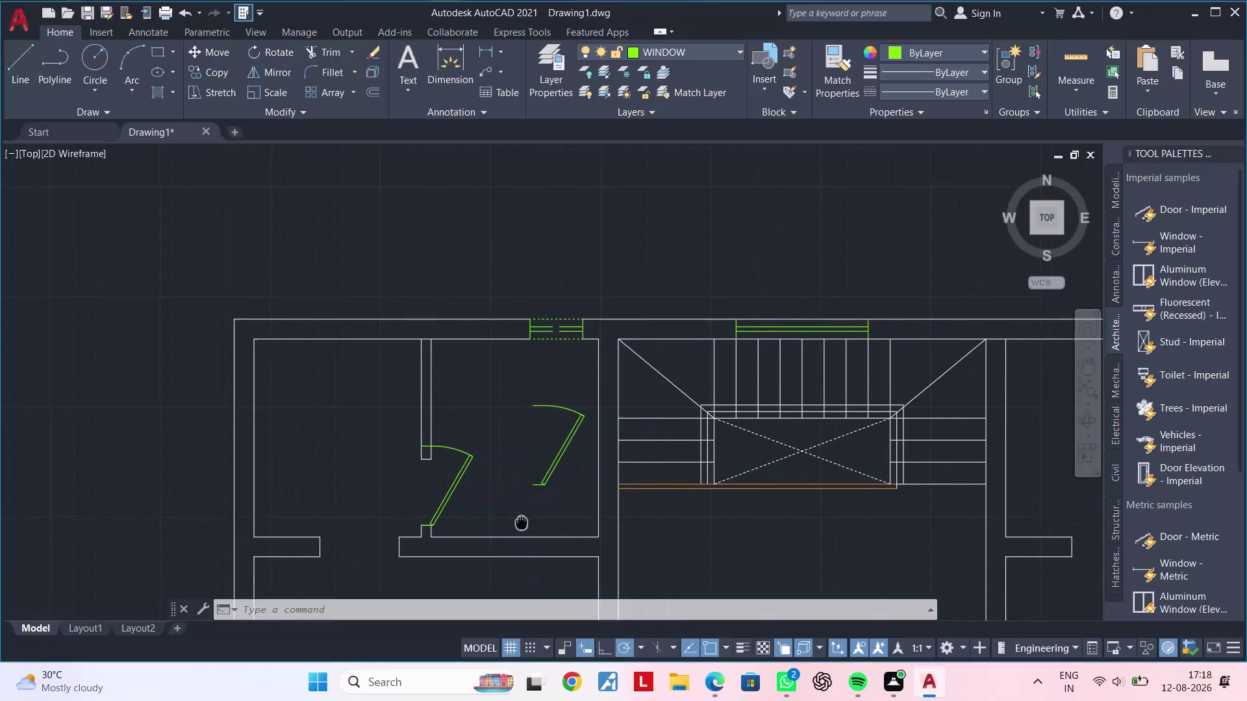
Try stretching the inner door swing beside the staircase from its hinge, then cancel.
middle_drag(522, 496, 571, 482)
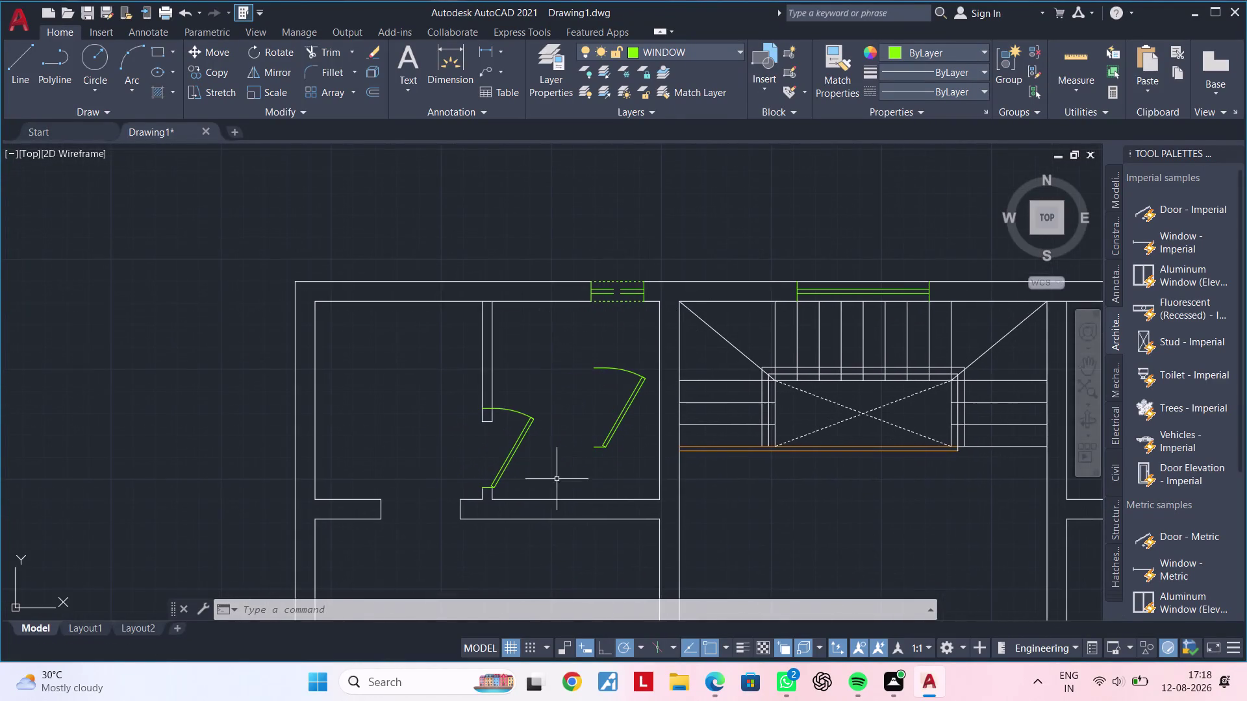
middle_drag(546, 477, 579, 460)
middle_drag(567, 460, 575, 455)
scroll(up, 3)
middle_drag(554, 451, 576, 447)
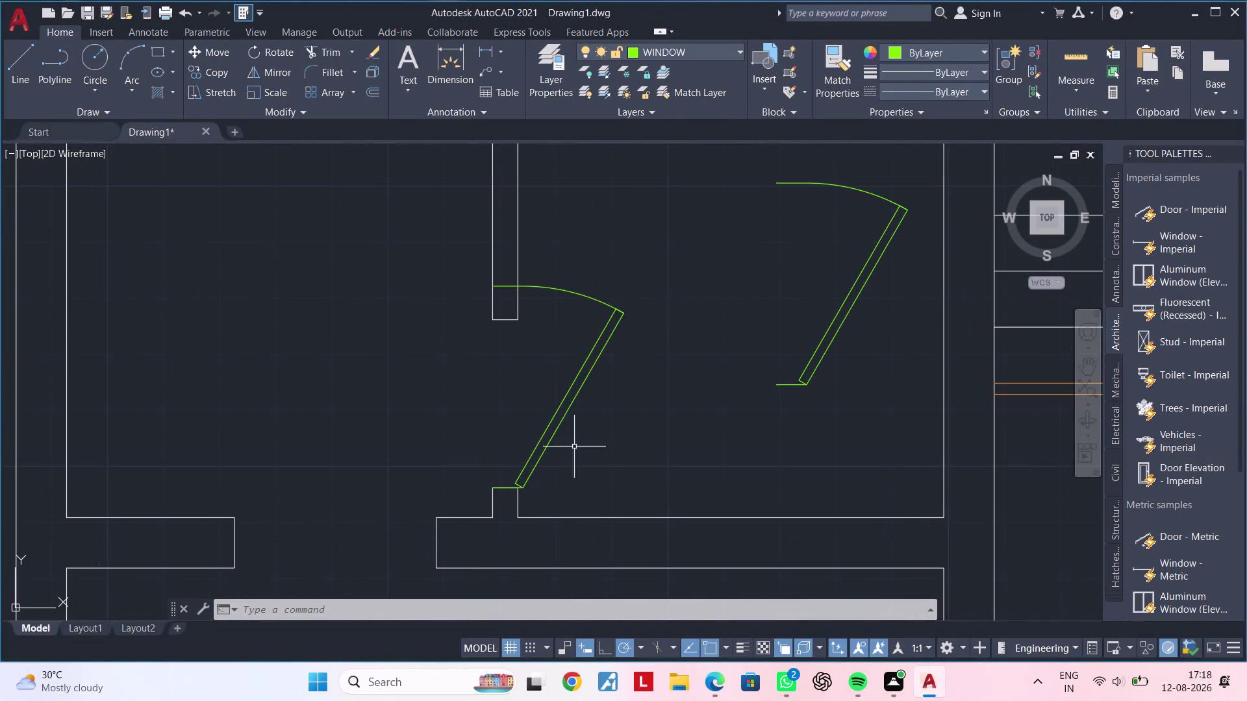
click(557, 426)
key(s)
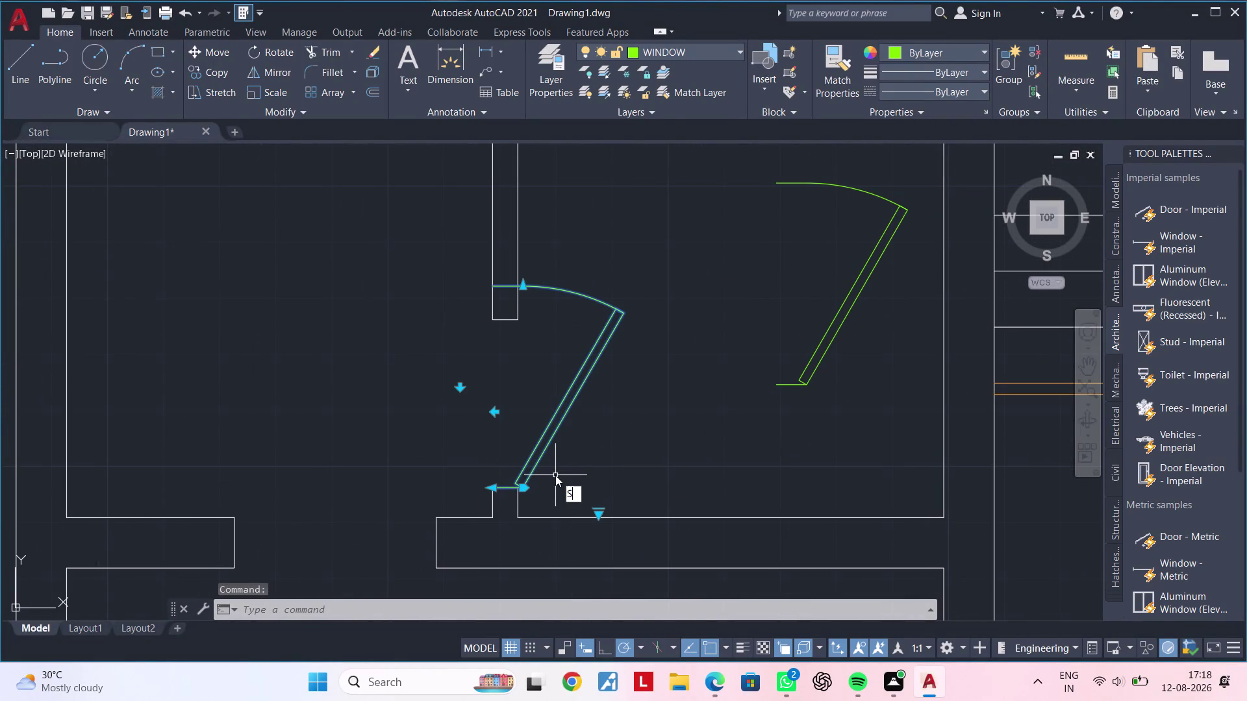
key(space)
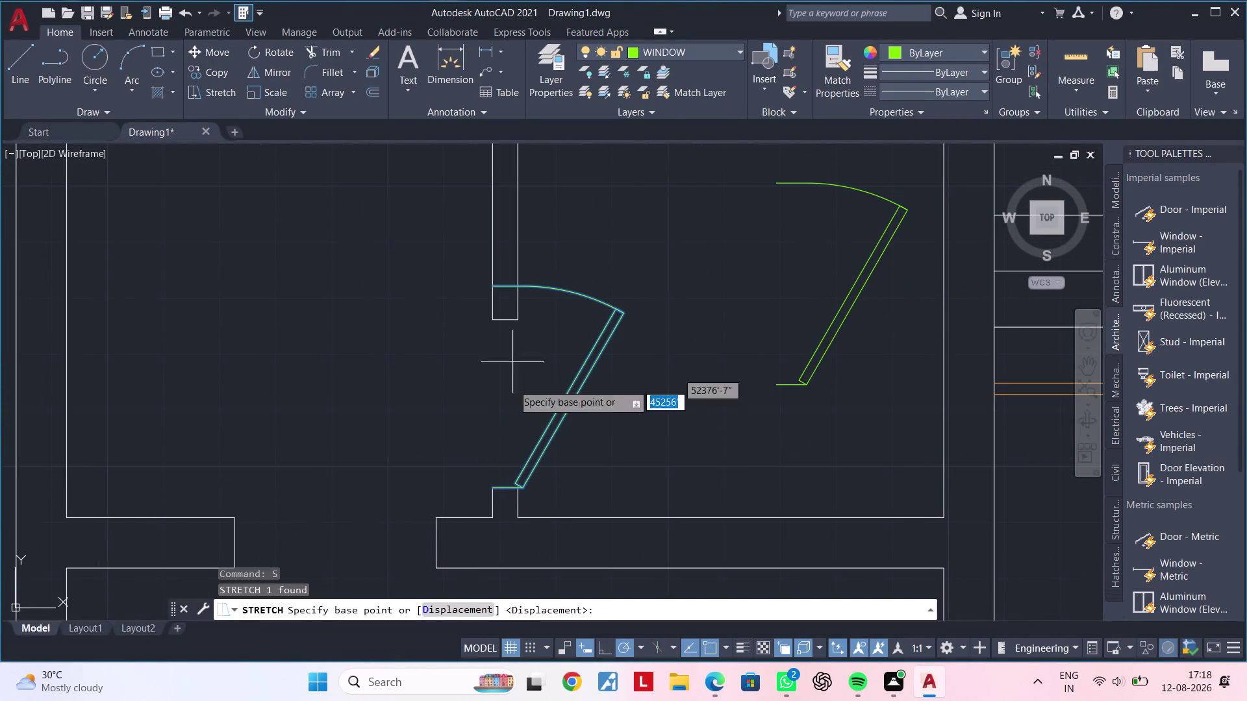
scroll(up, 3)
click(489, 495)
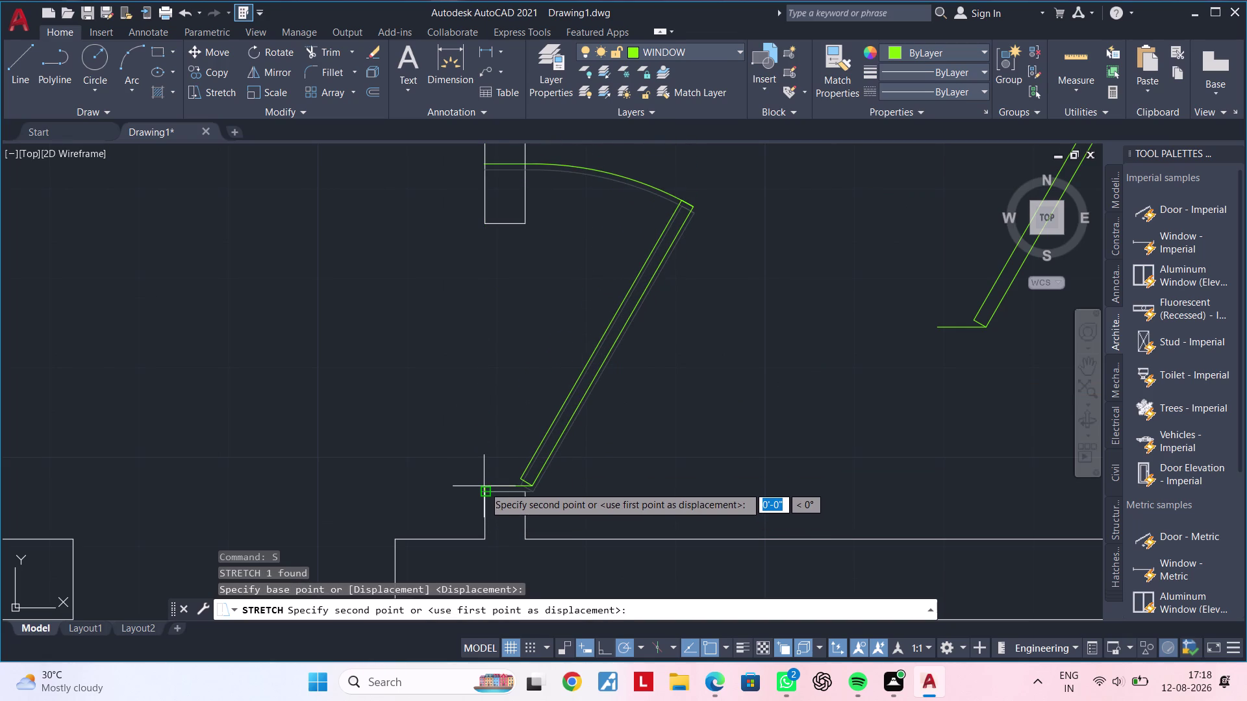
text(R)
key(space)
key(Return)
key(grave)
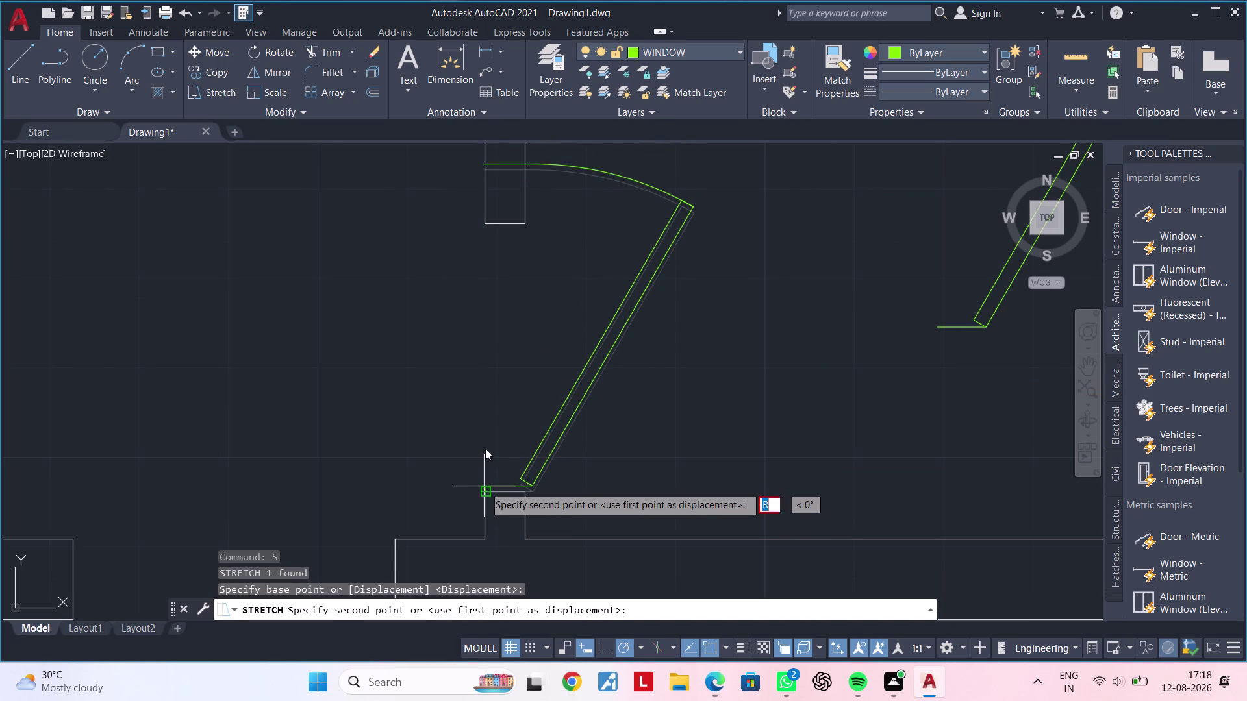
key(Escape)
key(Escape)
key(Escape)
key(Escape)
key(Escape)
Scale the door swing from its hinge by reference so it reaches the opening end.
click(536, 459)
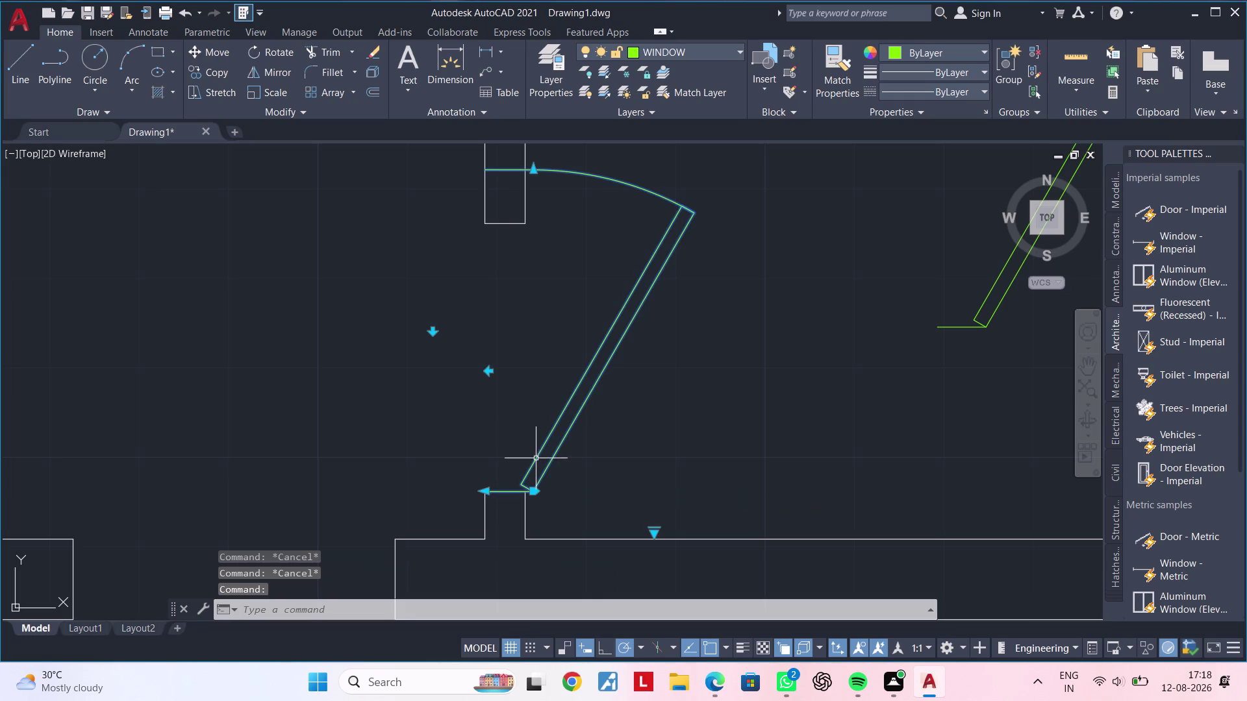
text(SC)
key(space)
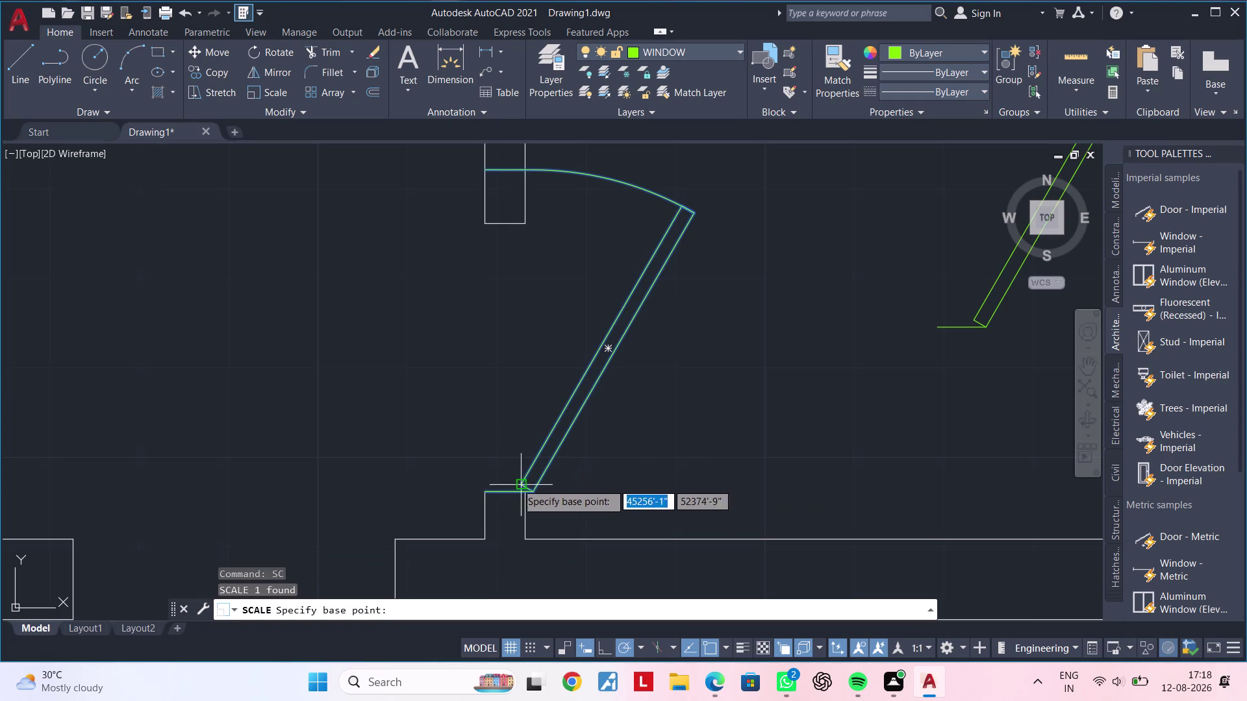
click(489, 490)
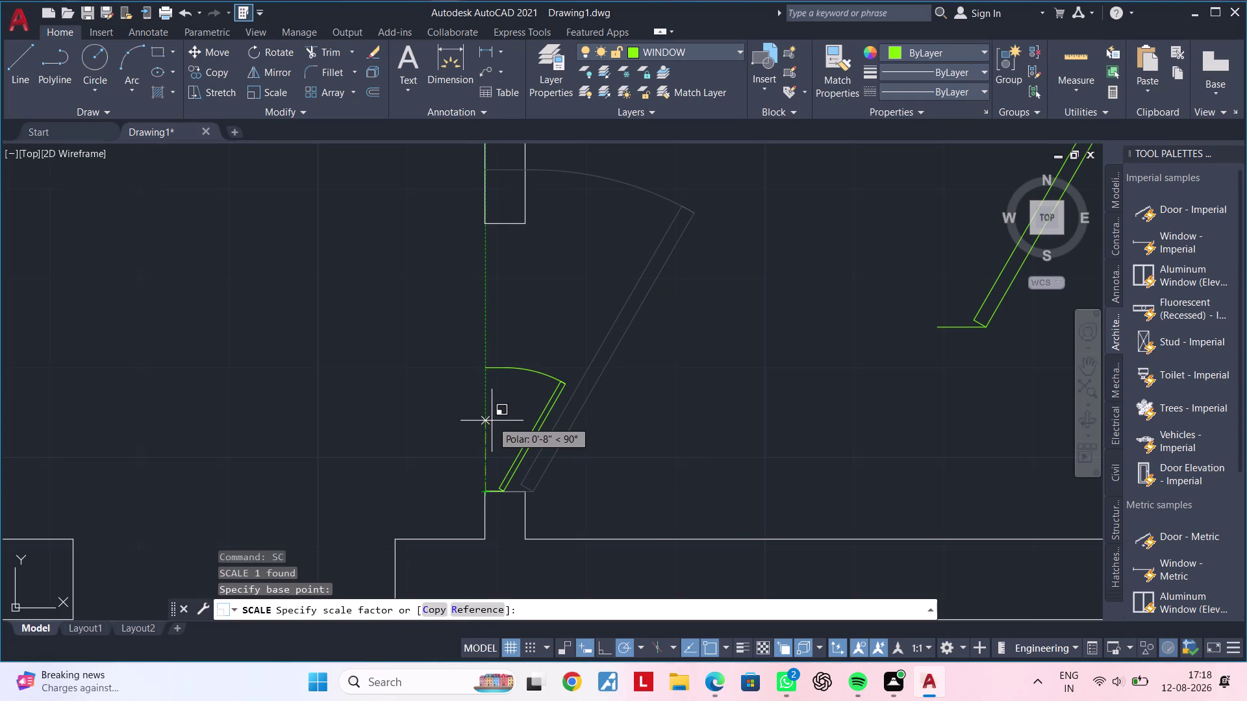
text(R)
key(space)
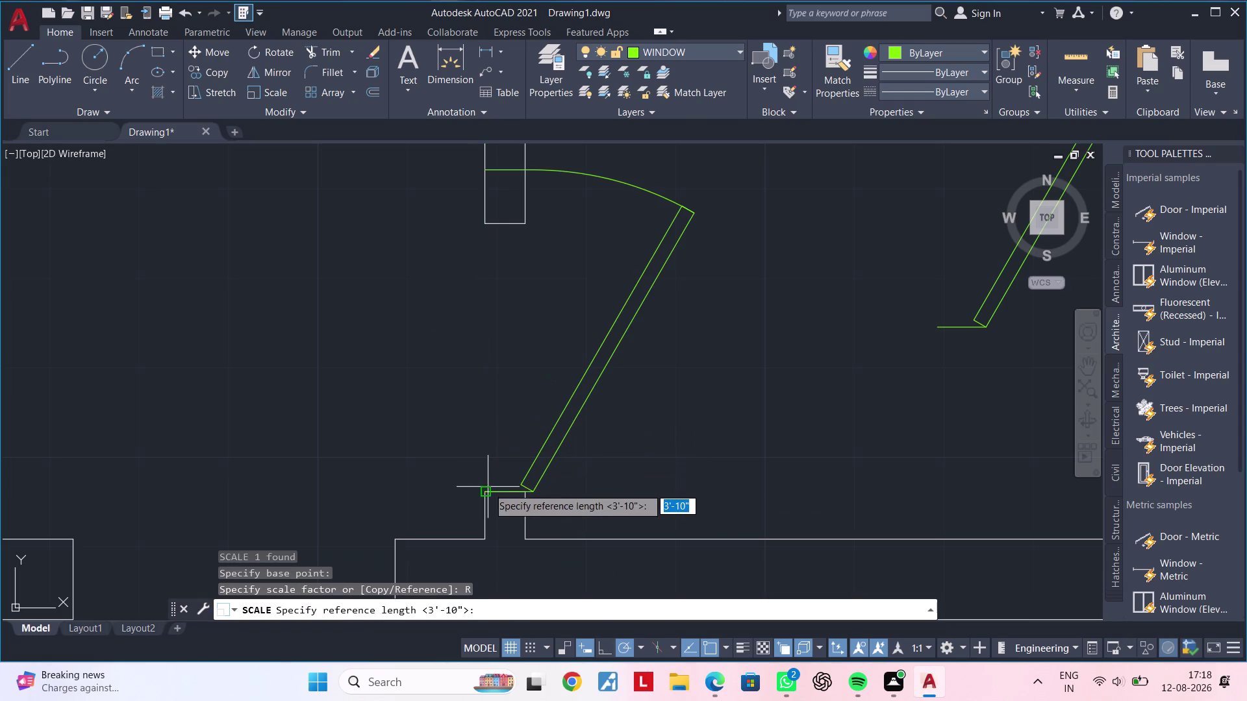
click(488, 491)
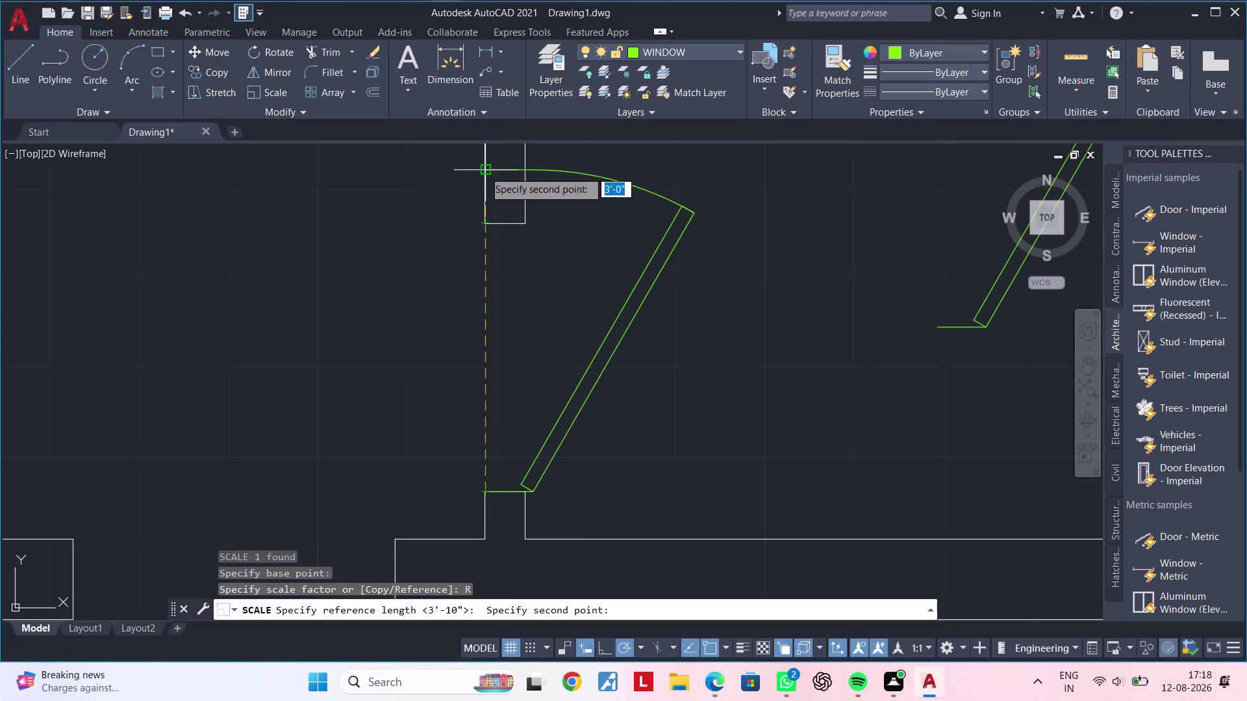
click(484, 171)
click(486, 227)
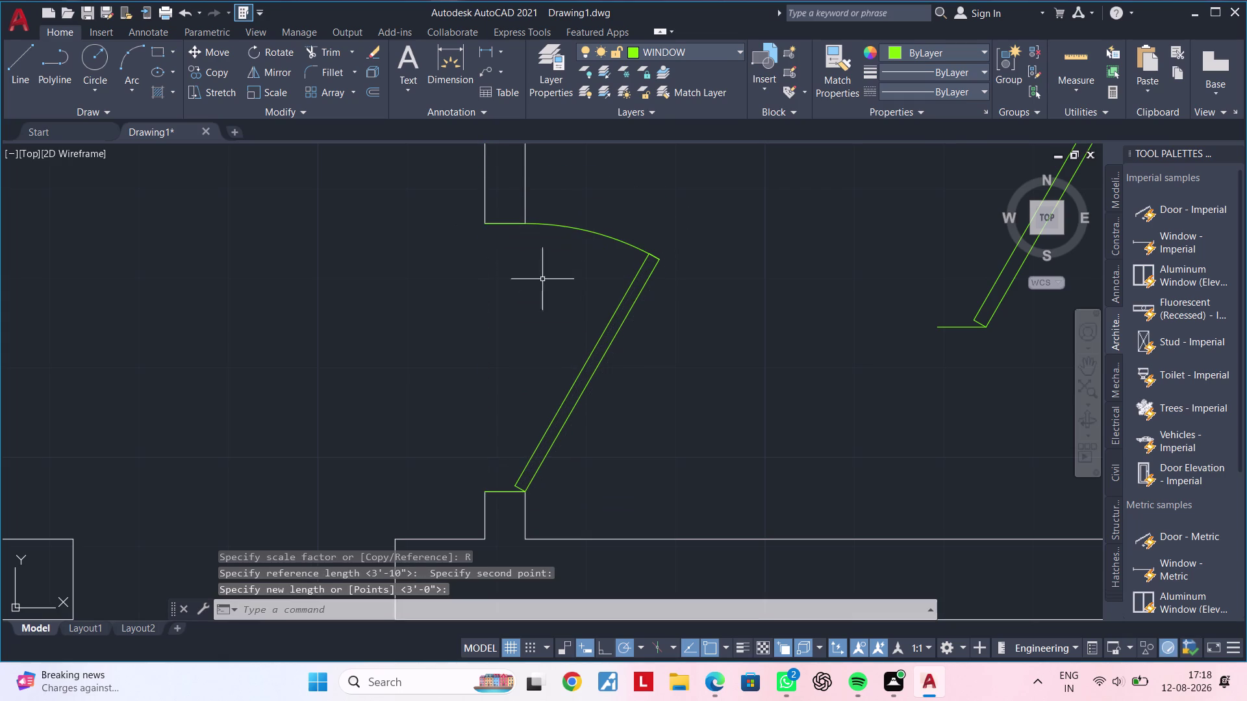
key(Escape)
key(Escape)
Zoom out to show the room and staircase, and select the other door swing.
scroll(down, 3)
middle_drag(659, 352, 393, 422)
key(Escape)
key(Escape)
scroll(down, 3)
middle_drag(448, 402, 456, 377)
key(Escape)
scroll(up, 3)
key(Escape)
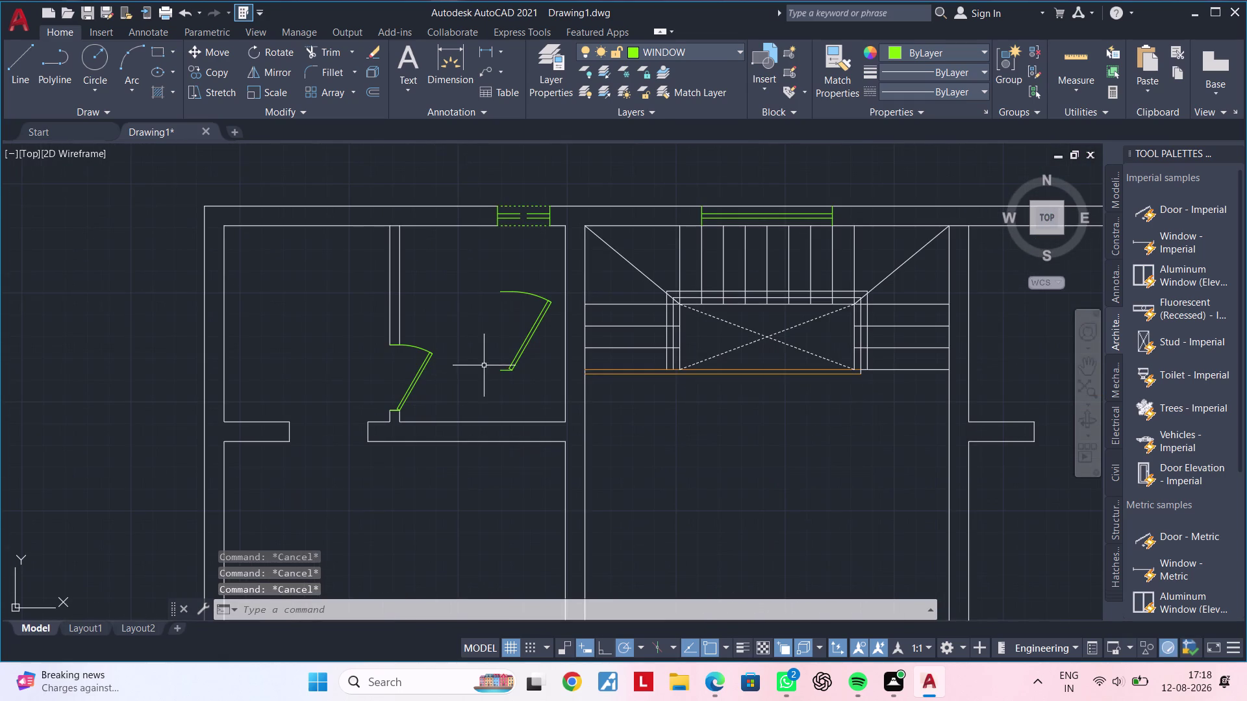
click(516, 355)
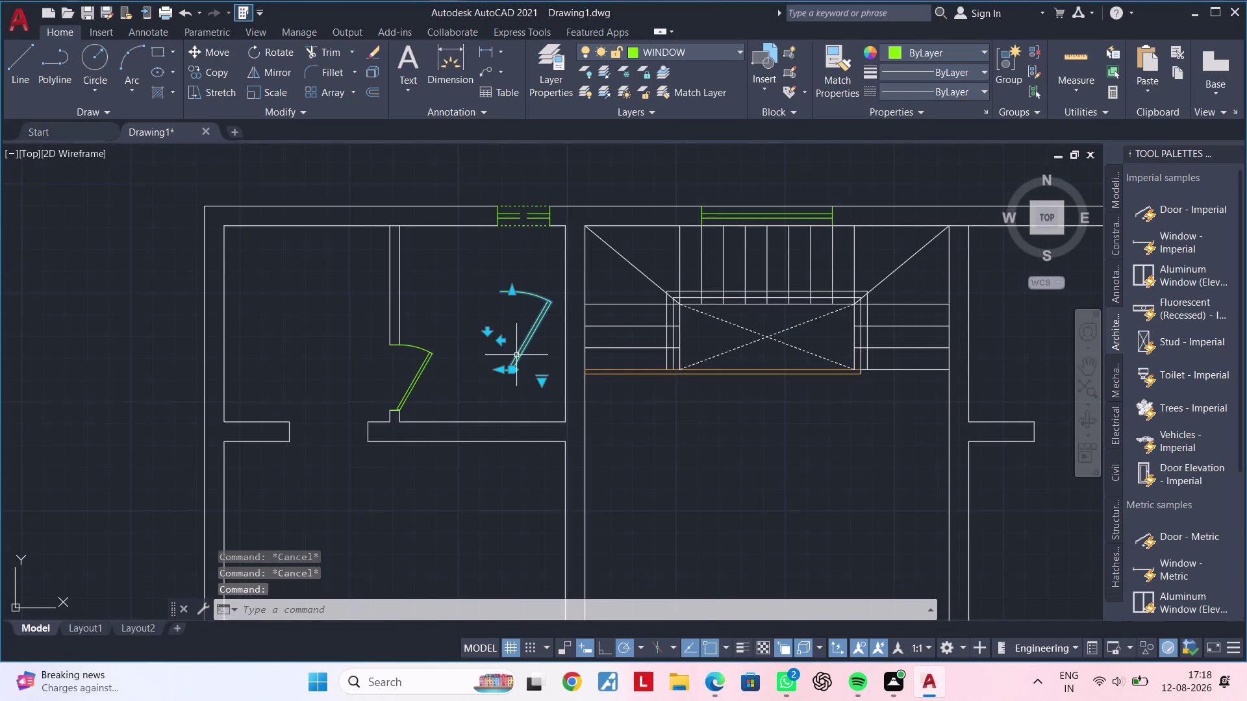
Delete the selected door swing and move the view to the plan's bottom wall.
key(Delete)
scroll(down, 3)
middle_drag(497, 371, 485, 328)
scroll(down, 3)
middle_drag(502, 360, 406, 371)
key(Escape)
key(Escape)
middle_drag(430, 481, 561, 374)
key(Escape)
key(Escape)
scroll(up, 3)
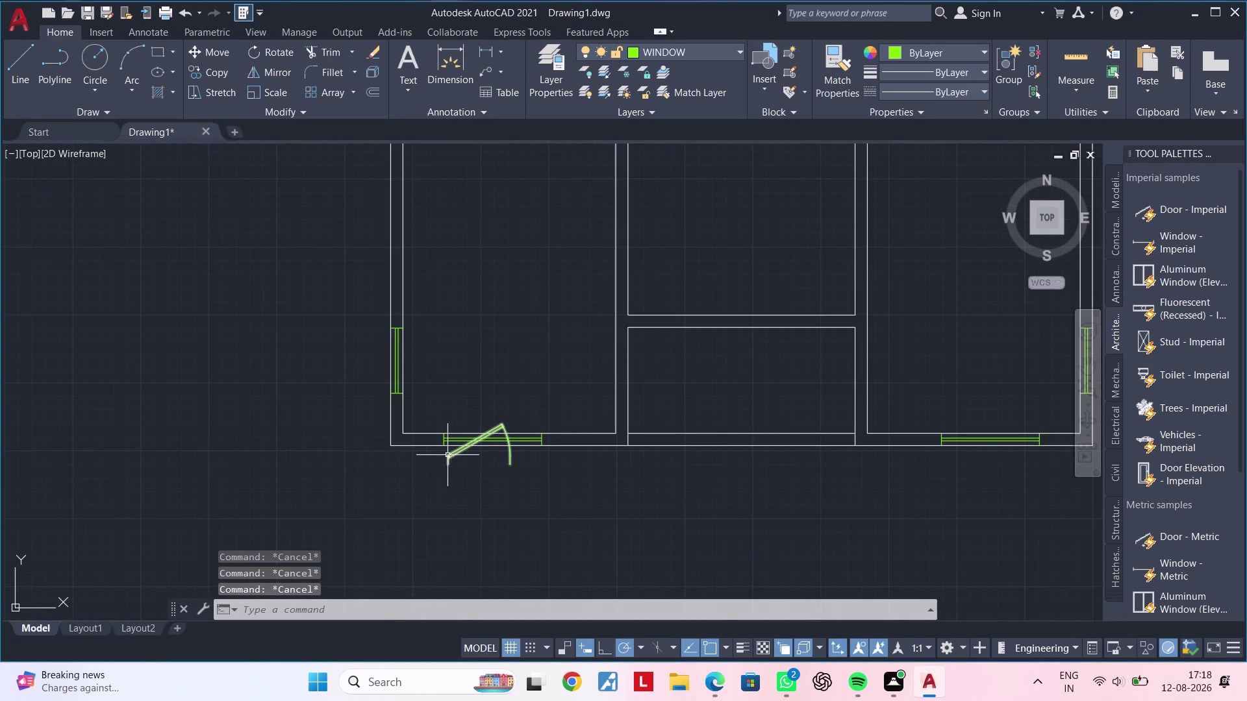
Select the door swing on the bottom wall and flip its direction with its grip.
click(447, 460)
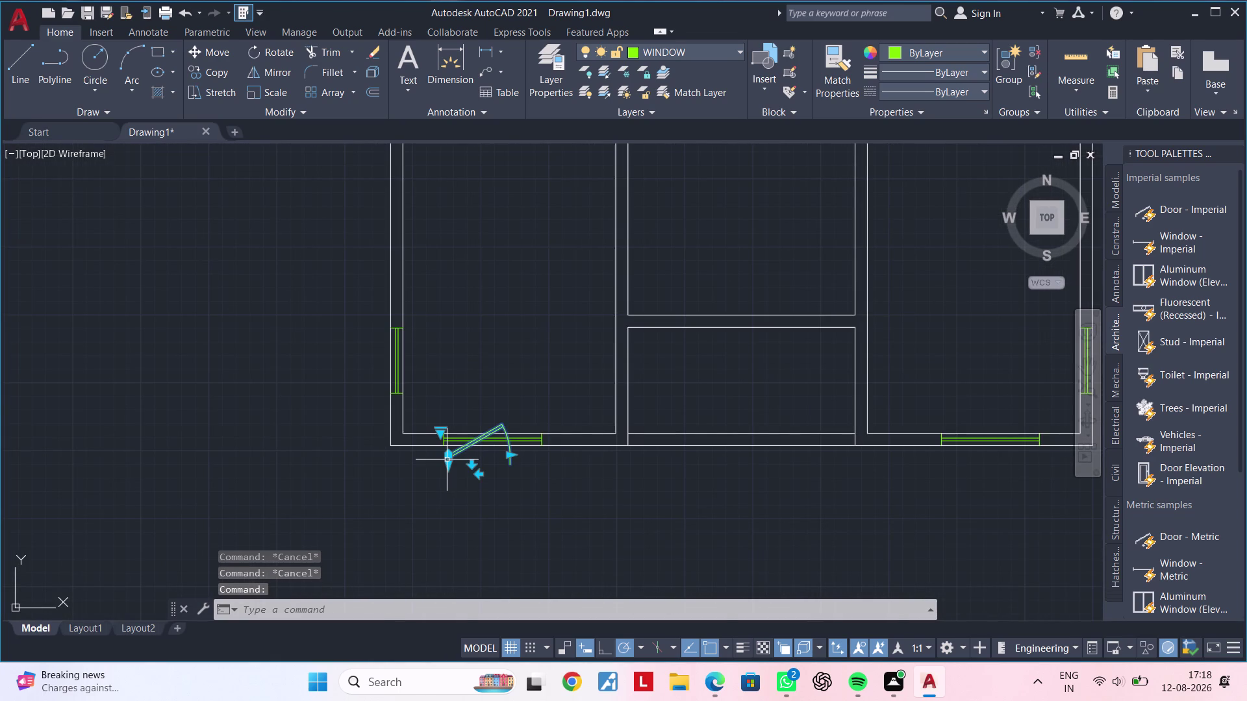
scroll(down, 3)
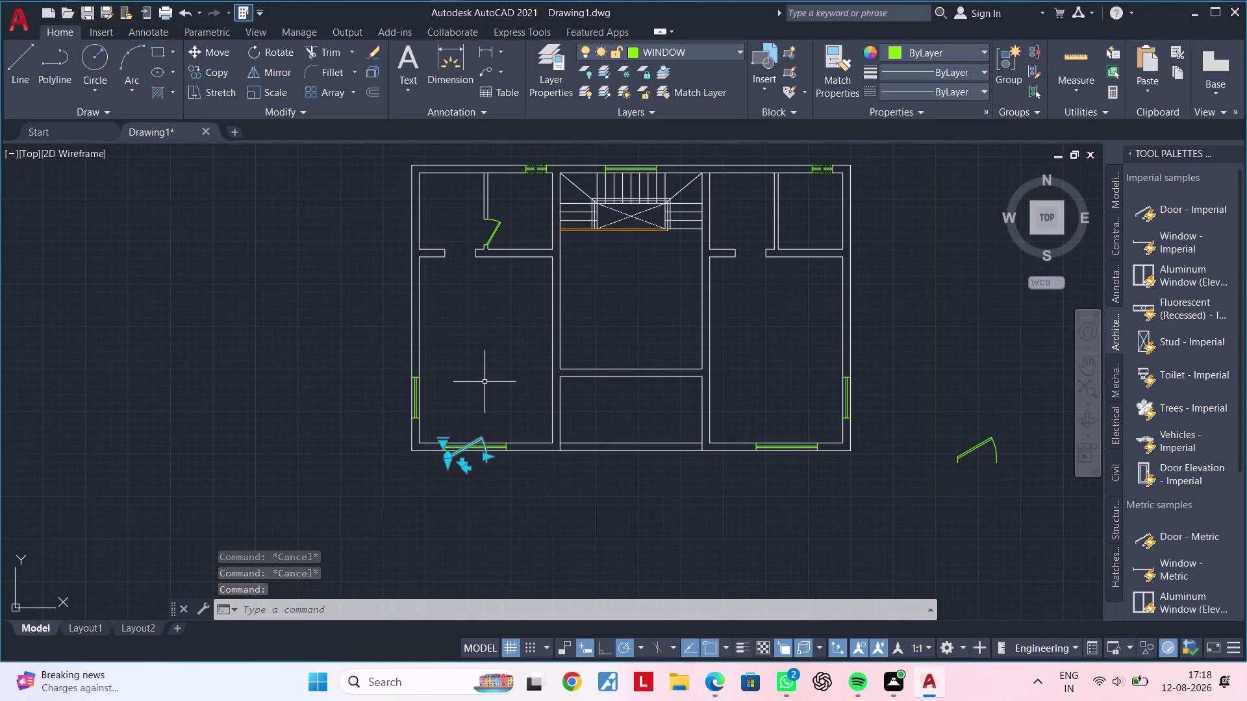
scroll(up, 3)
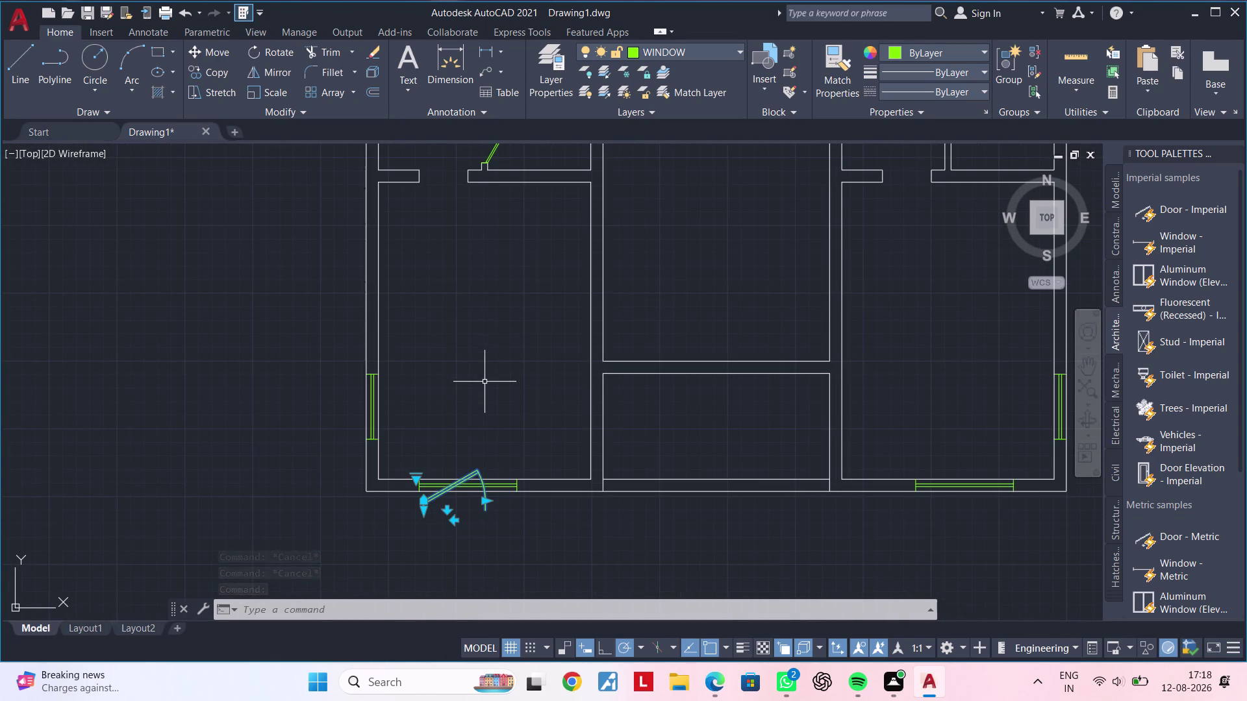
middle_drag(492, 441, 495, 403)
middle_drag(480, 495, 430, 517)
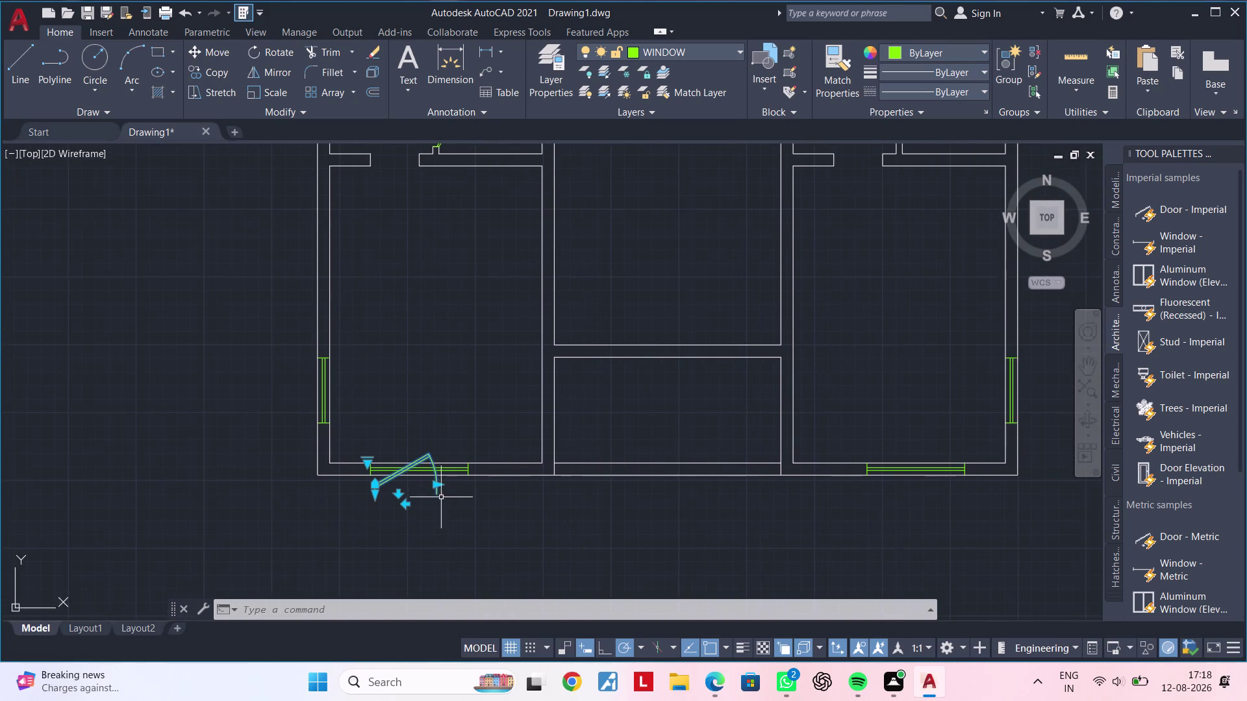
scroll(down, 3)
scroll(up, 3)
middle_drag(445, 498, 485, 484)
scroll(up, 3)
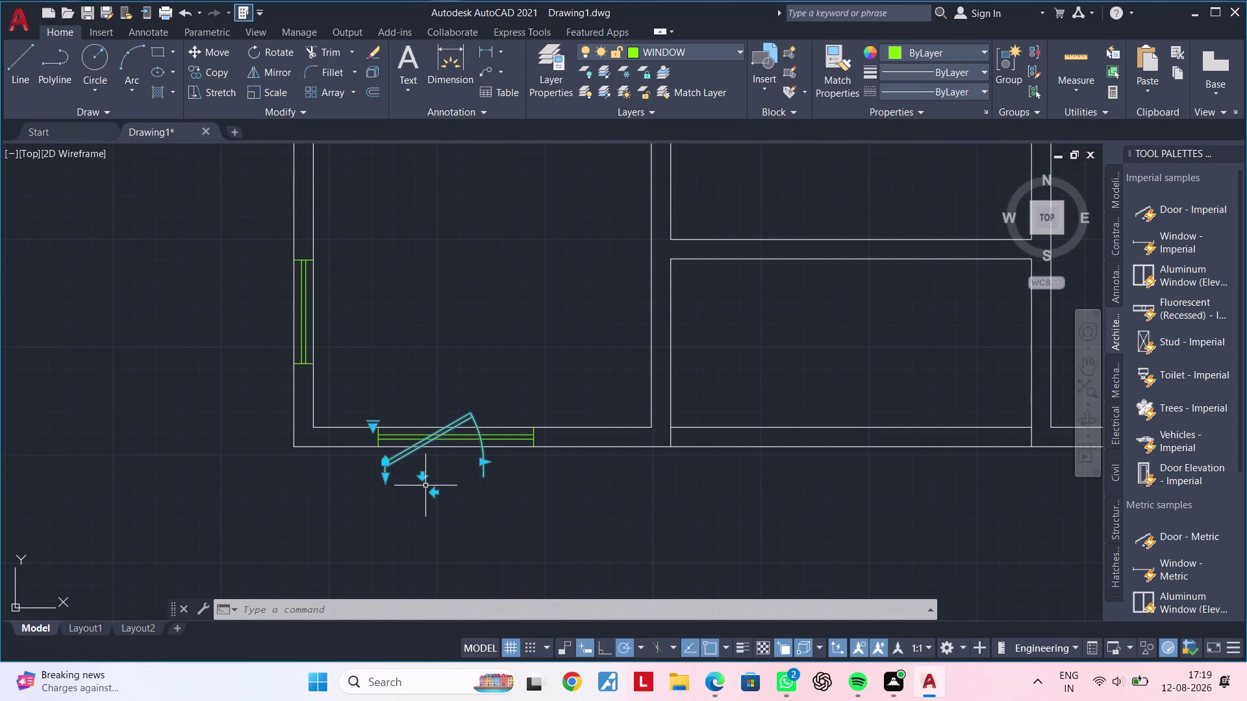
click(431, 493)
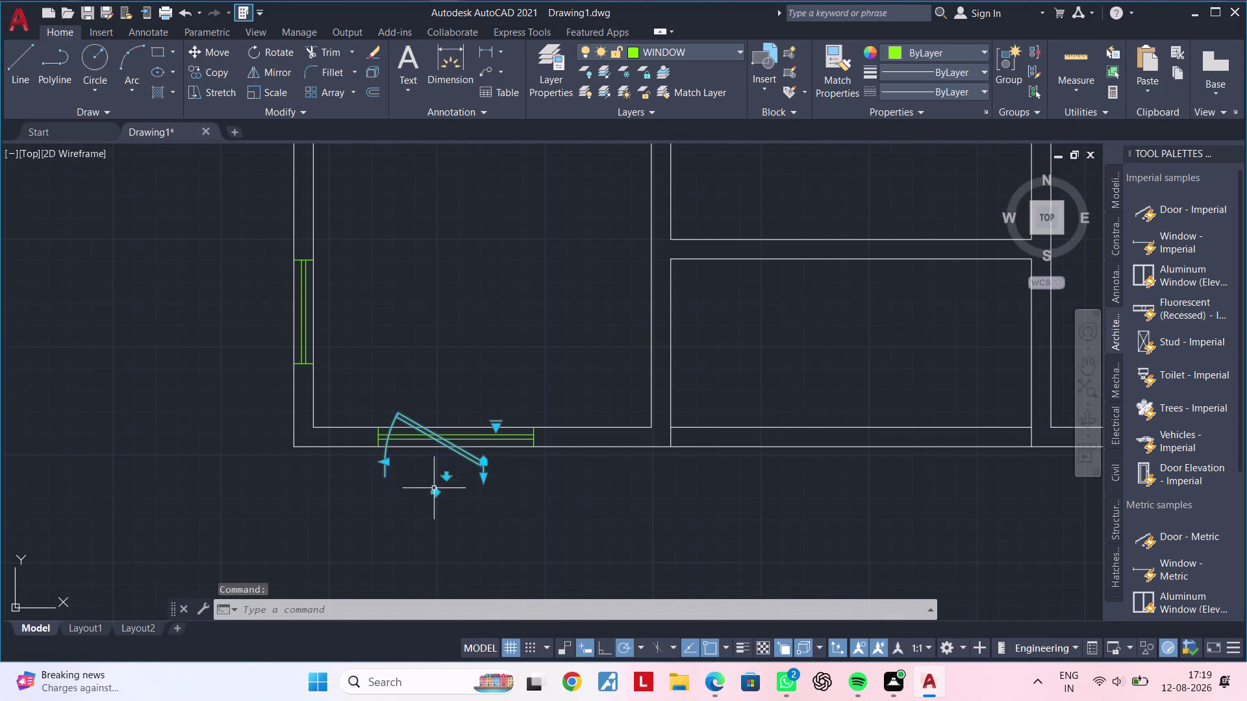
click(450, 477)
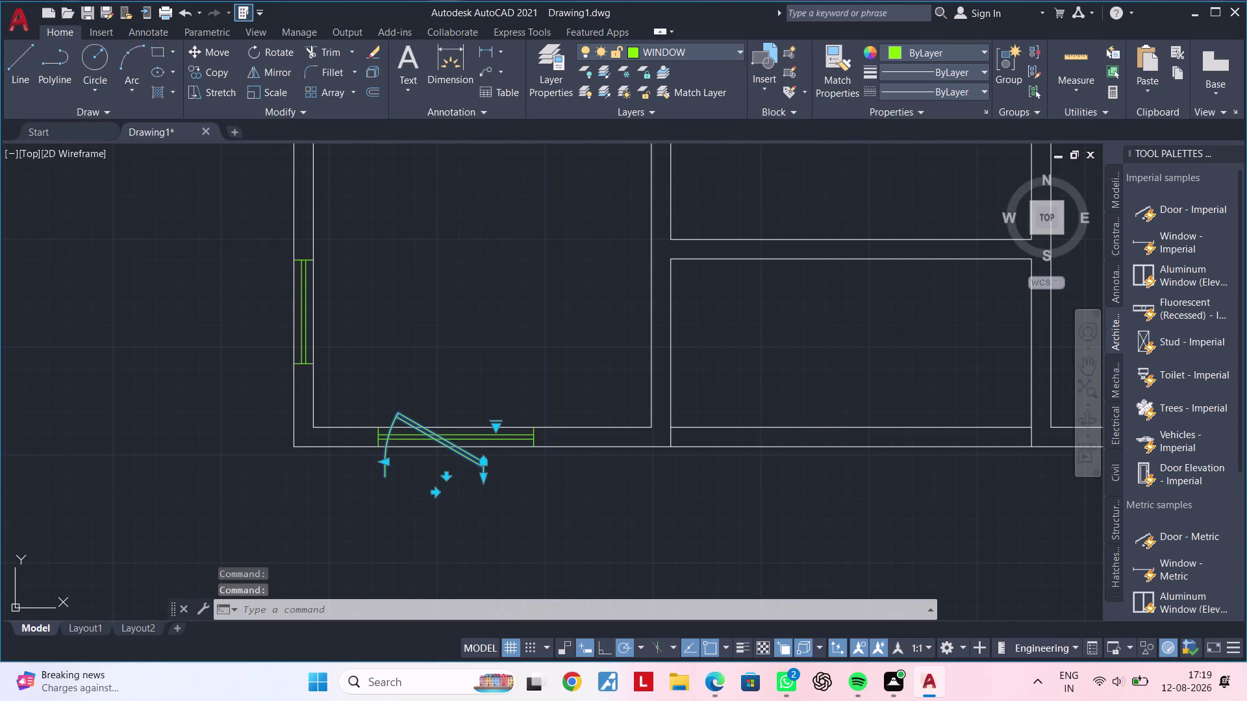
Revert the flip so the door keeps its original outward swing, then deselect it.
click(450, 467)
click(441, 491)
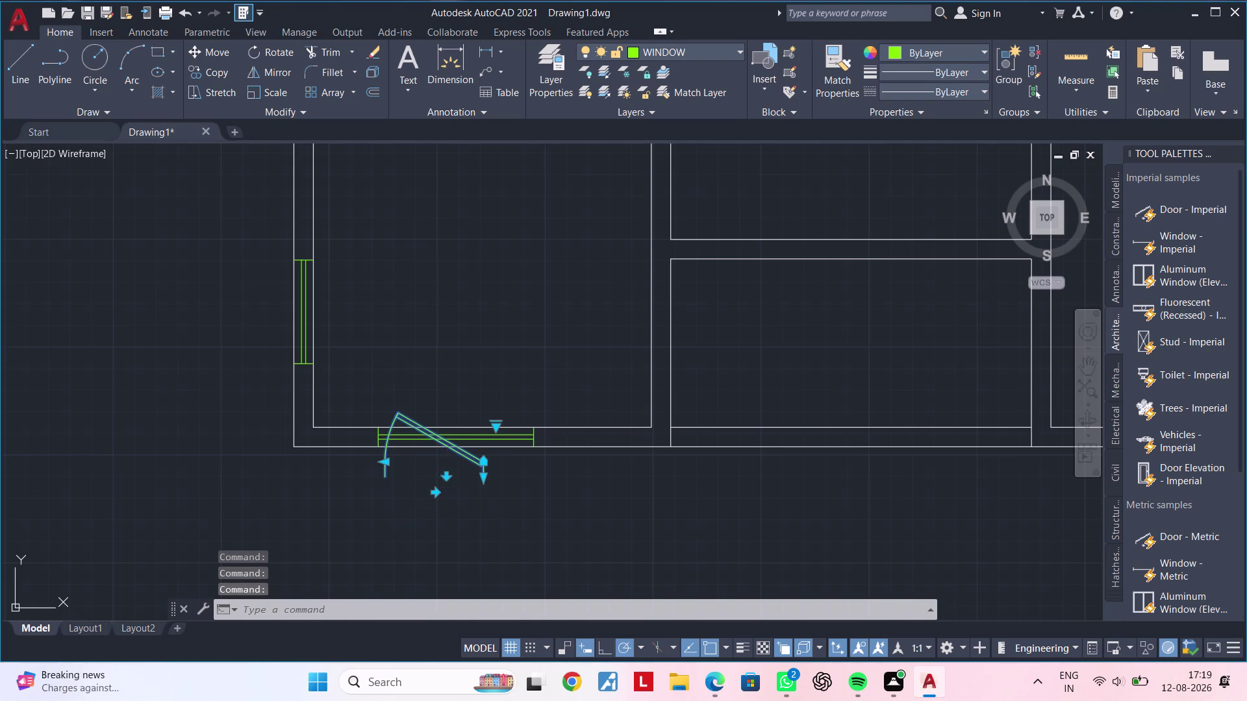
key(grave)
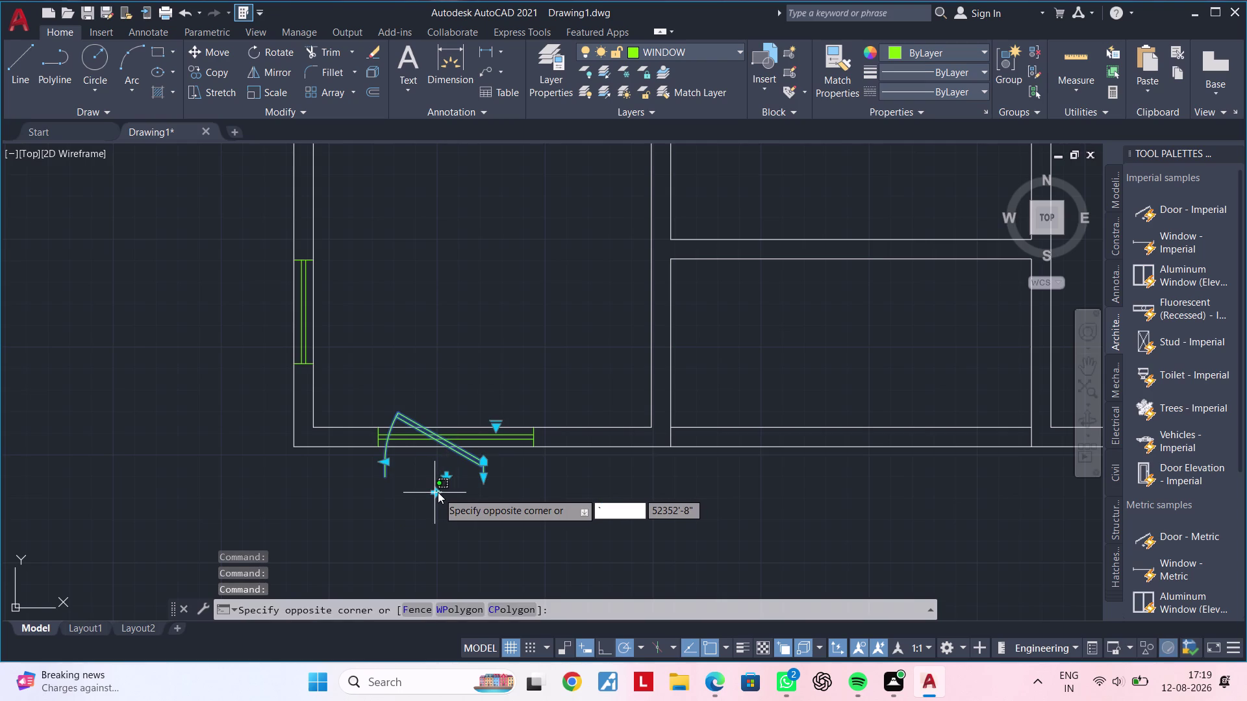
key(grave)
key(grave)
key(Escape)
key(Escape)
key(Escape)
click(465, 459)
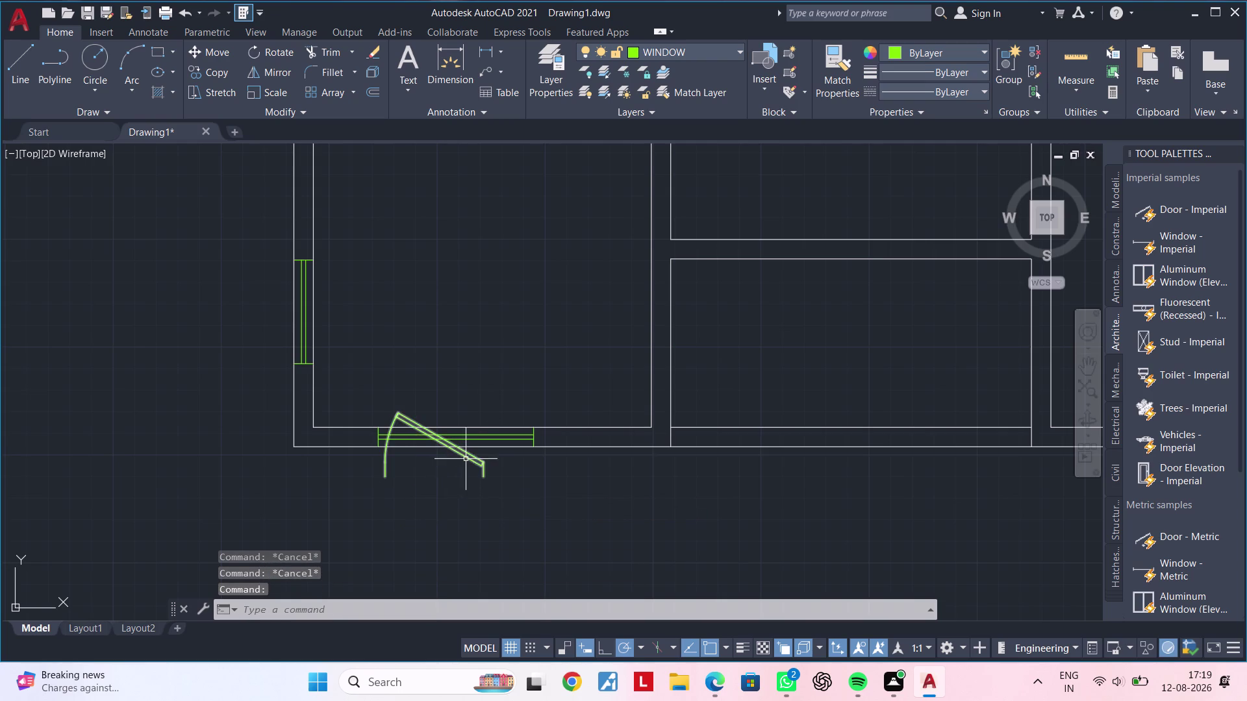
click(437, 493)
key(Escape)
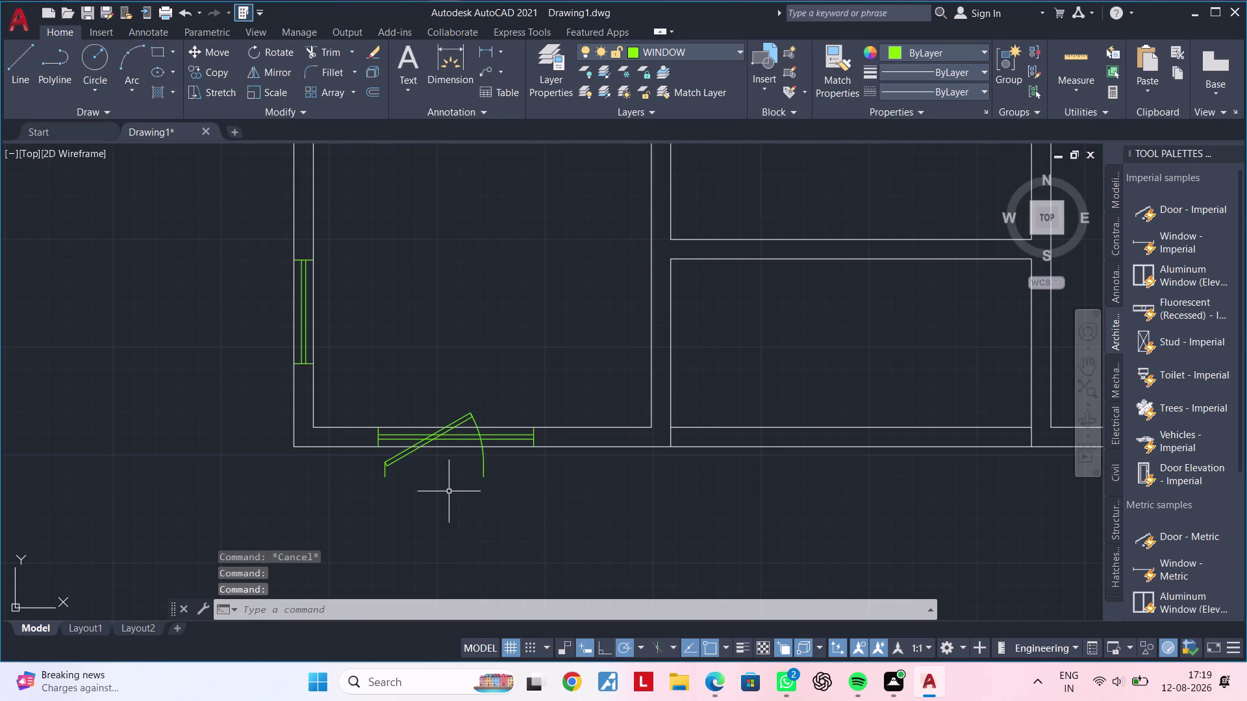
key(Escape)
key(Escape)
middle_drag(451, 510, 453, 520)
Move the bottom door swing out of its opening to below the wall.
key(Escape)
click(473, 427)
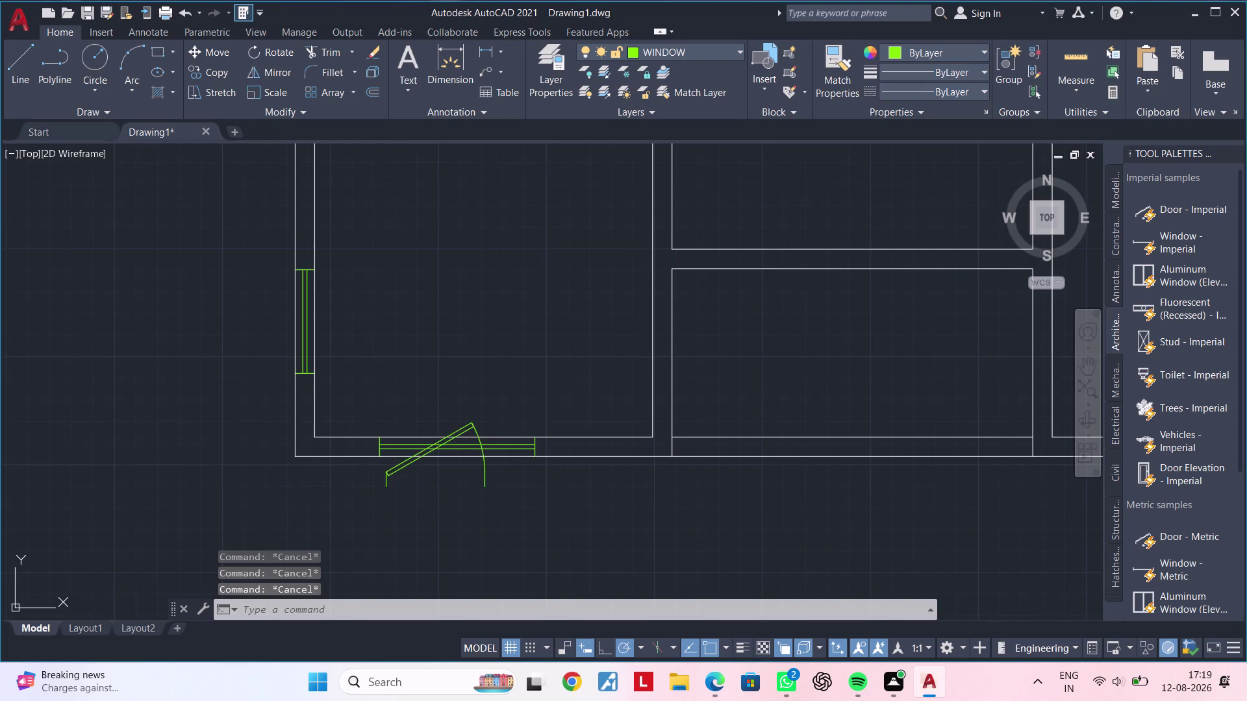
text(M)
key(space)
click(419, 489)
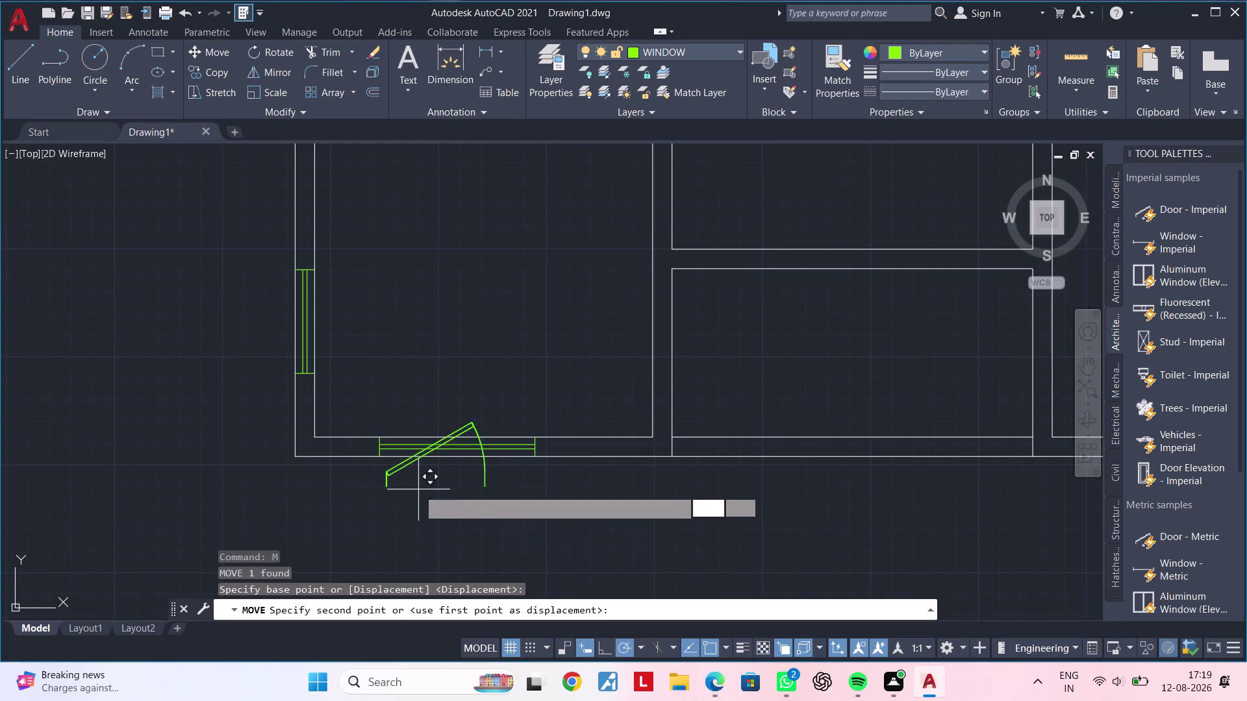
middle_drag(424, 534, 428, 415)
click(438, 465)
key(Escape)
key(Escape)
key(Escape)
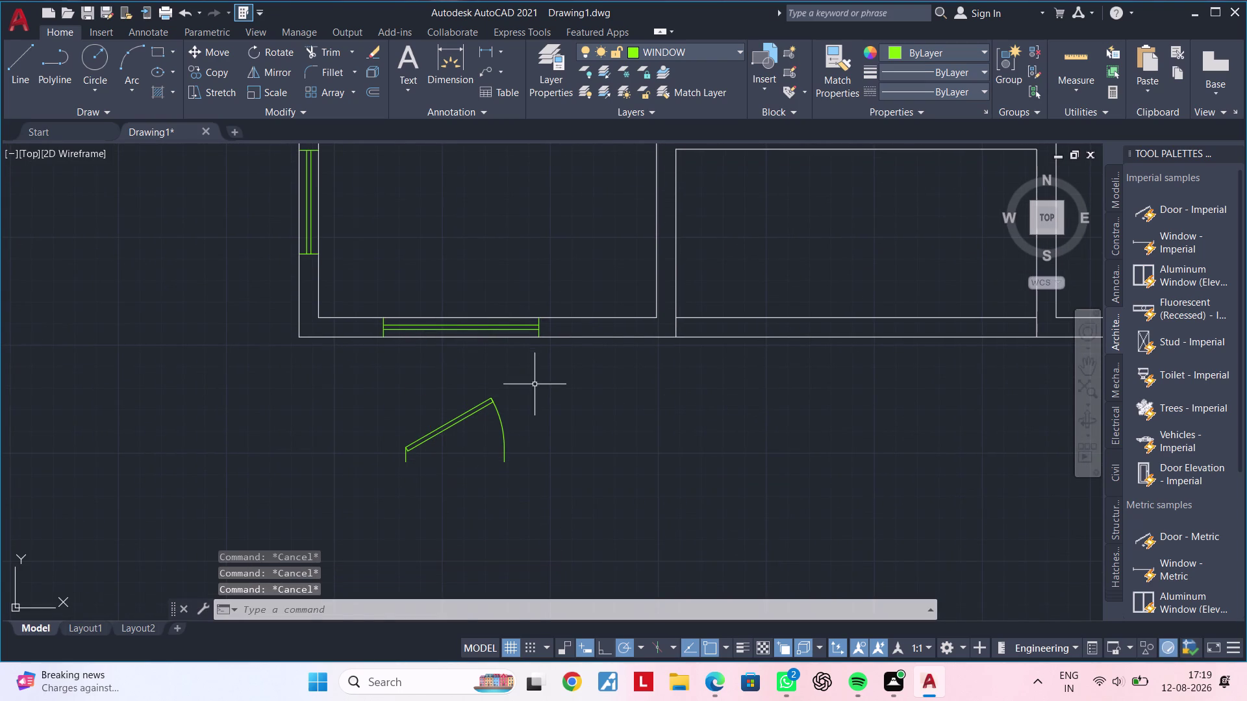
Rotate the loose door swing 90° about its hinge corner with Ortho on.
click(535, 379)
click(307, 506)
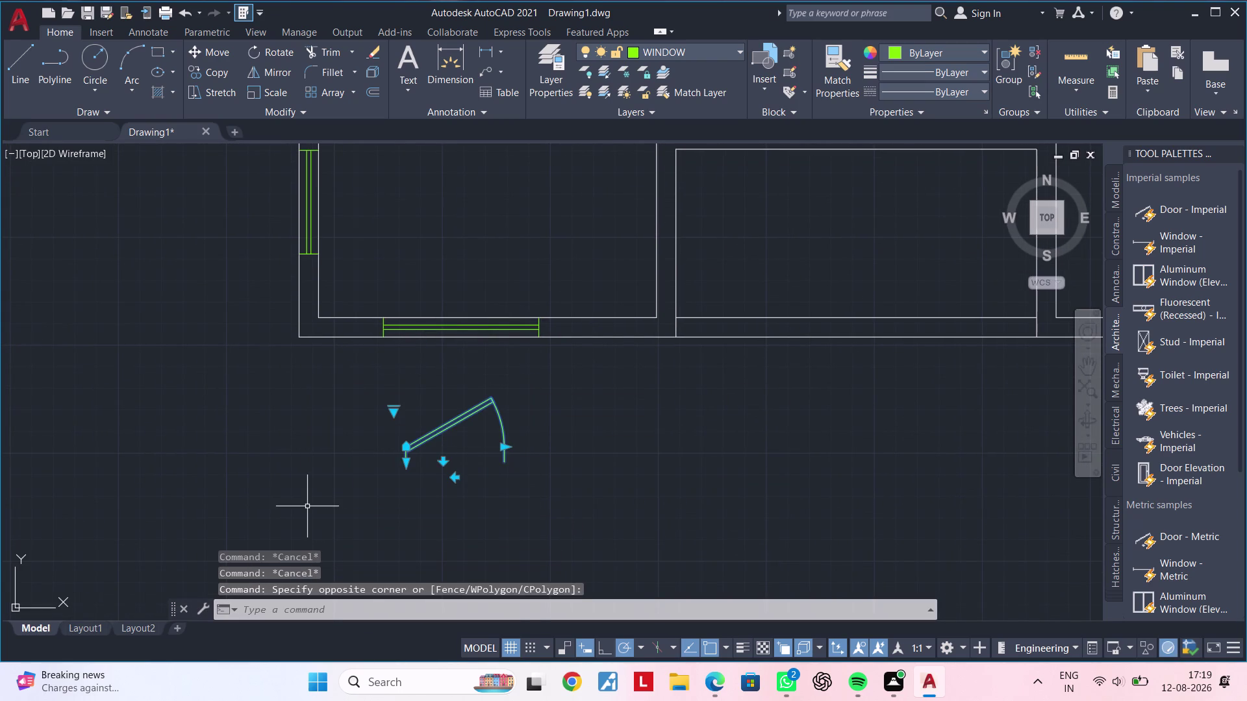
text(RO)
key(space)
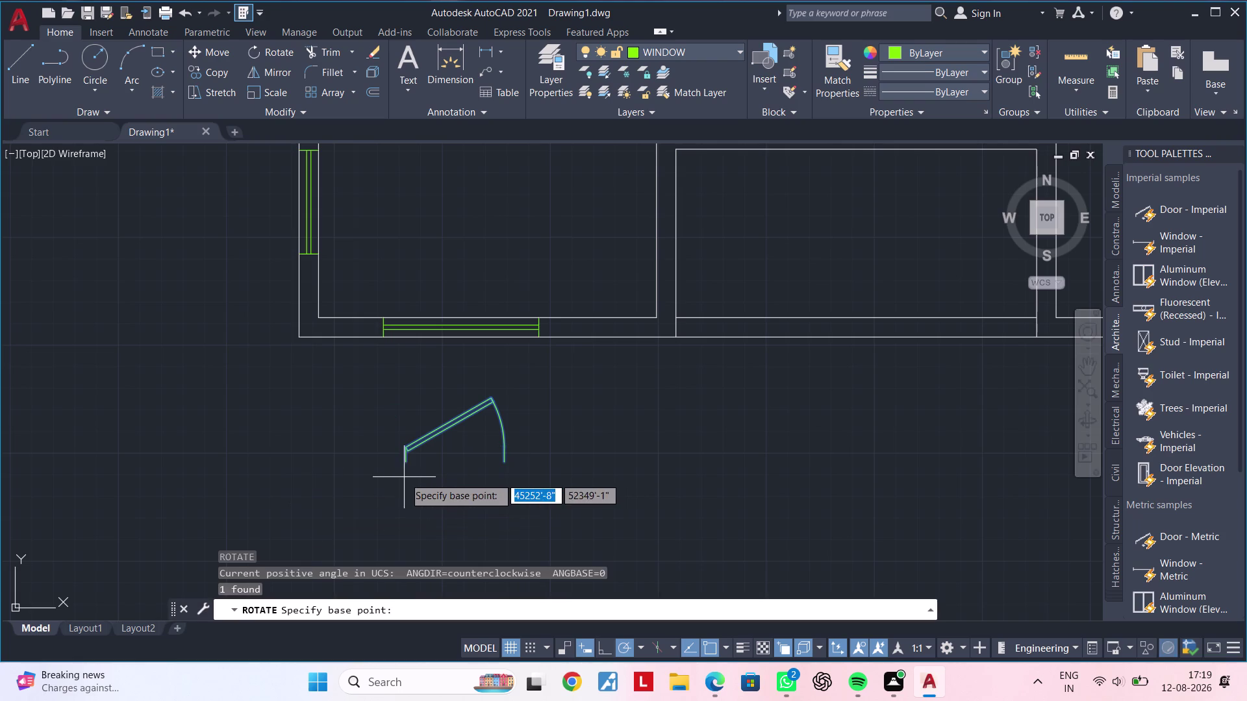
click(405, 466)
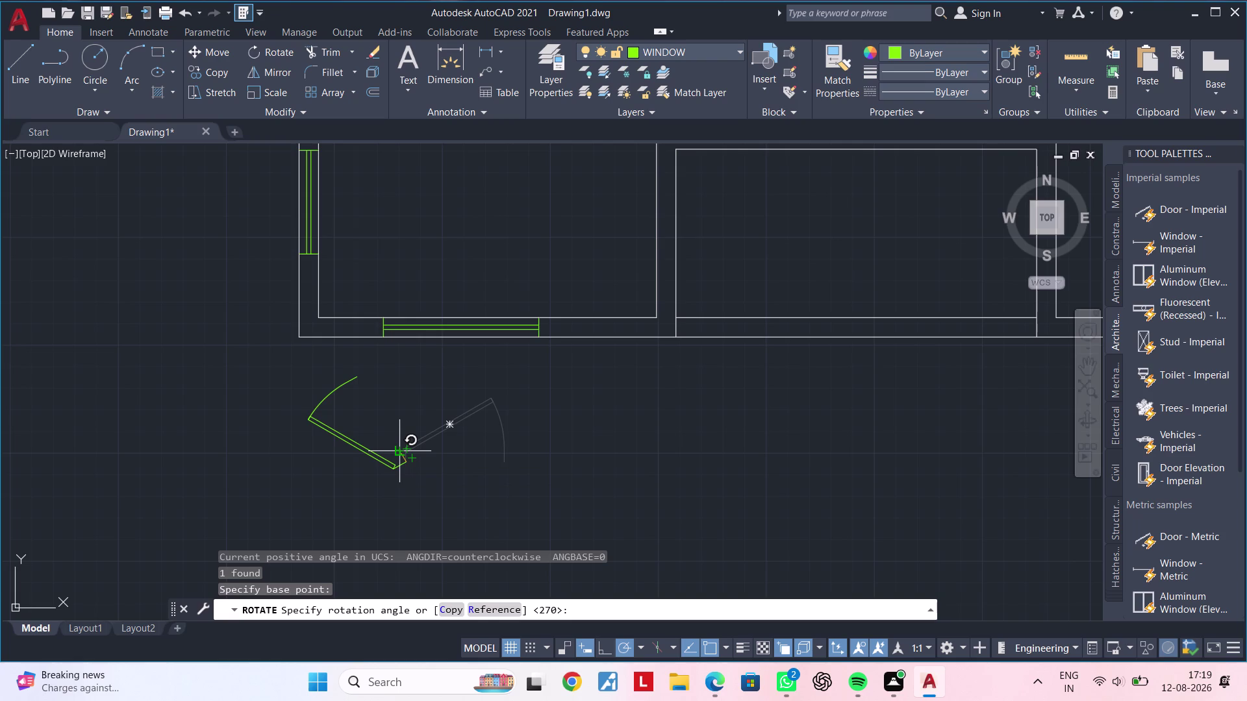
key(F8)
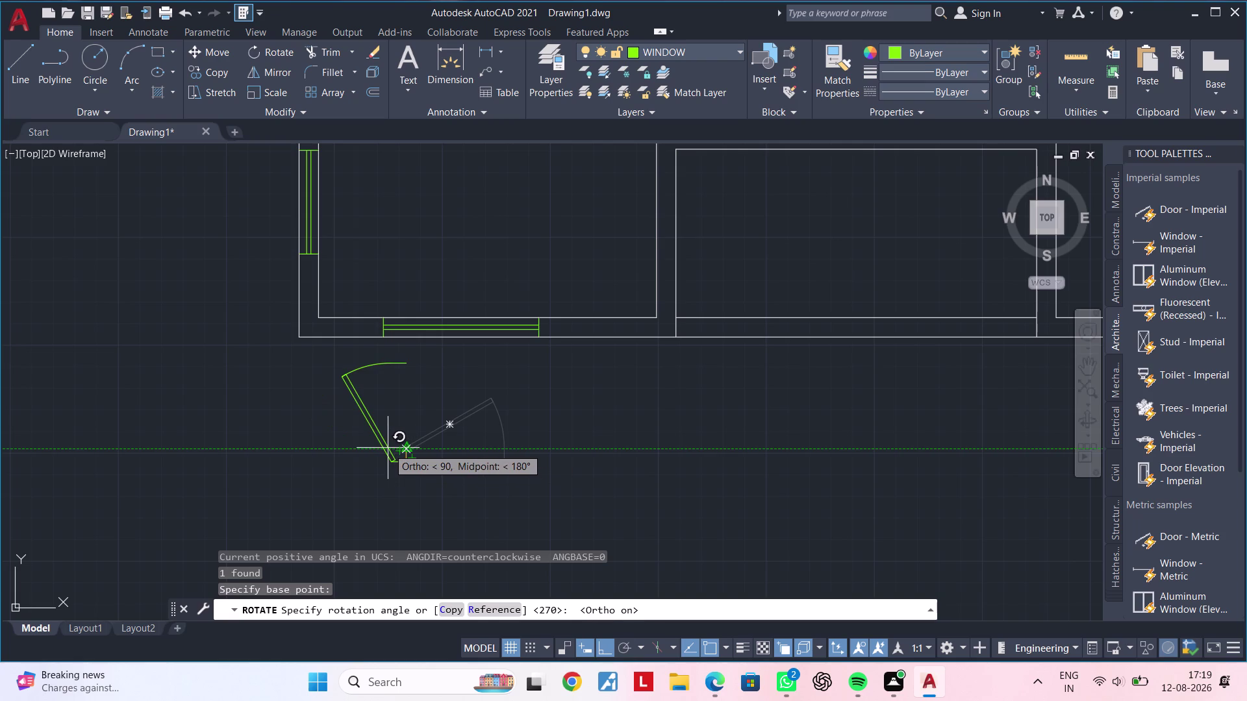
click(387, 448)
key(Escape)
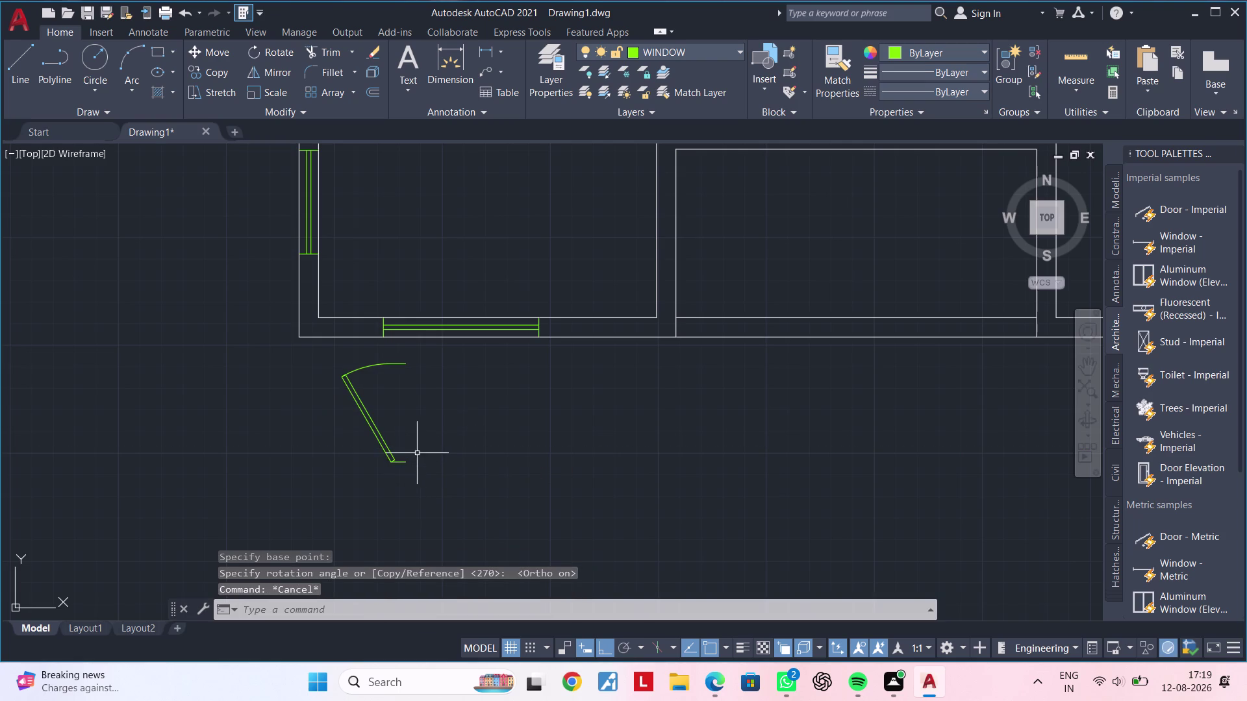
middle_drag(417, 453, 394, 526)
scroll(down, 3)
middle_drag(399, 490, 358, 502)
middle_drag(362, 491, 377, 481)
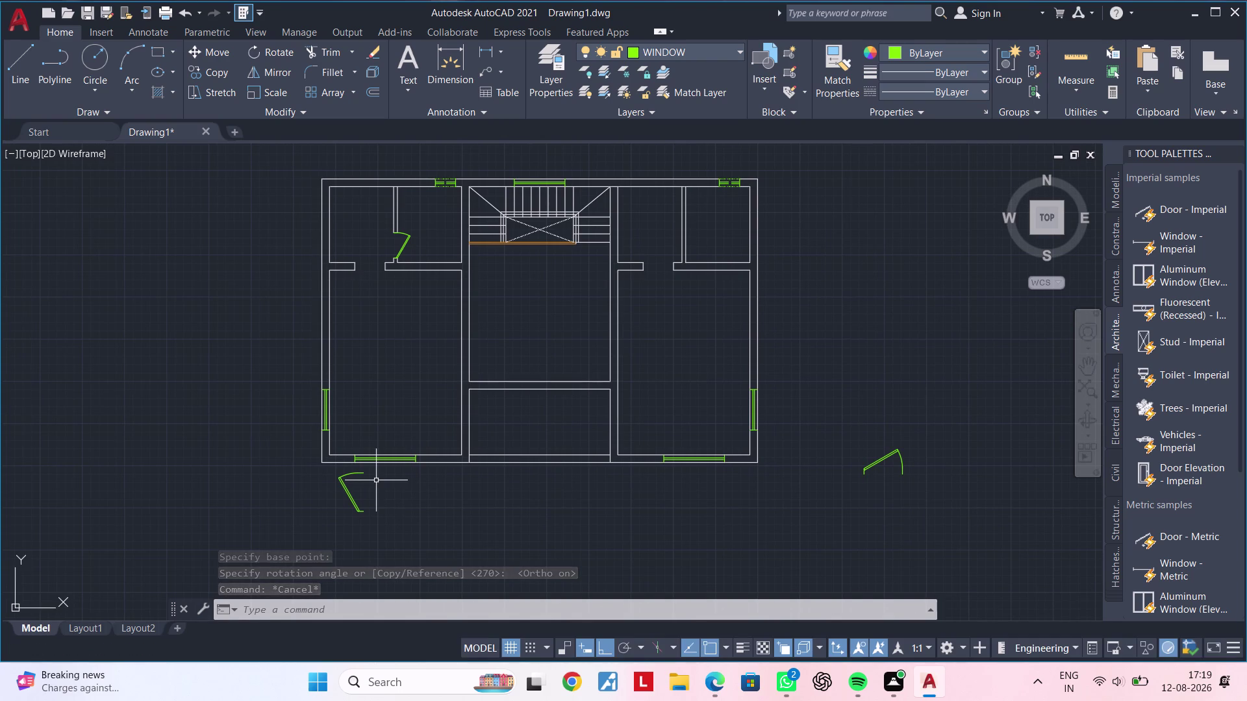
Draw a short line across the hall's right wall thickness.
middle_drag(594, 299, 502, 315)
scroll(up, 3)
middle_drag(504, 369, 496, 374)
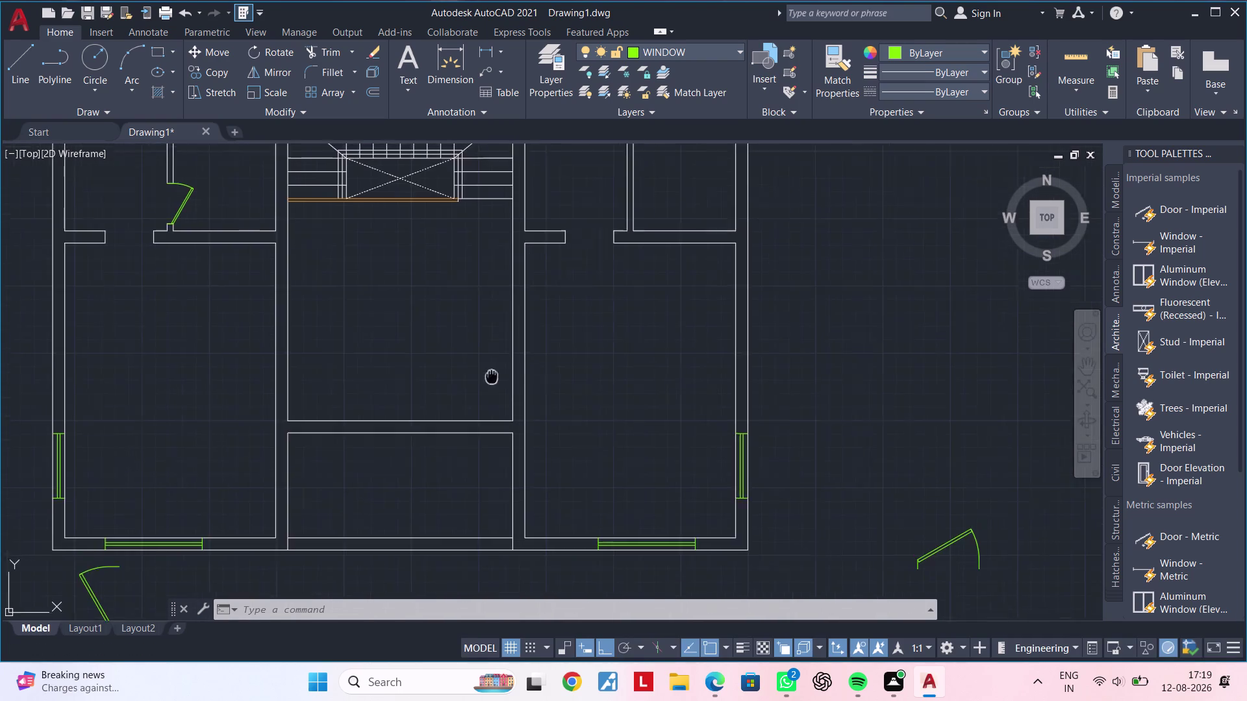
middle_drag(496, 374, 448, 407)
key(Escape)
key(Escape)
key(Escape)
key(Escape)
key(Escape)
key(o)
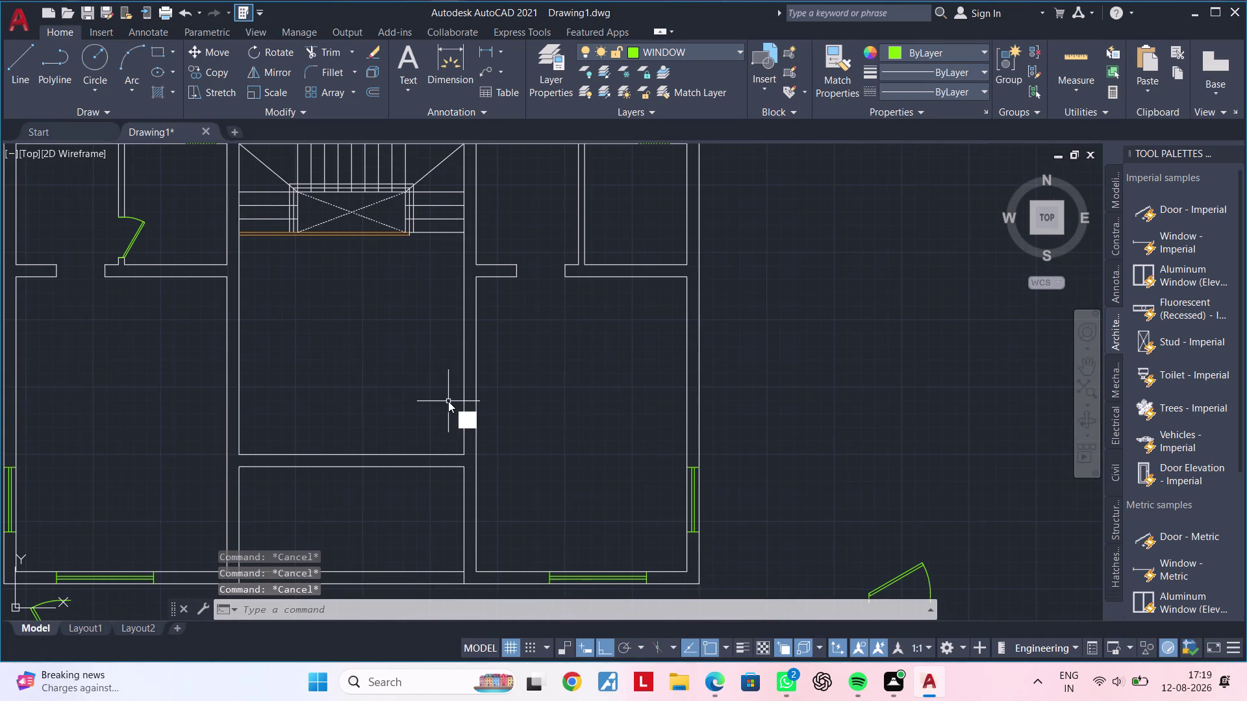
key(Escape)
key(Escape)
key(Escape)
text(L)
key(space)
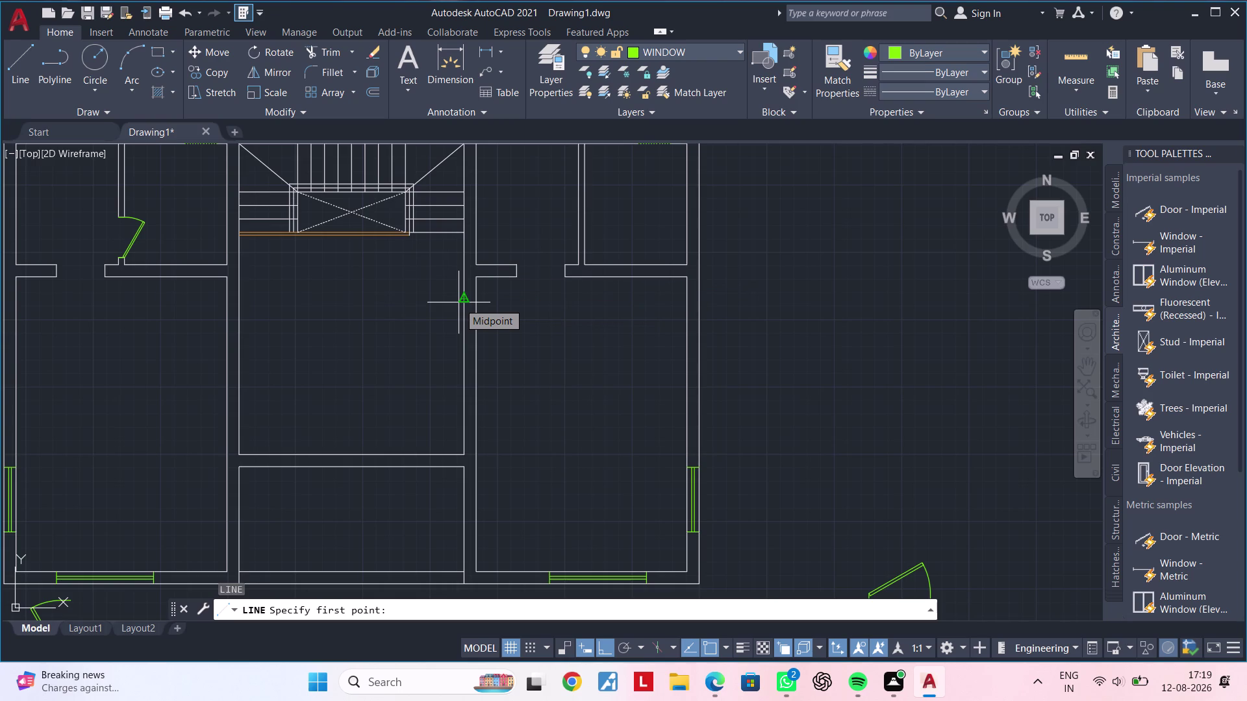
scroll(up, 3)
middle_drag(481, 412, 487, 399)
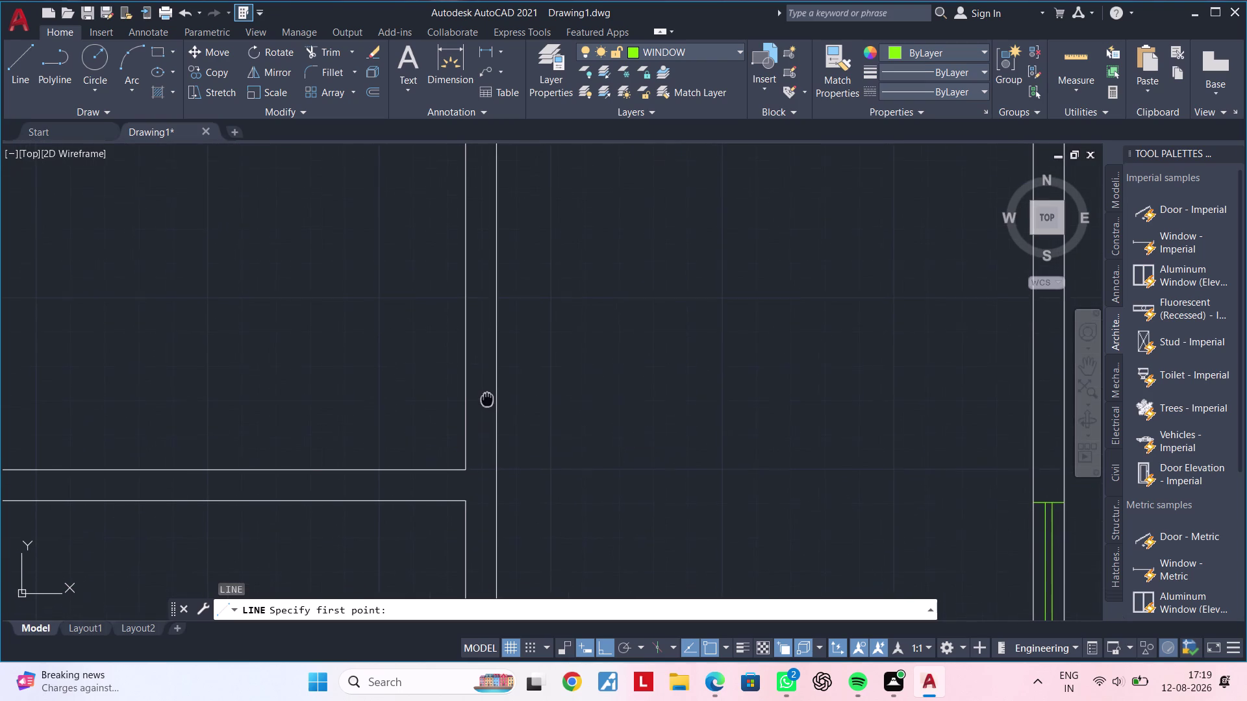
middle_drag(487, 399, 487, 395)
click(466, 431)
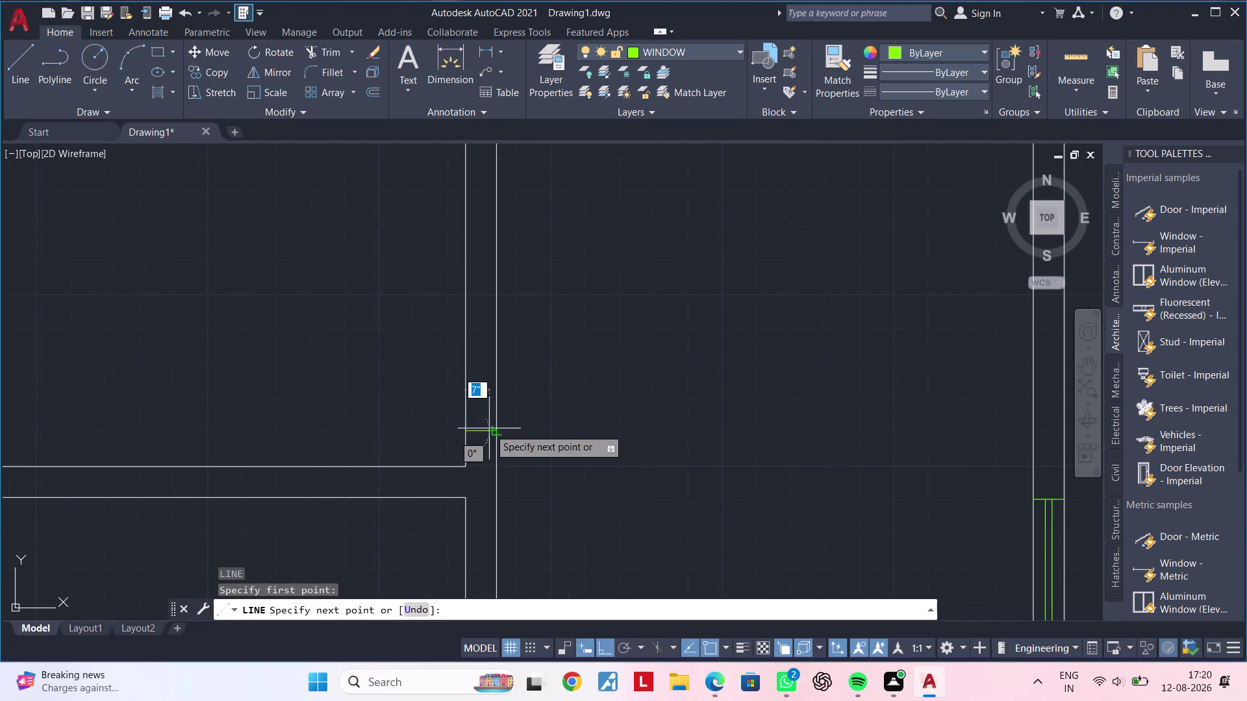
click(500, 429)
key(Escape)
key(Escape)
key(Escape)
key(Escape)
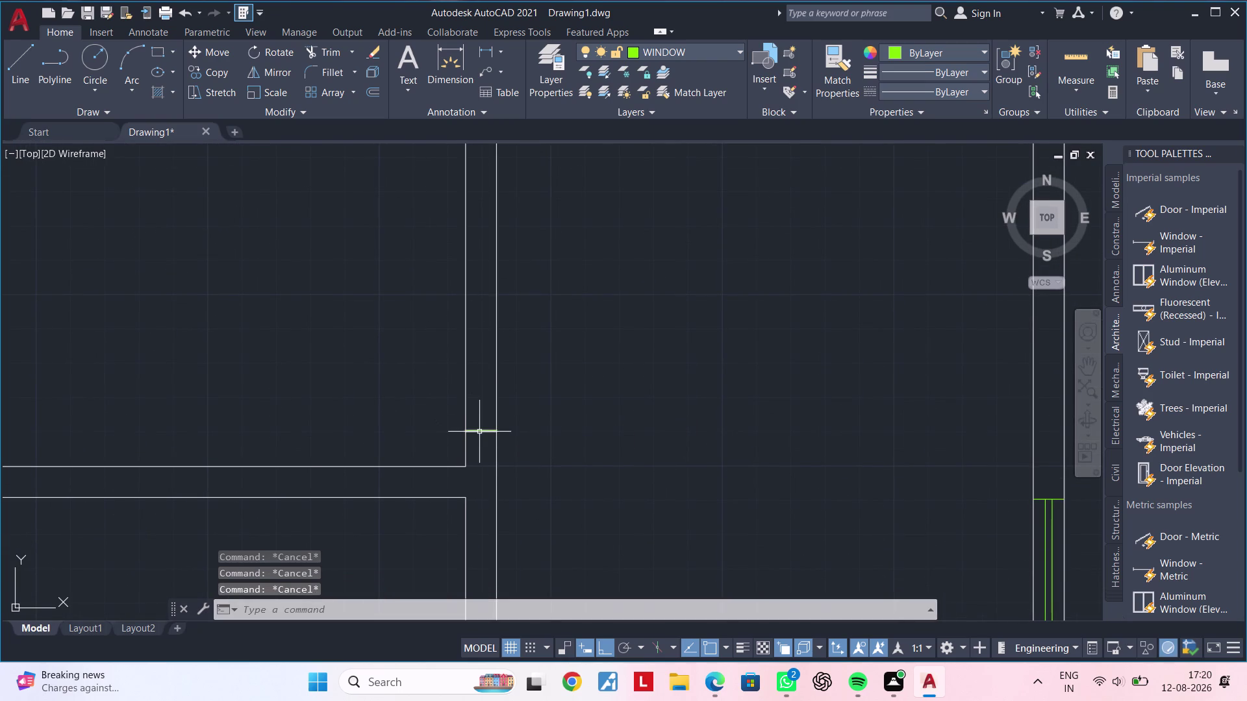
Make layer 0 the current layer.
click(483, 432)
drag(694, 45, 691, 57)
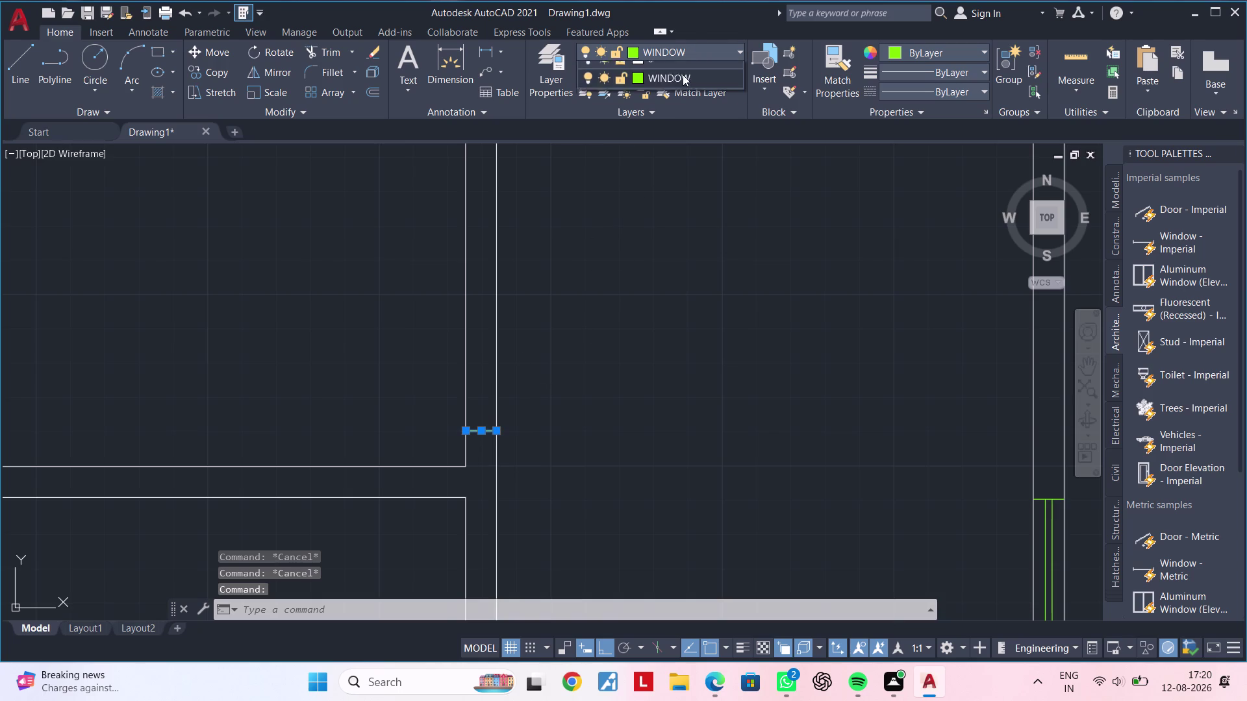
click(675, 73)
key(Escape)
key(Escape)
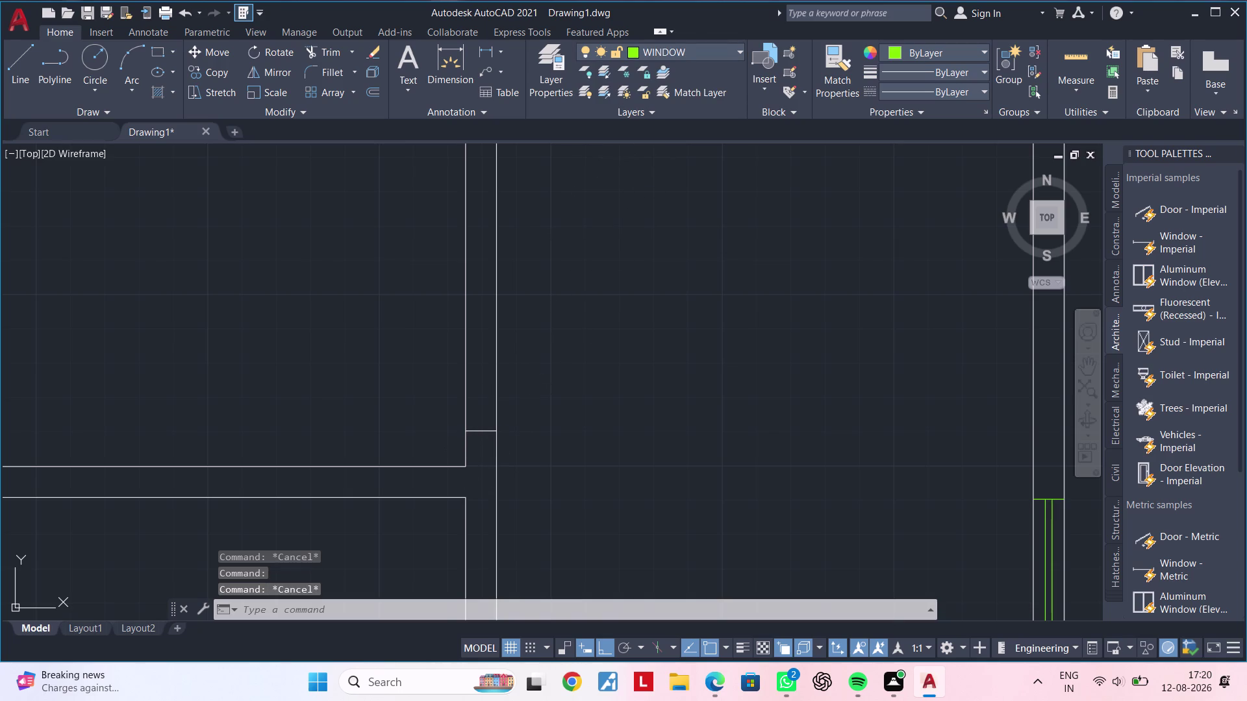
click(700, 51)
click(680, 68)
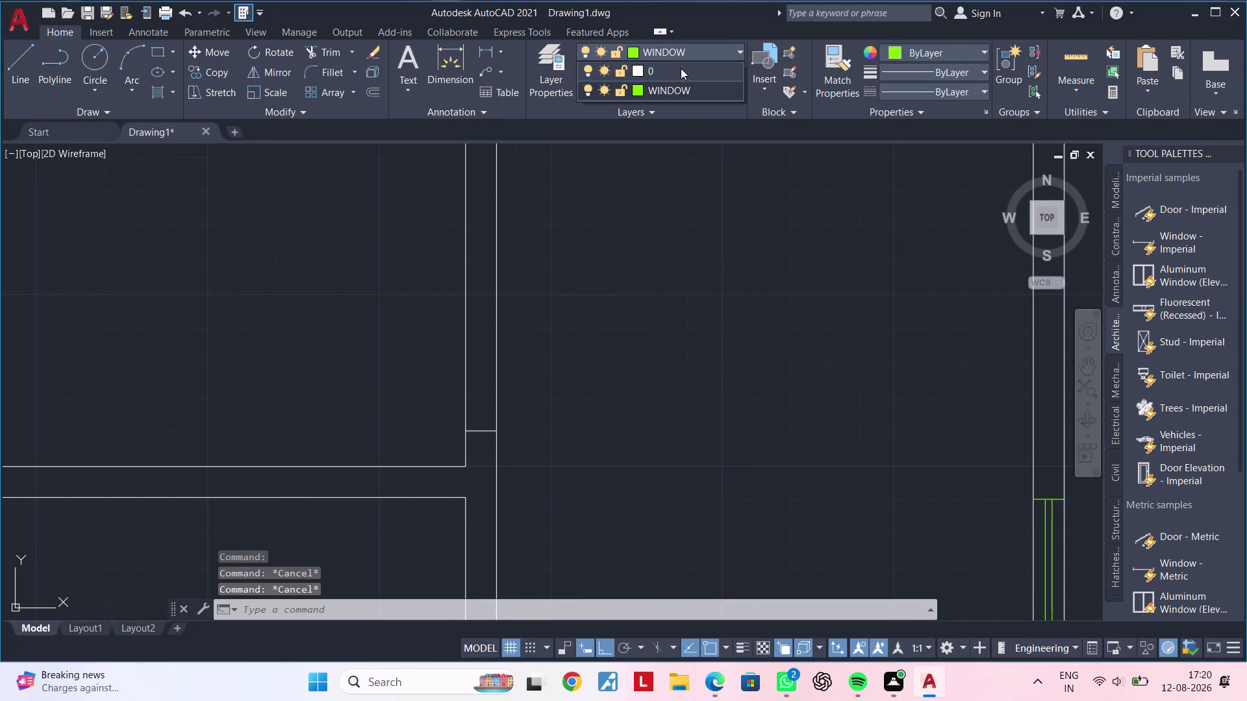
key(Escape)
key(Escape)
key(Escape)
Offset the short wall line 3' upward to mark the opening's other edge.
text(OD)
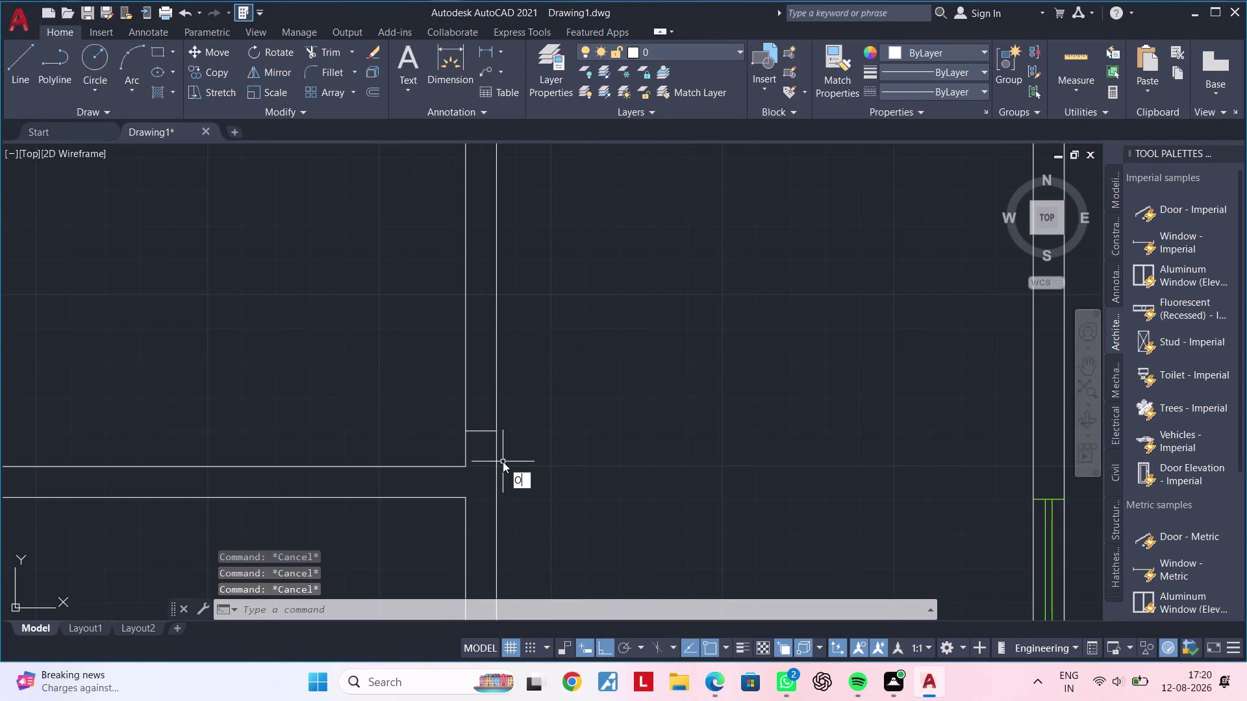
key(Escape)
key(Escape)
key(Escape)
text(OF)
key(space)
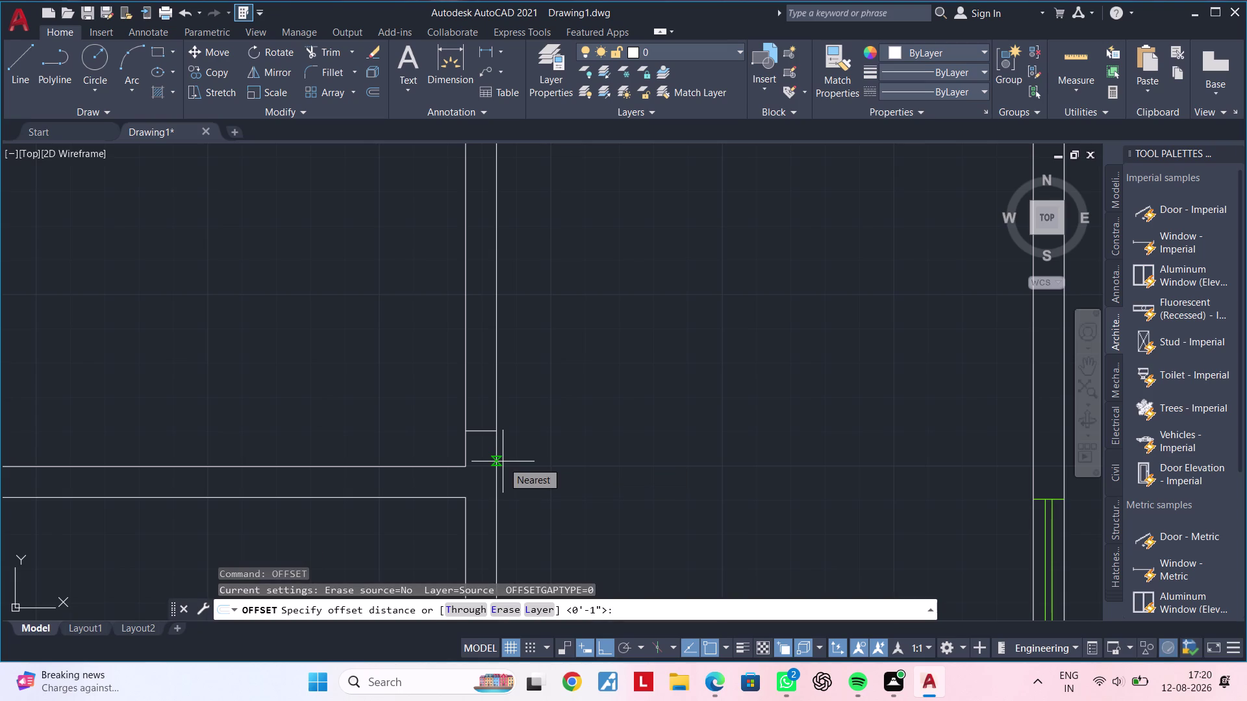
text(3)
text(')
key(Return)
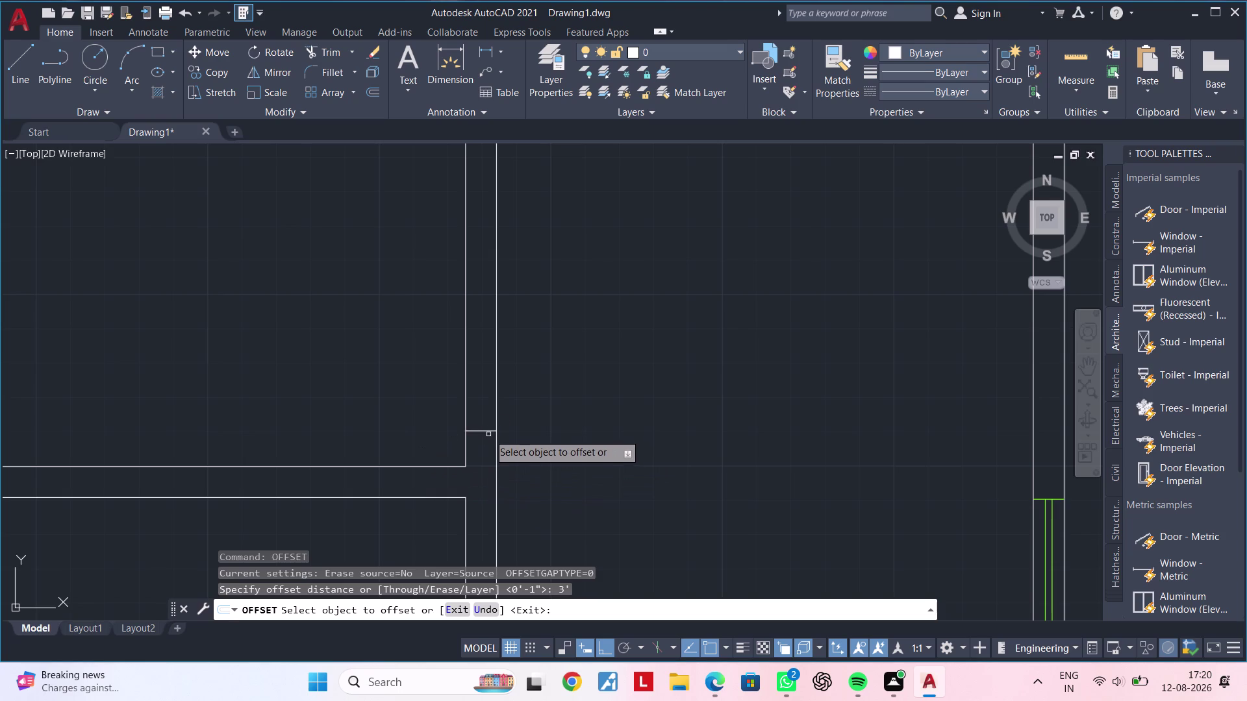
click(487, 429)
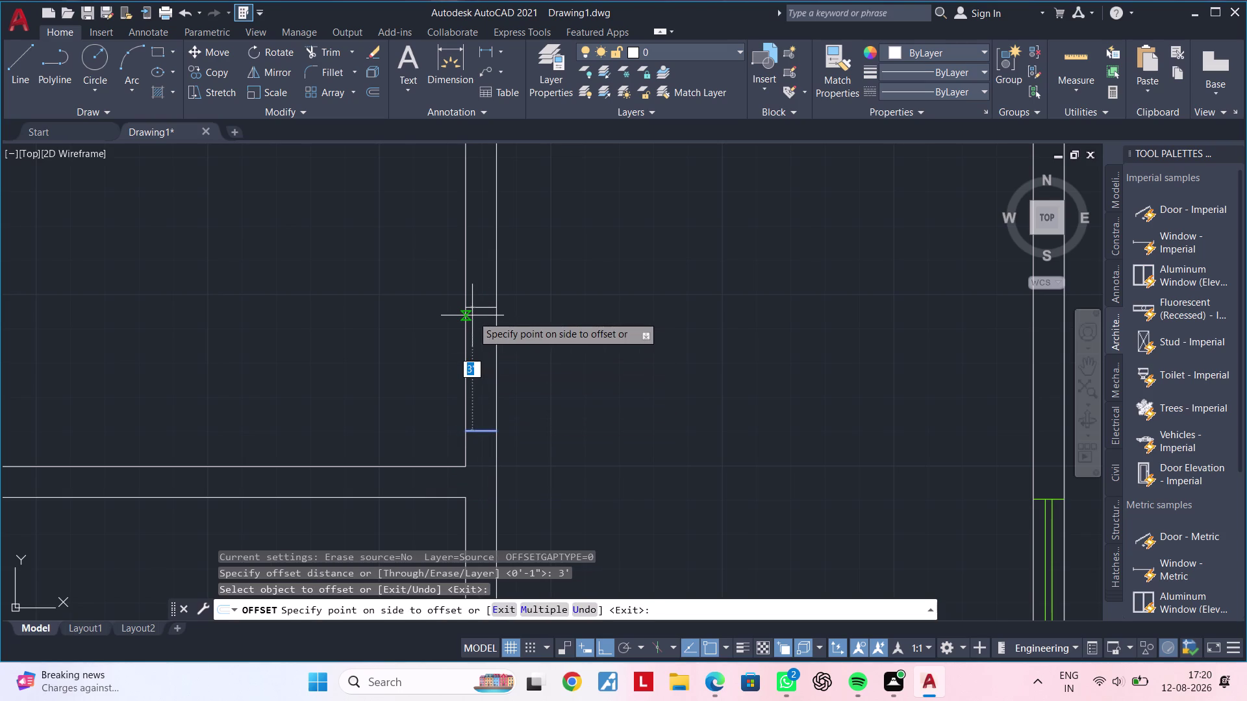
click(472, 316)
key(Escape)
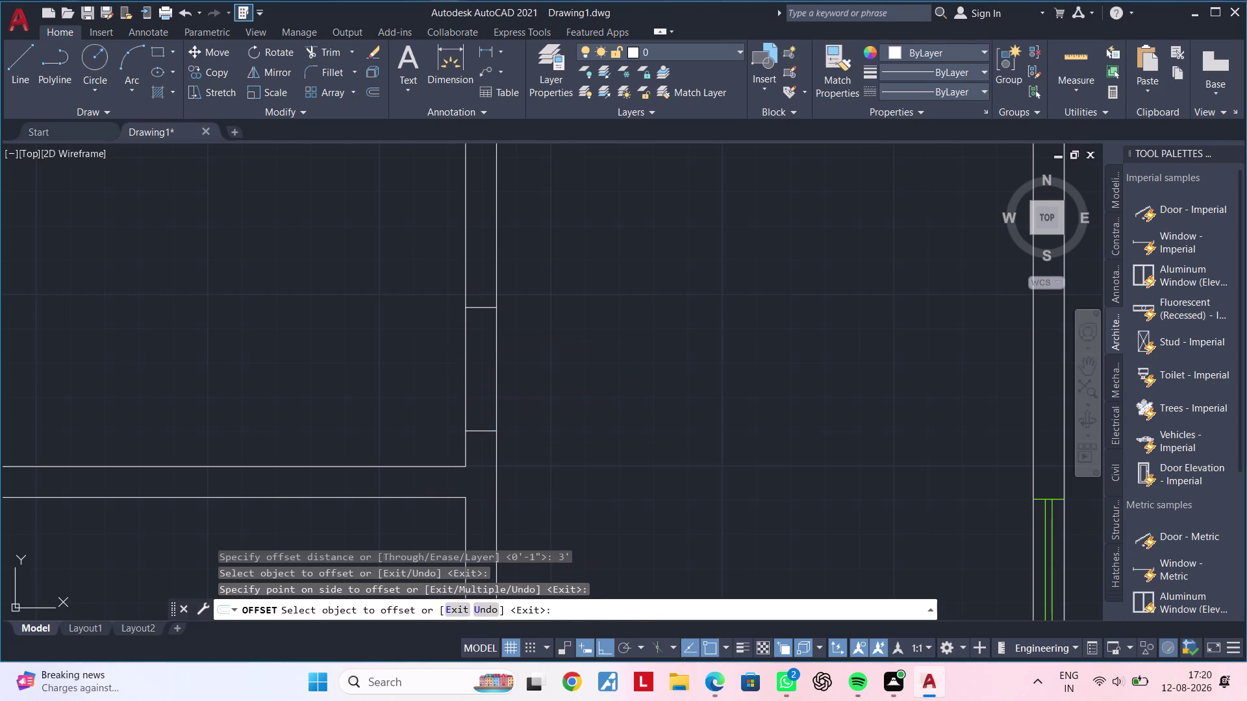
key(Escape)
Trim the wall lines between the two edges to open the 3' doorway.
text(TR)
key(space)
double_click(565, 365)
drag(517, 371, 471, 372)
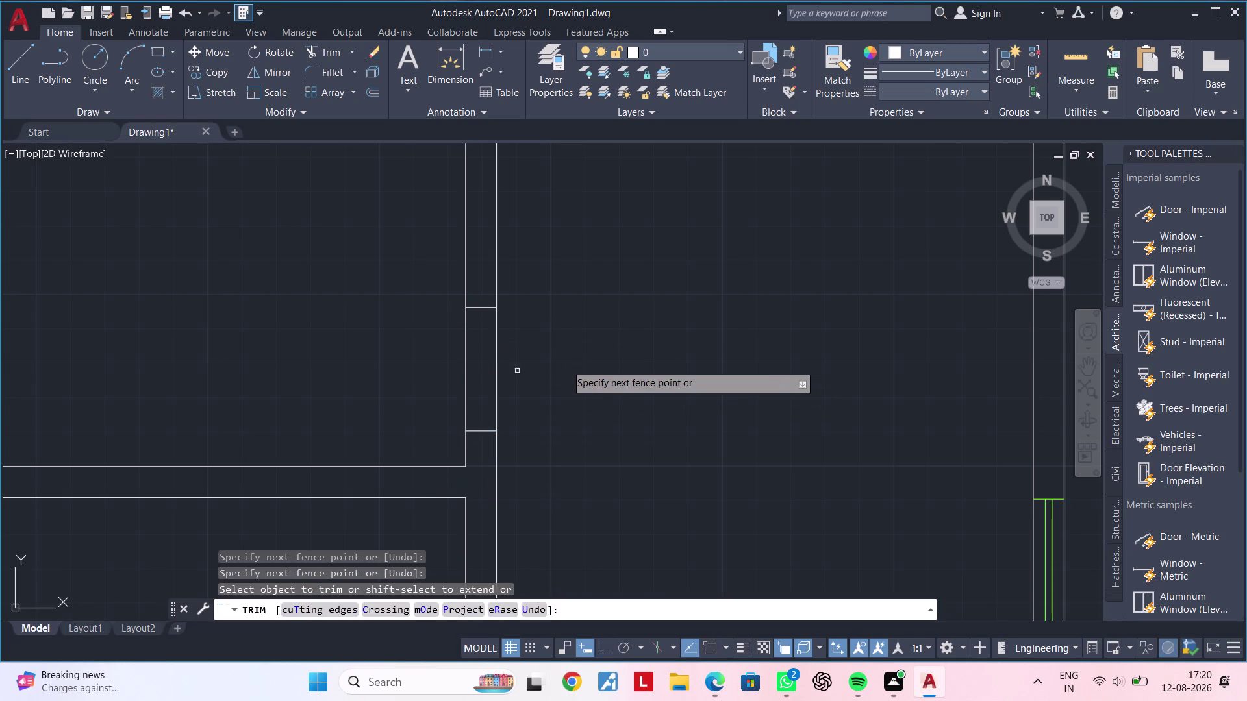
drag(470, 372, 446, 373)
drag(477, 371, 507, 372)
drag(463, 373, 449, 372)
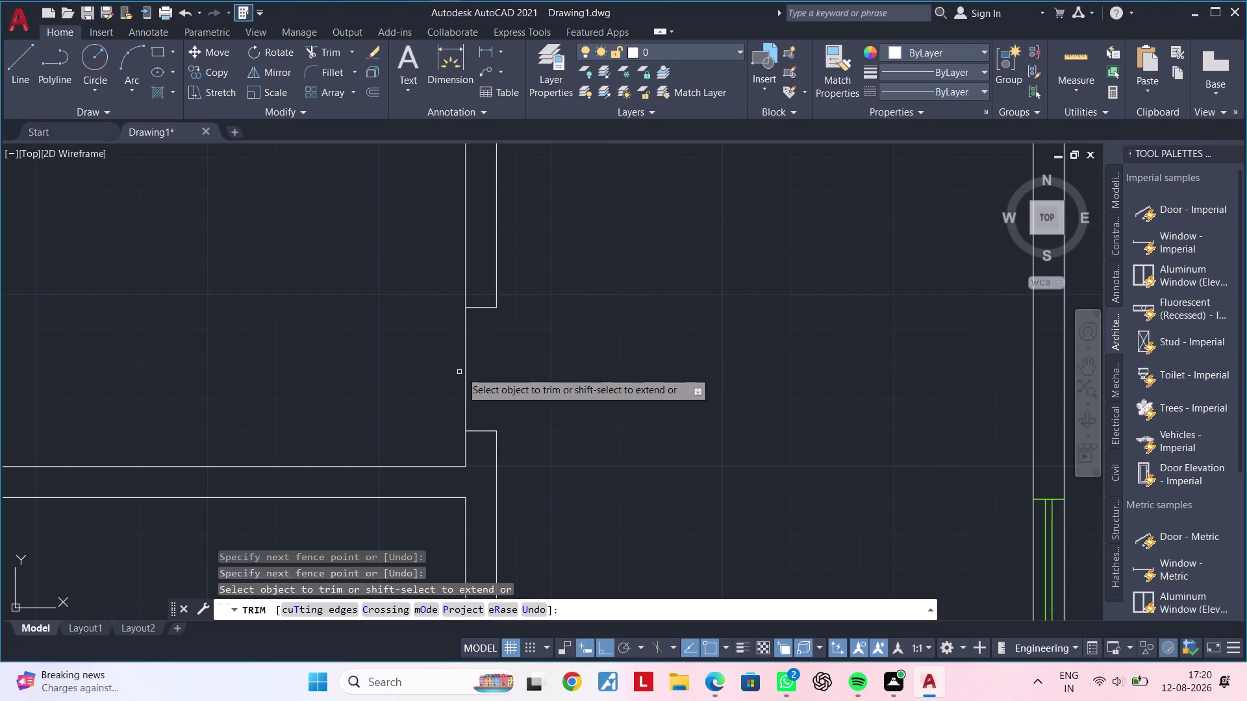
click(463, 372)
click(495, 371)
key(Escape)
scroll(down, 3)
middle_drag(496, 375, 495, 375)
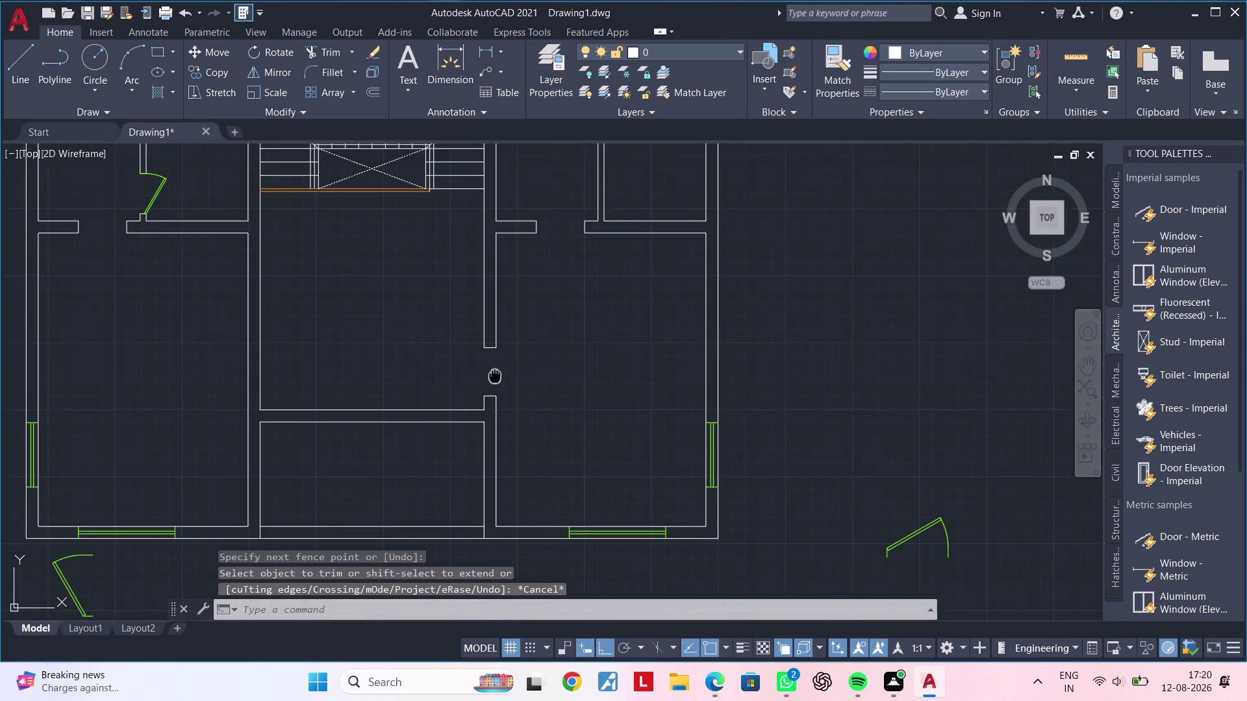
Move the door swing from below the plan into the new wall opening.
middle_drag(495, 375, 492, 360)
key(Escape)
middle_drag(339, 466, 423, 400)
key(Escape)
click(156, 519)
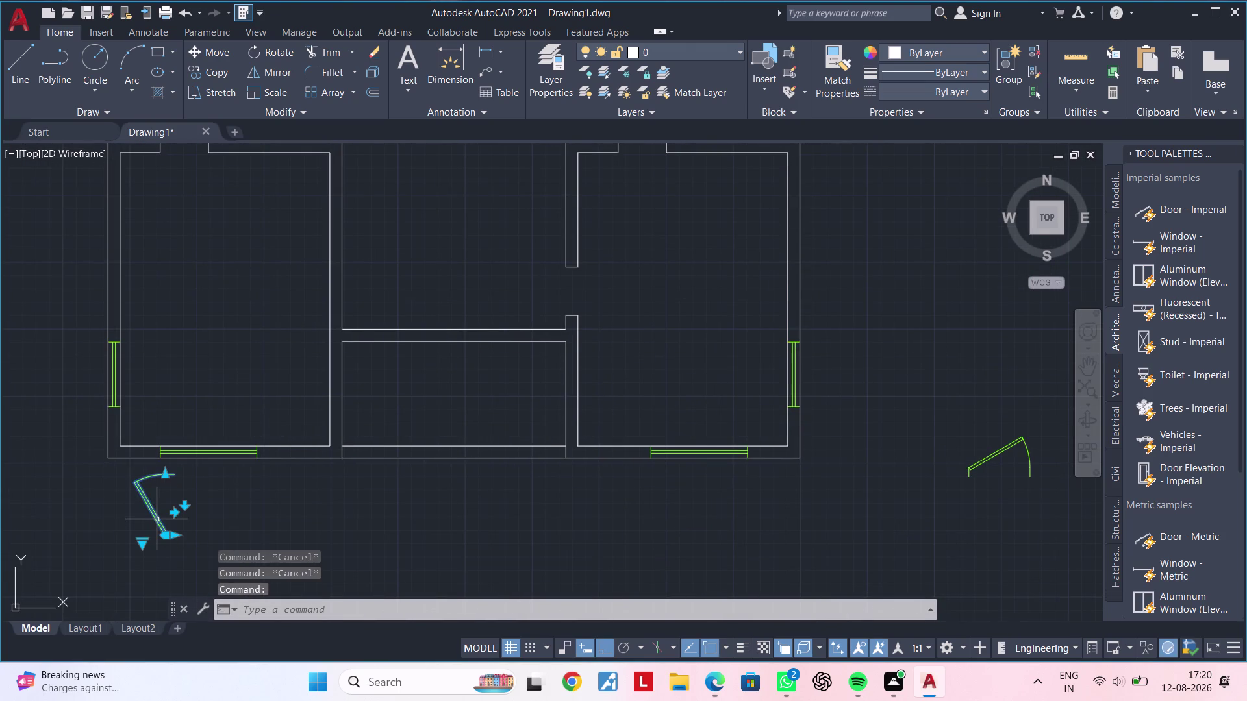
key(m)
key(space)
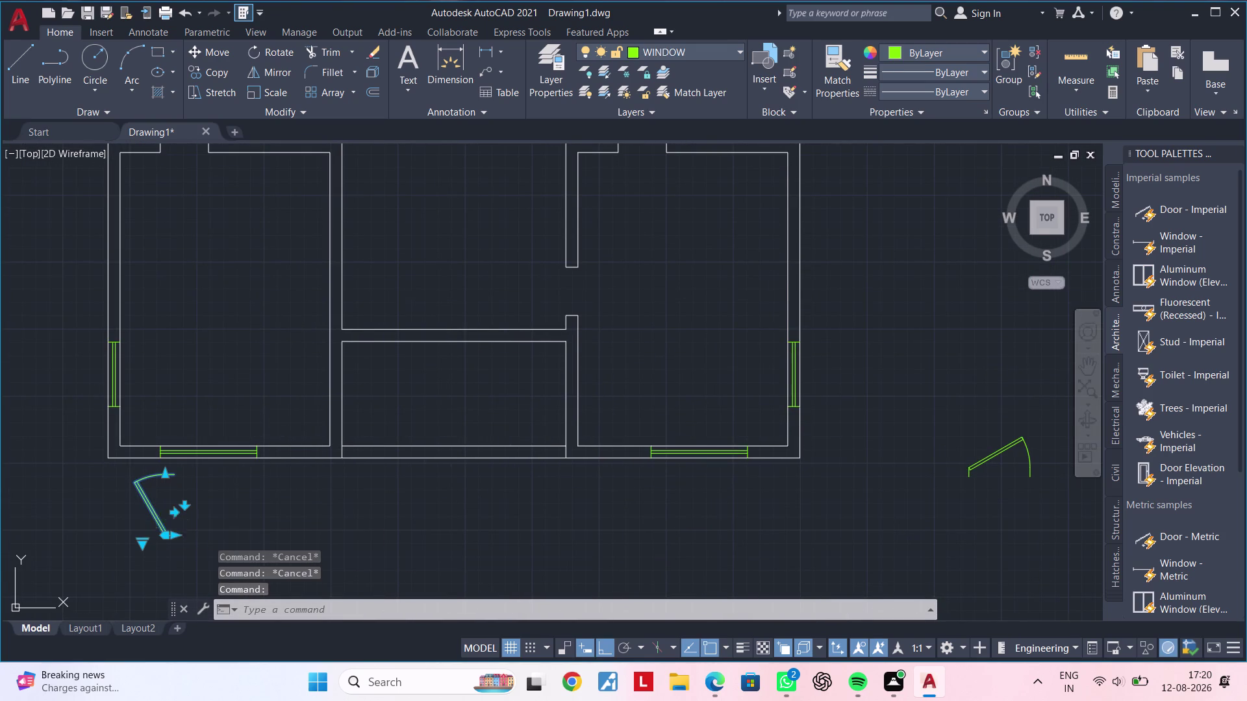
scroll(up, 3)
click(166, 529)
middle_drag(649, 269, 633, 283)
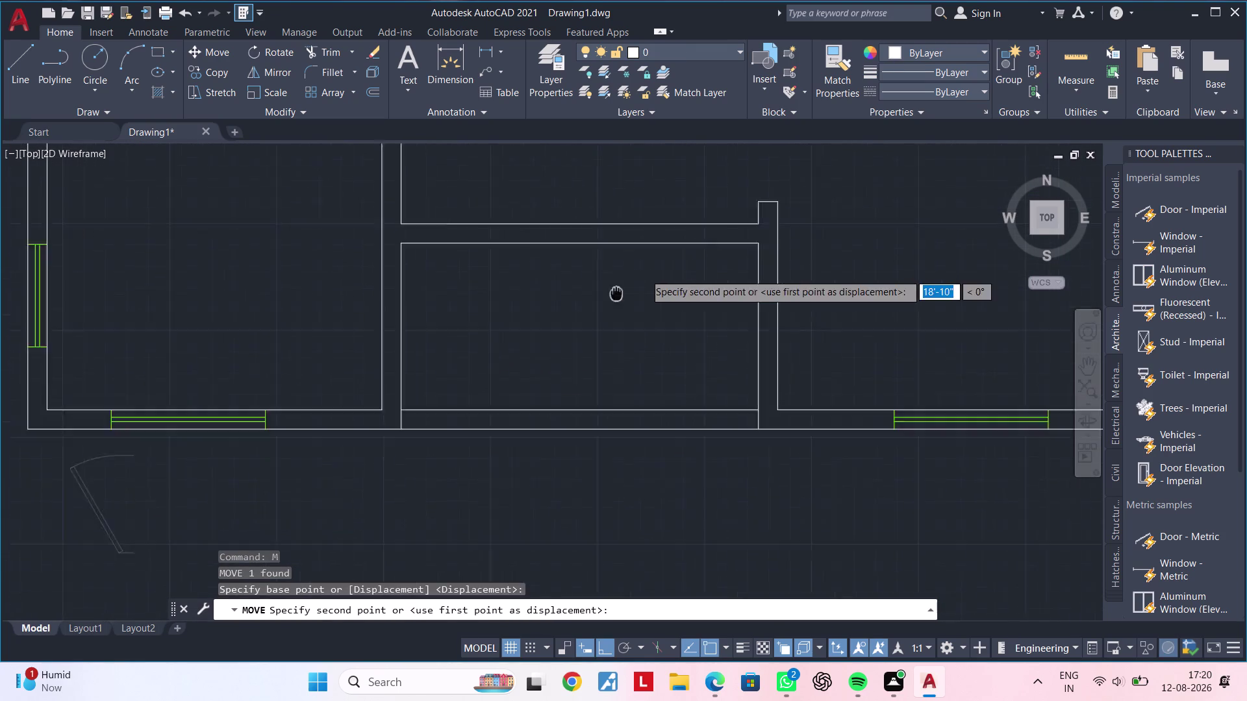
middle_drag(633, 282, 355, 440)
click(518, 353)
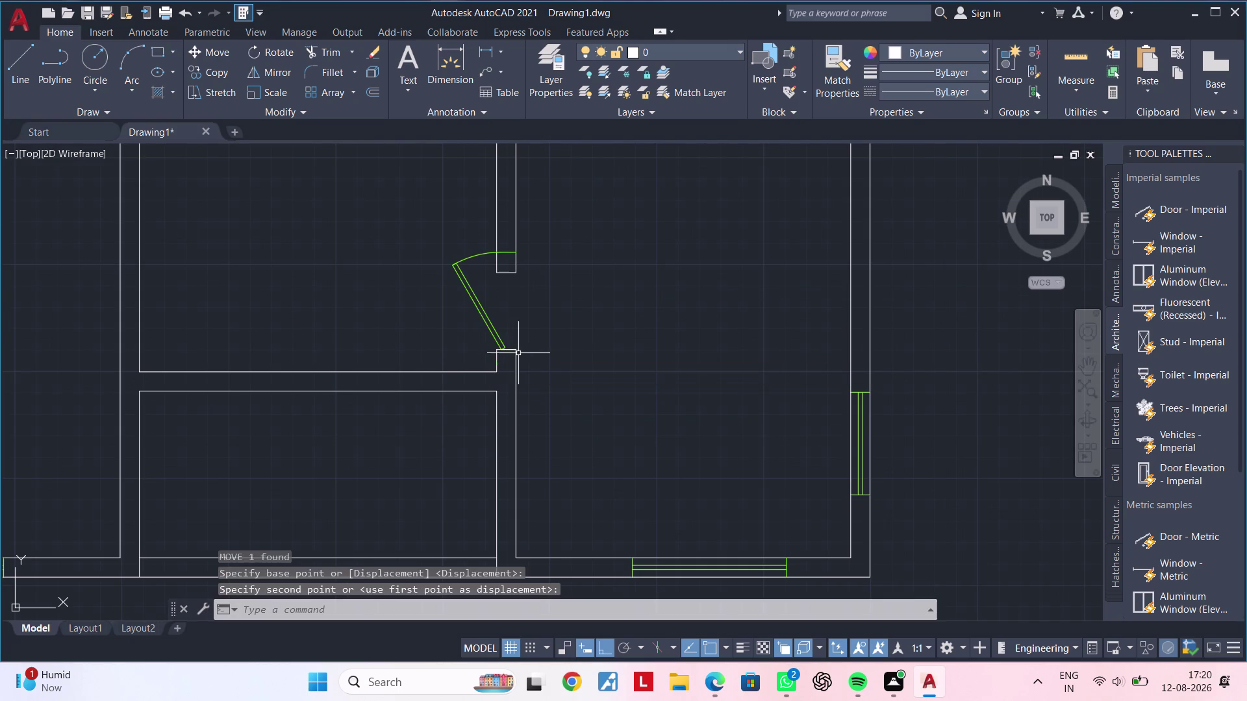
middle_drag(540, 336, 540, 377)
key(Escape)
key(Escape)
scroll(up, 3)
key(Escape)
Scale the door swing by reference from the hinge to match the opening width.
click(486, 373)
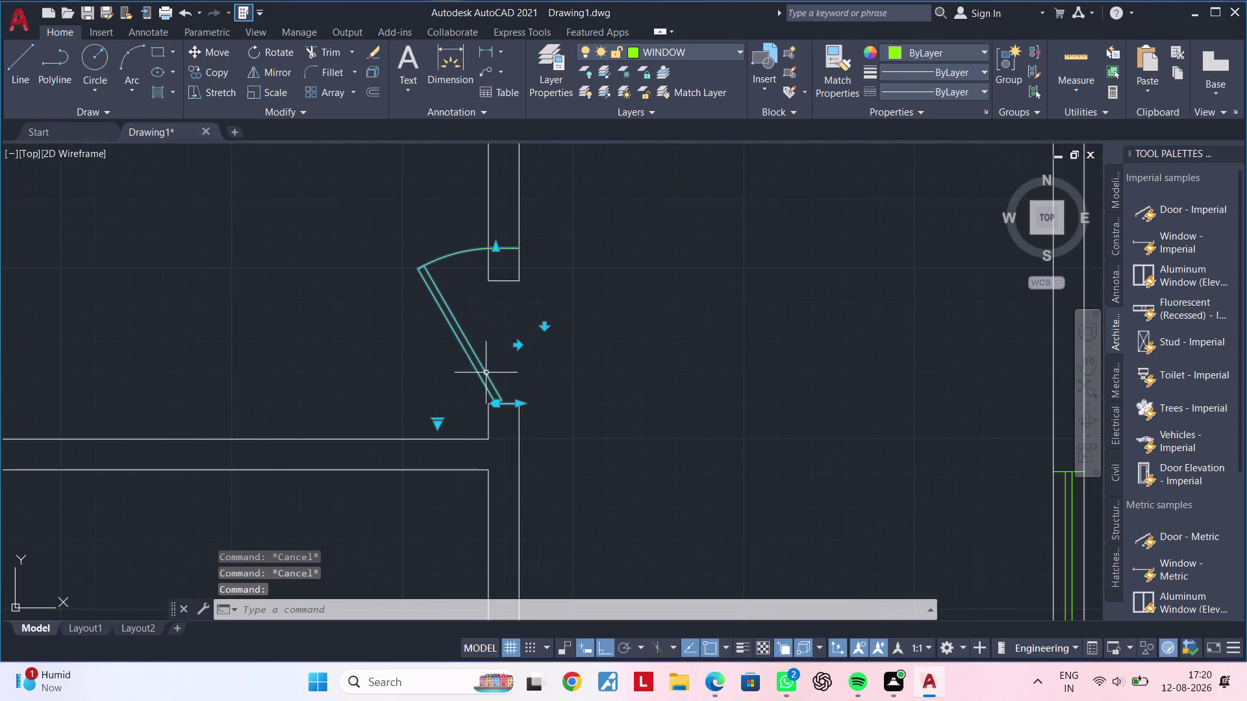
text(SC)
key(space)
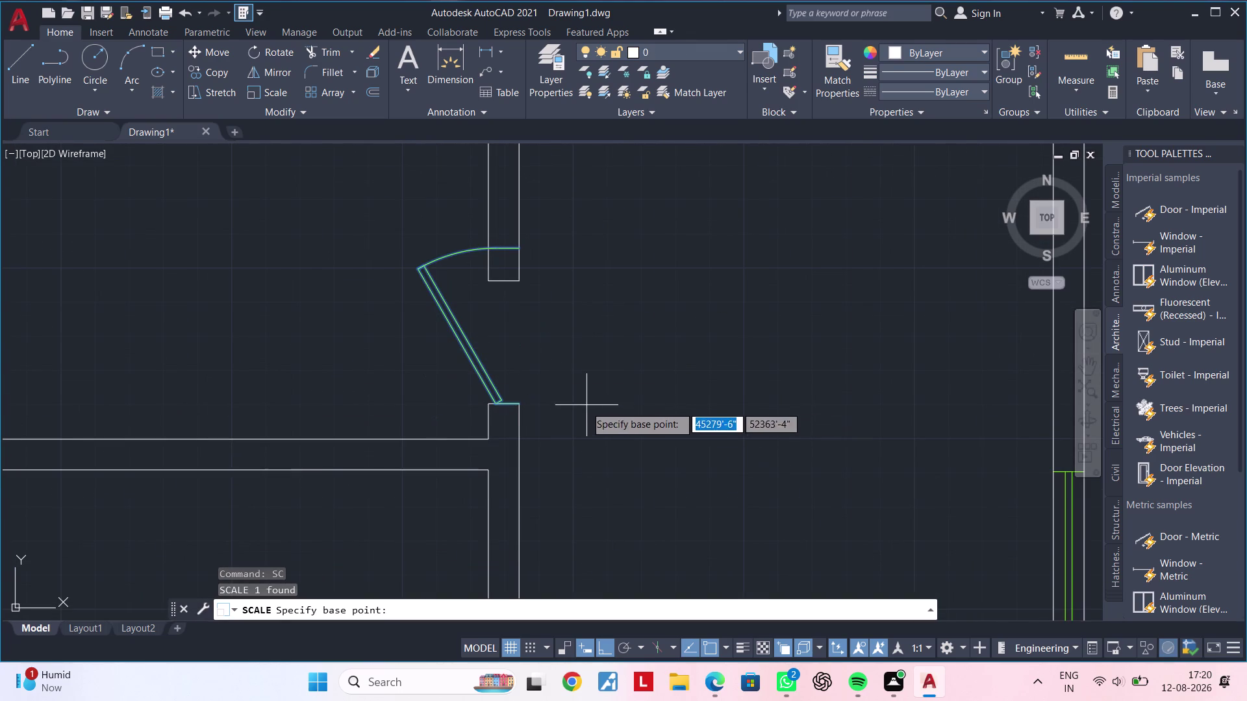
click(524, 405)
text(R)
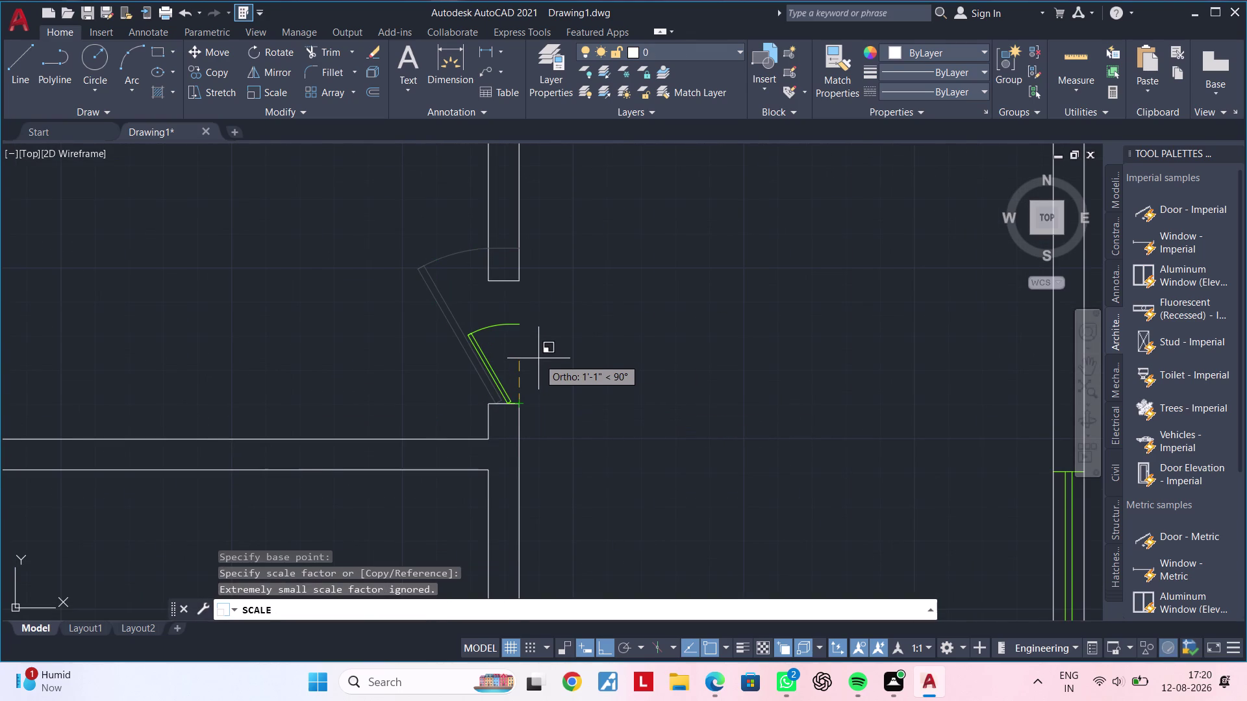
key(space)
click(520, 406)
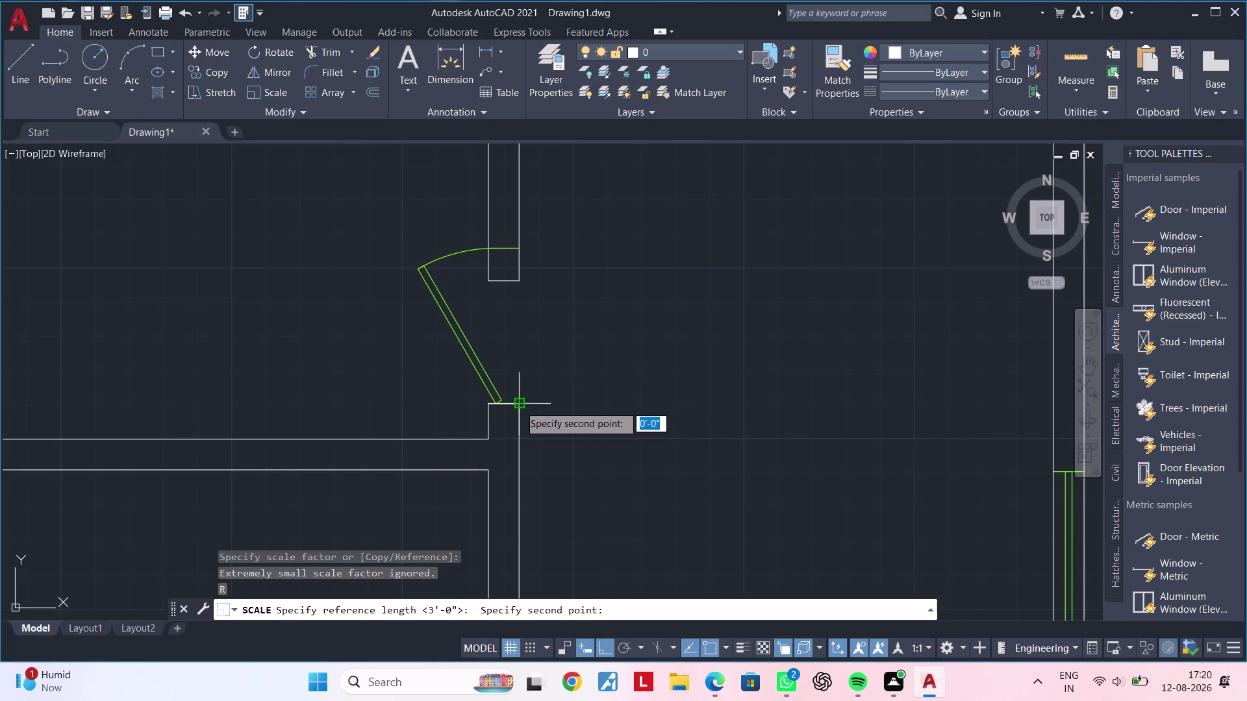
click(520, 251)
click(518, 280)
key(Escape)
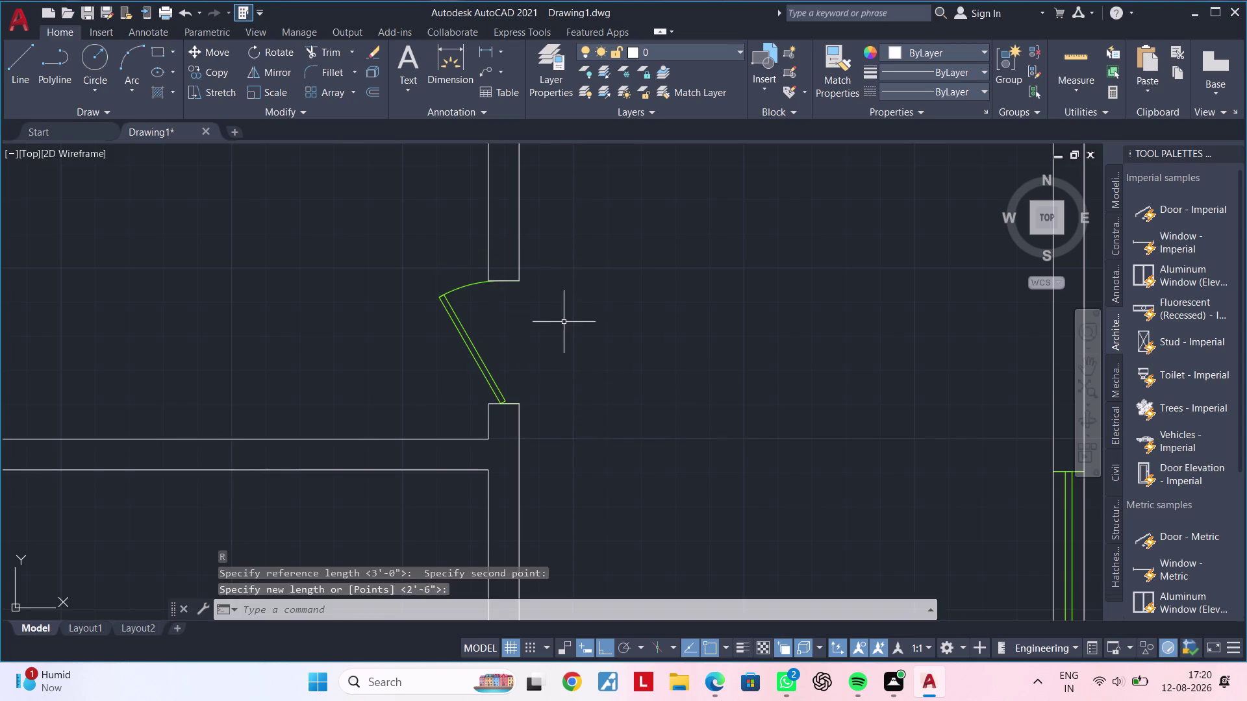
scroll(down, 3)
middle_drag(582, 352, 465, 368)
key(Escape)
key(Escape)
key(Escape)
key(Escape)
key(Escape)
middle_drag(466, 369, 451, 387)
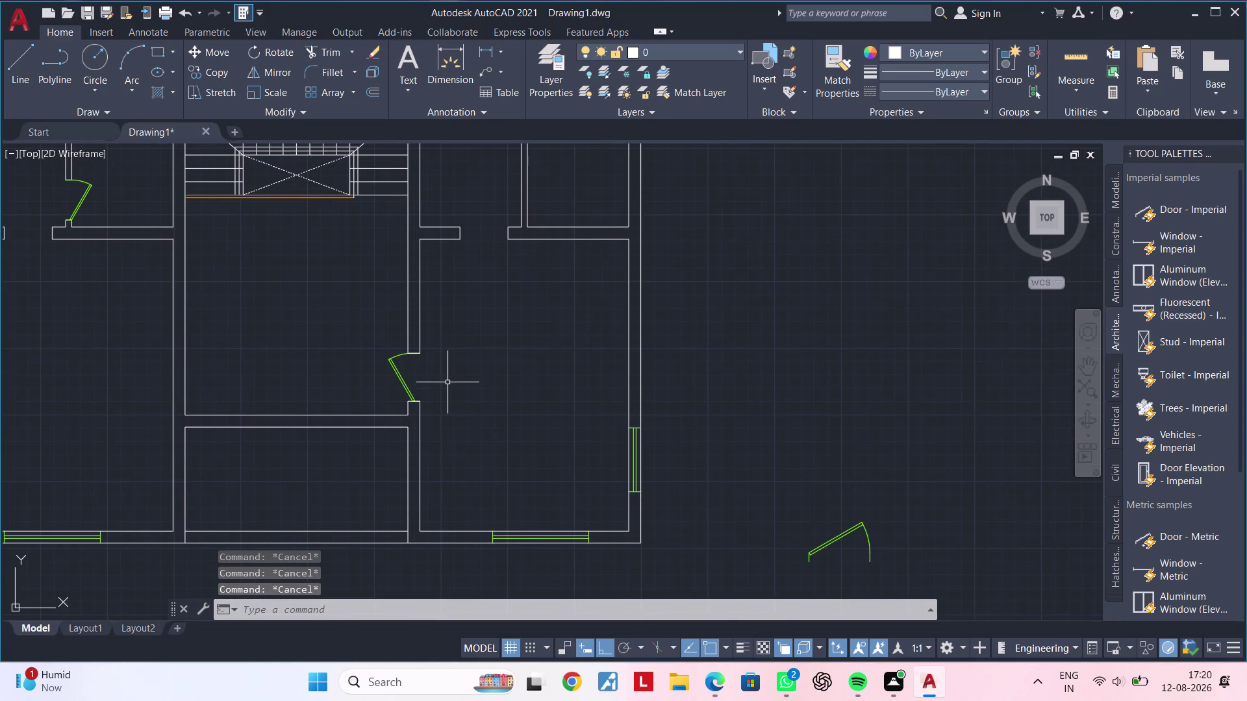
scroll(down, 3)
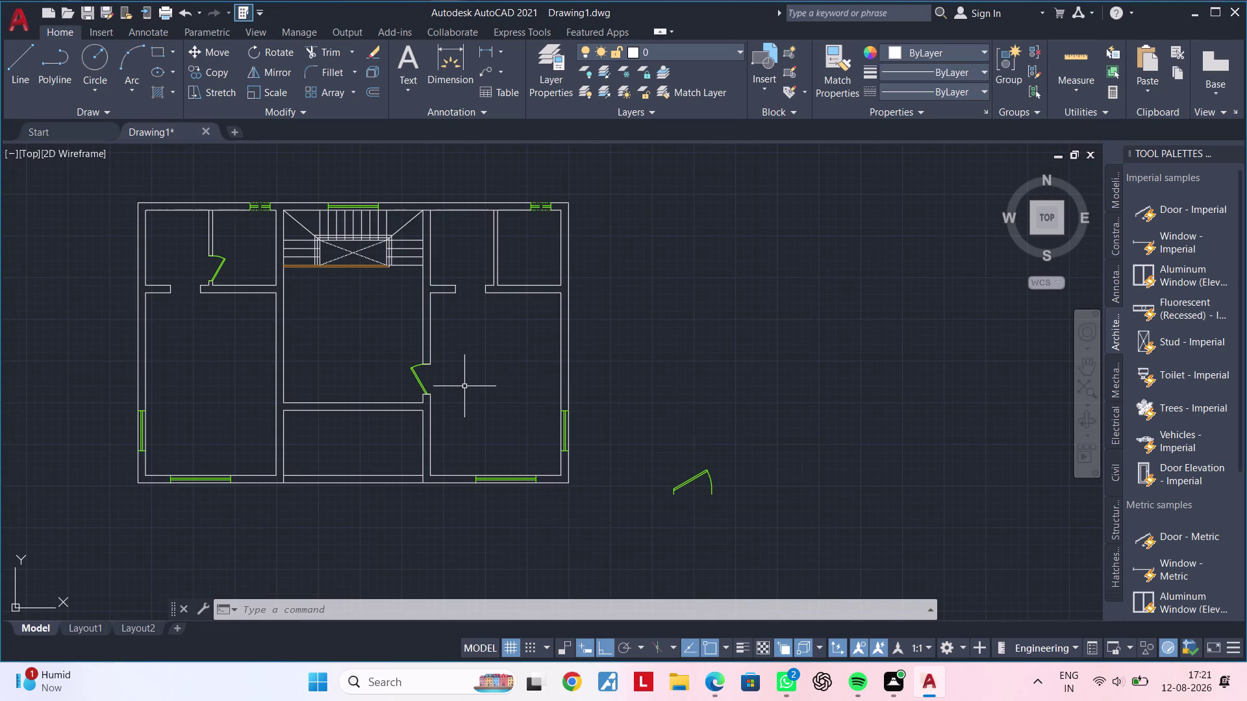
middle_drag(445, 391, 518, 396)
scroll(up, 3)
middle_drag(488, 384, 480, 399)
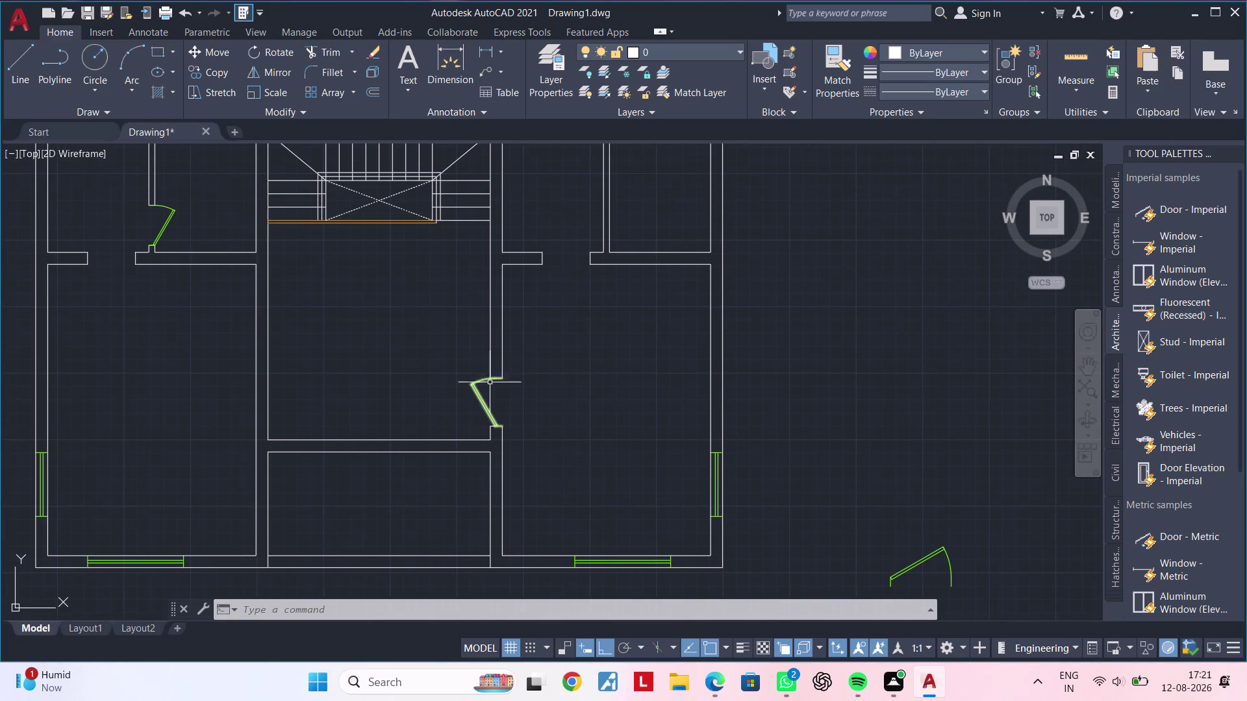
key(Escape)
click(508, 362)
key(Escape)
click(449, 364)
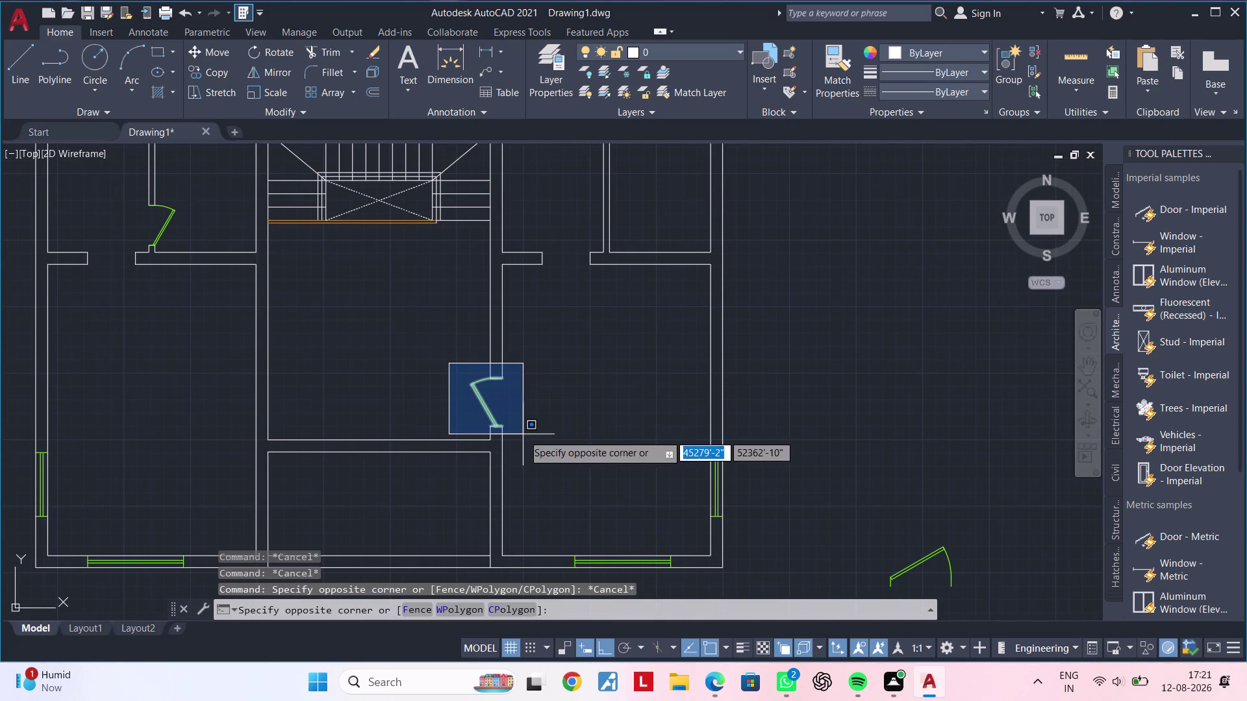
click(523, 435)
text(M)
key(space)
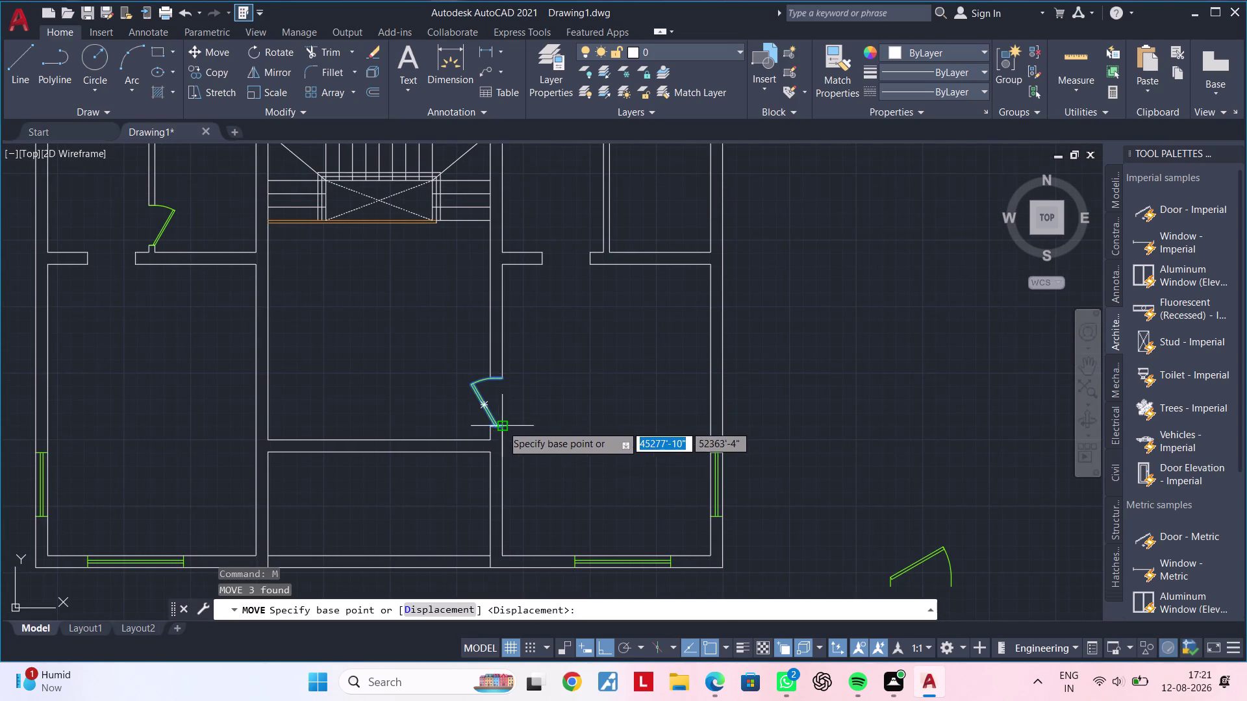
scroll(down, 3)
middle_drag(405, 391, 424, 444)
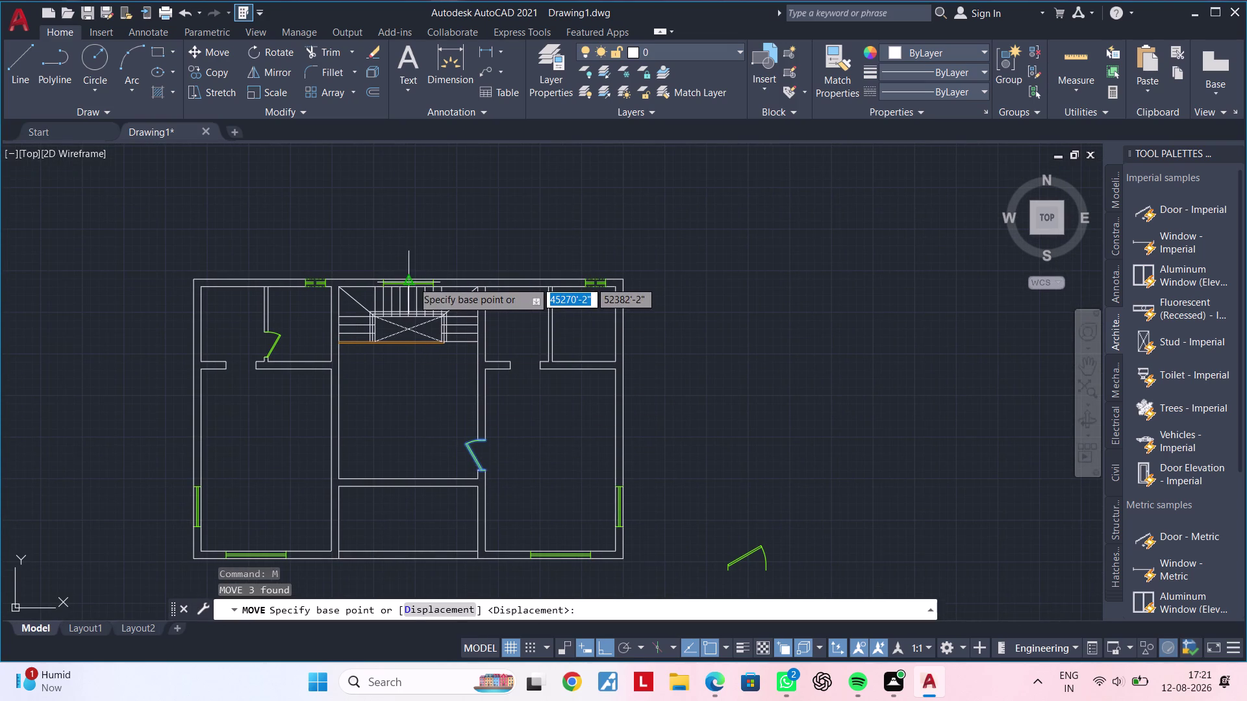
click(412, 281)
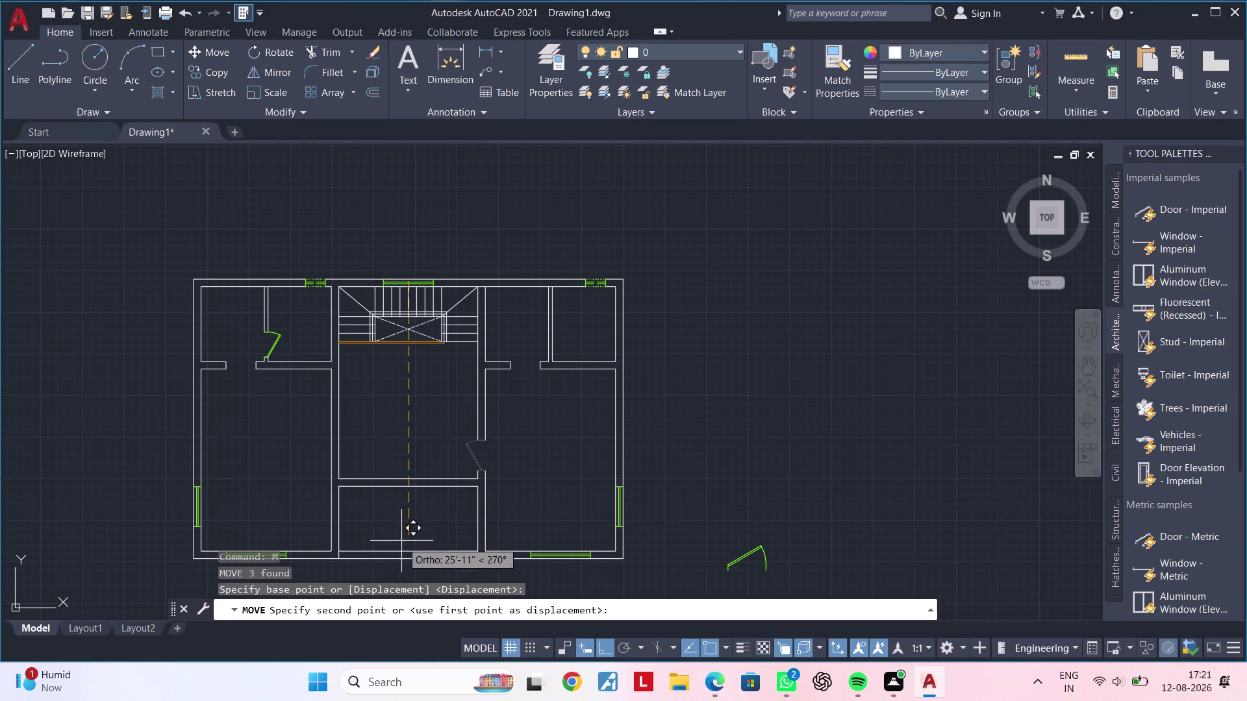
click(411, 561)
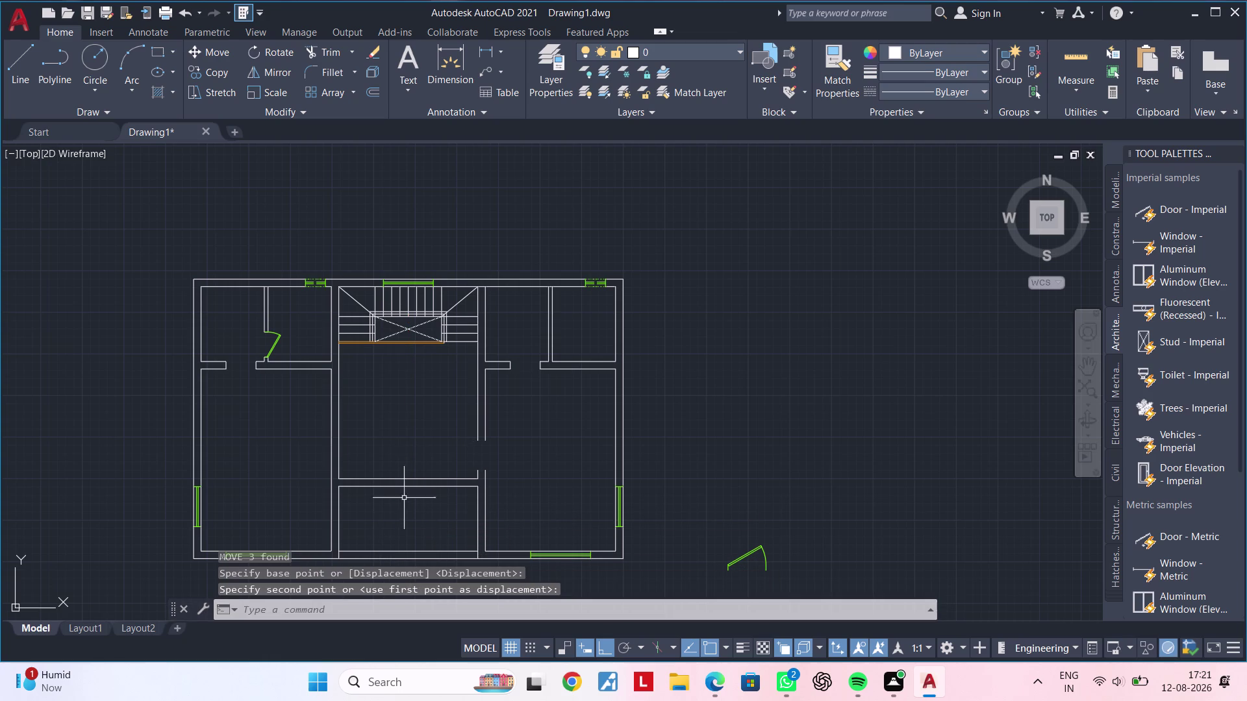
key(ctrl+z)
key(Escape)
key(Escape)
key(Escape)
scroll(down, 3)
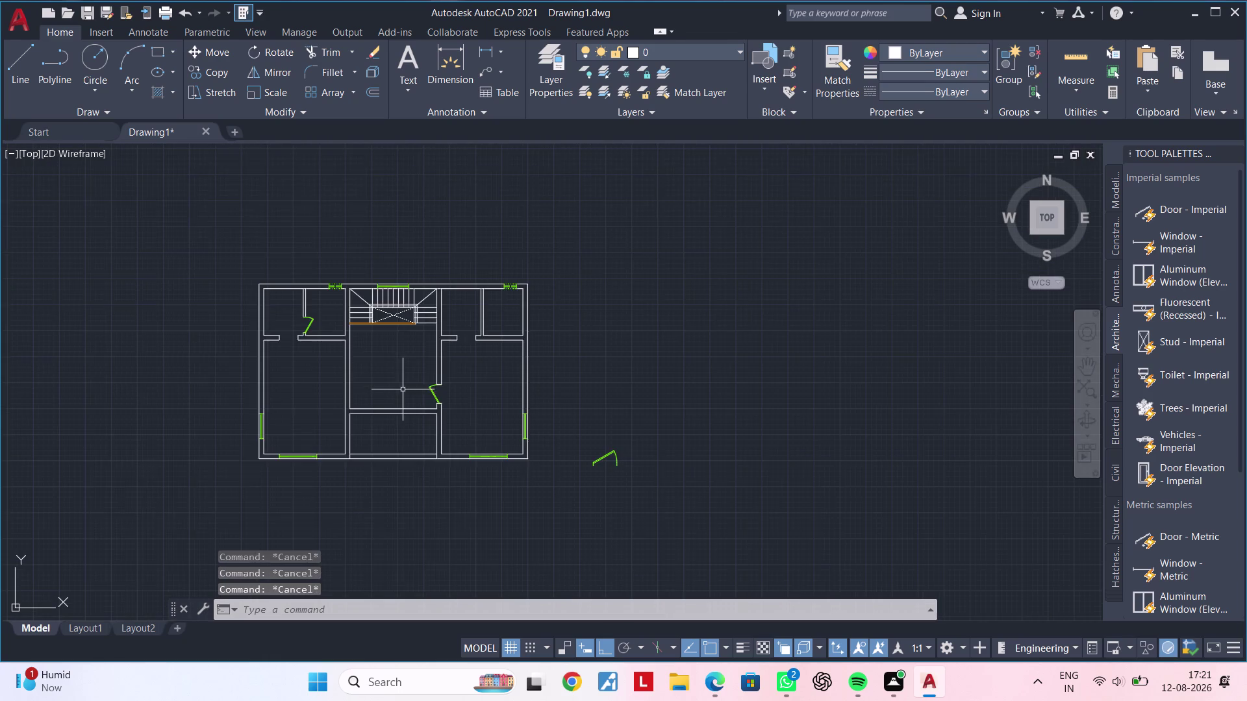
middle_drag(403, 406, 383, 466)
scroll(up, 3)
middle_drag(415, 390, 462, 400)
key(Escape)
scroll(down, 3)
scroll(up, 3)
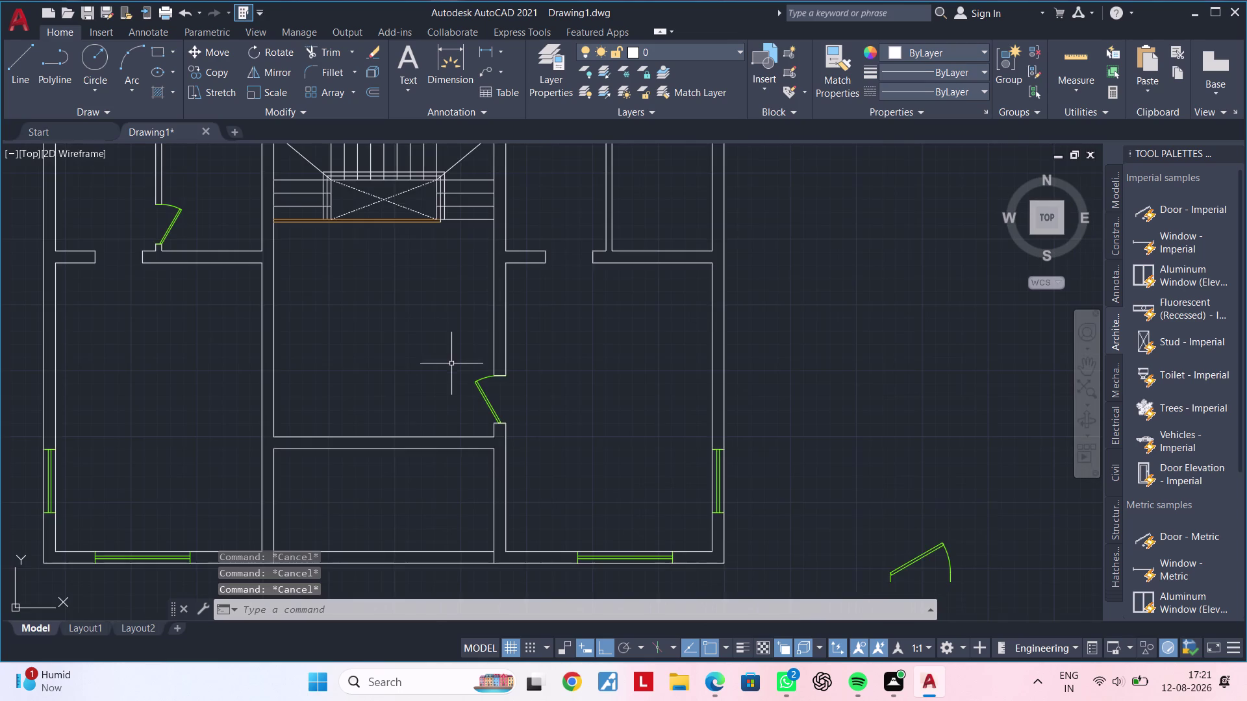
scroll(up, 3)
middle_drag(485, 404, 487, 573)
scroll(down, 3)
middle_drag(470, 495, 465, 564)
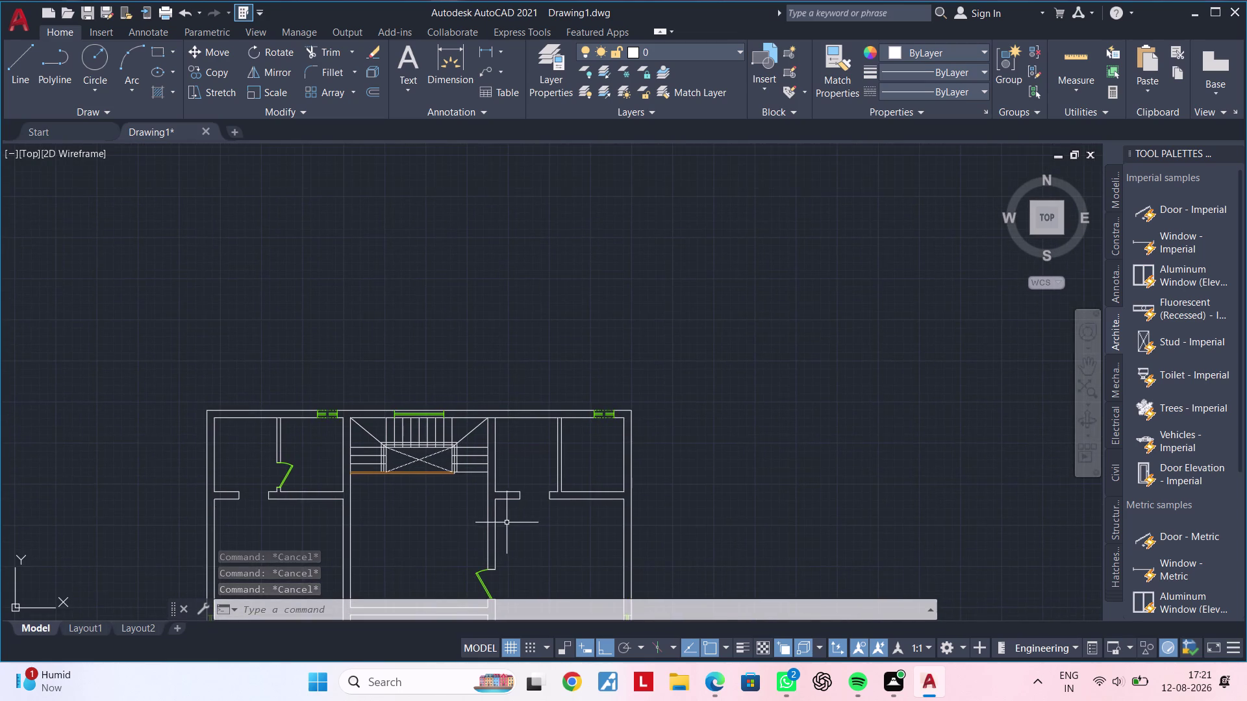
middle_drag(512, 521, 441, 525)
scroll(up, 3)
middle_drag(447, 516, 427, 534)
middle_drag(474, 499, 449, 505)
scroll(up, 3)
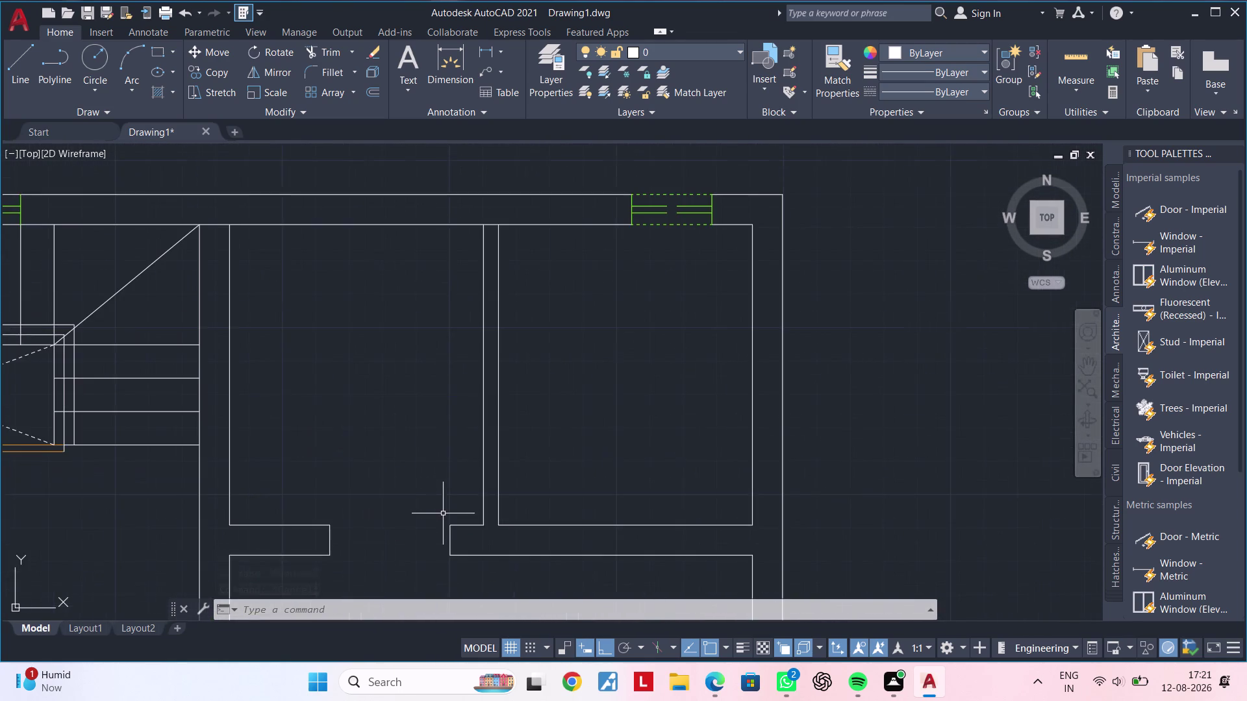
Draw a short line across the upper right room's interior wall.
middle_drag(447, 505, 431, 502)
key(Escape)
key(Escape)
key(l)
key(space)
scroll(up, 3)
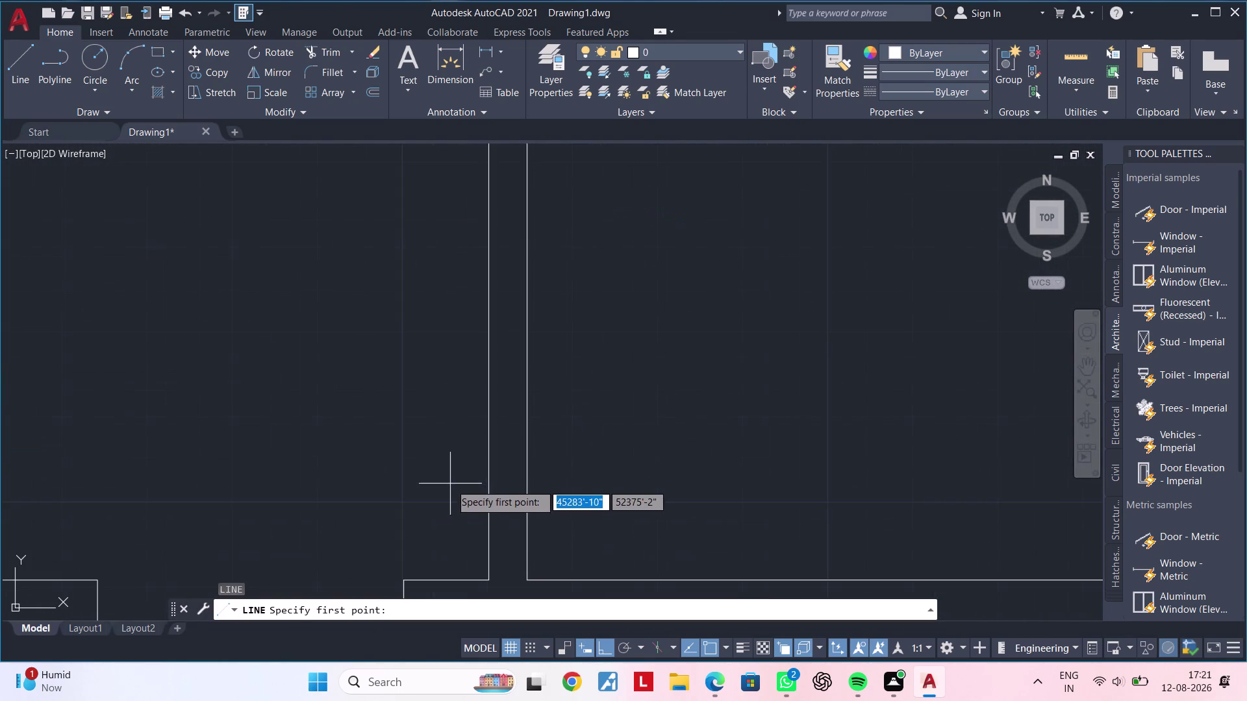
middle_drag(460, 522, 432, 453)
click(459, 477)
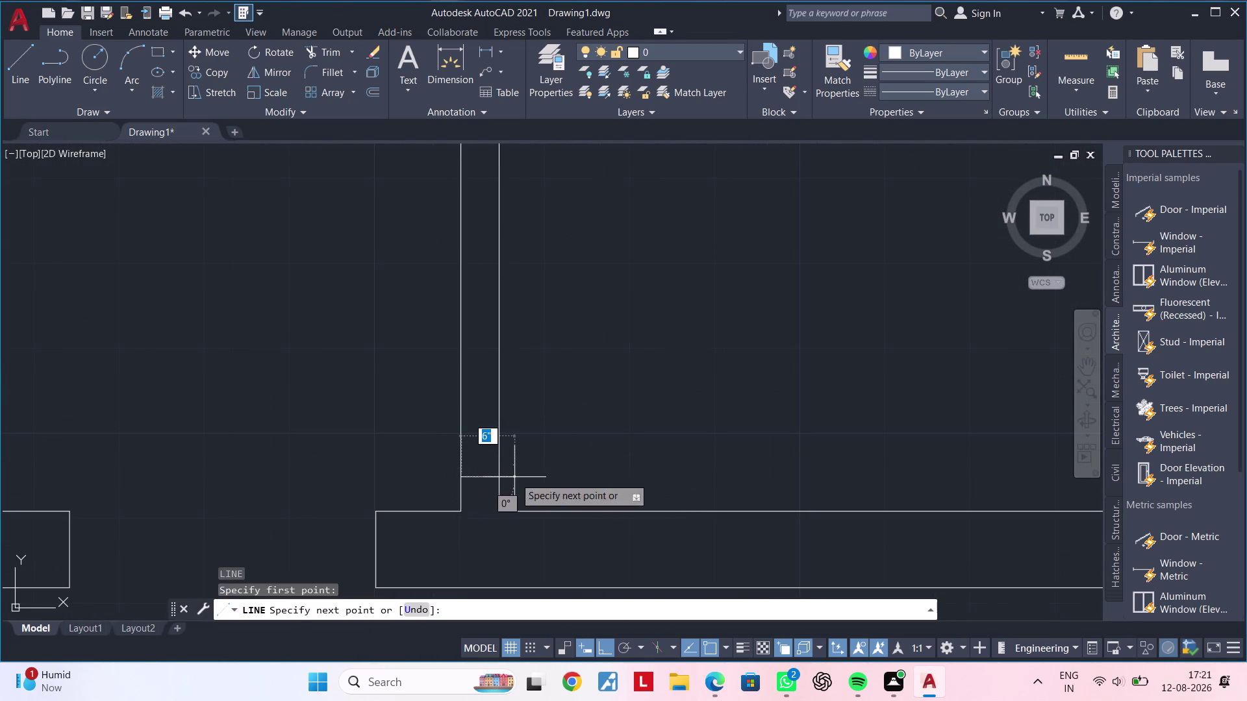
click(497, 477)
key(Escape)
key(Escape)
key(Escape)
key(Escape)
Offset the cross line 2'6" up the wall to mark the opening's other edge.
text(O)
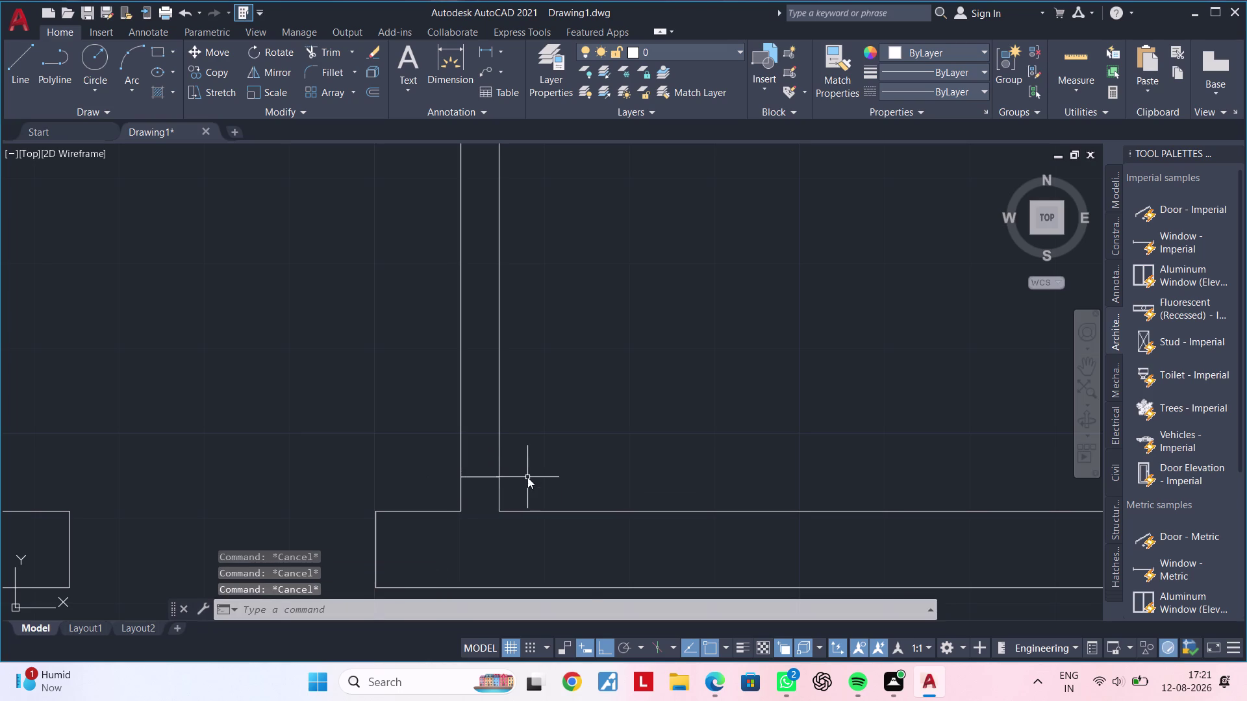
text(F 2'6)
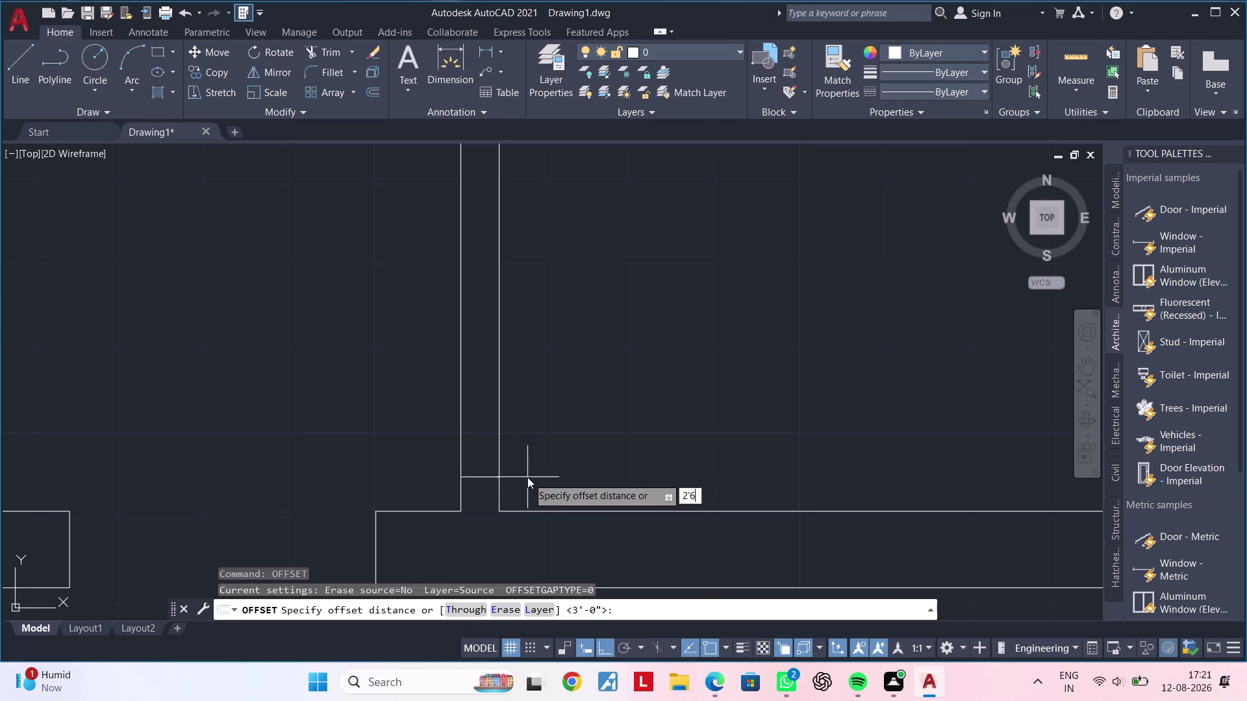
text("4)
key(Return)
key(Escape)
key(Escape)
key(Escape)
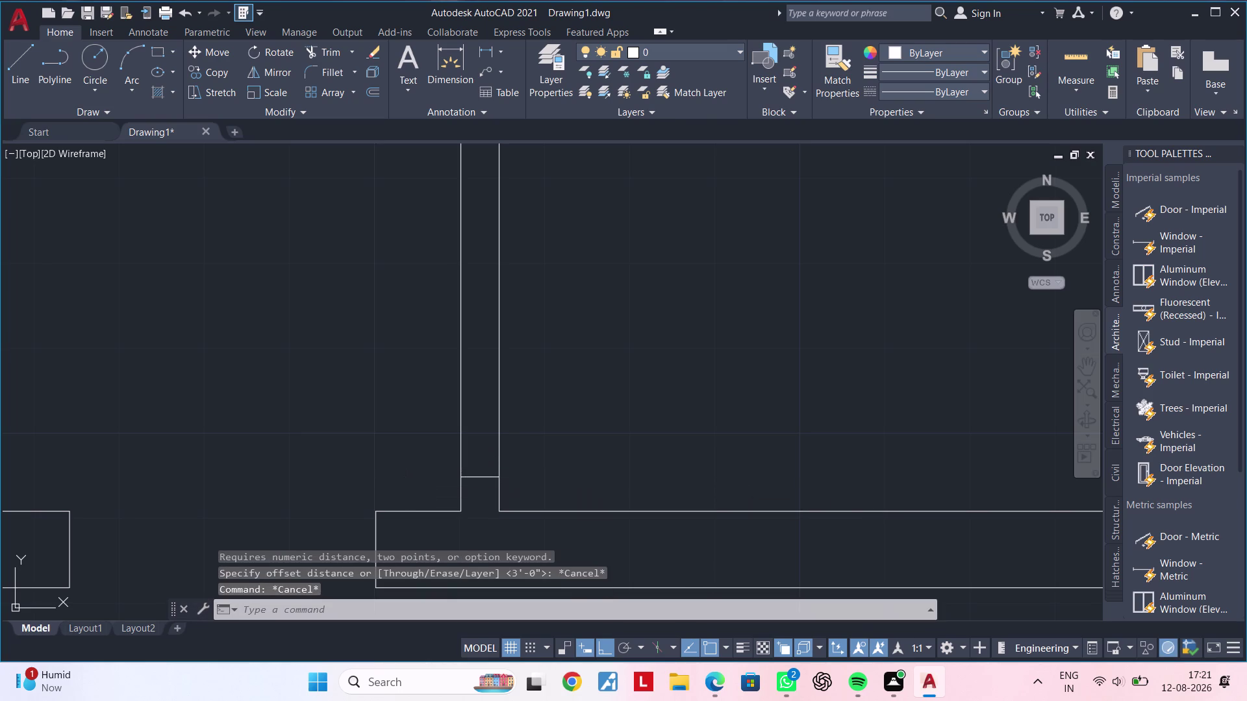
text(OF)
key(space)
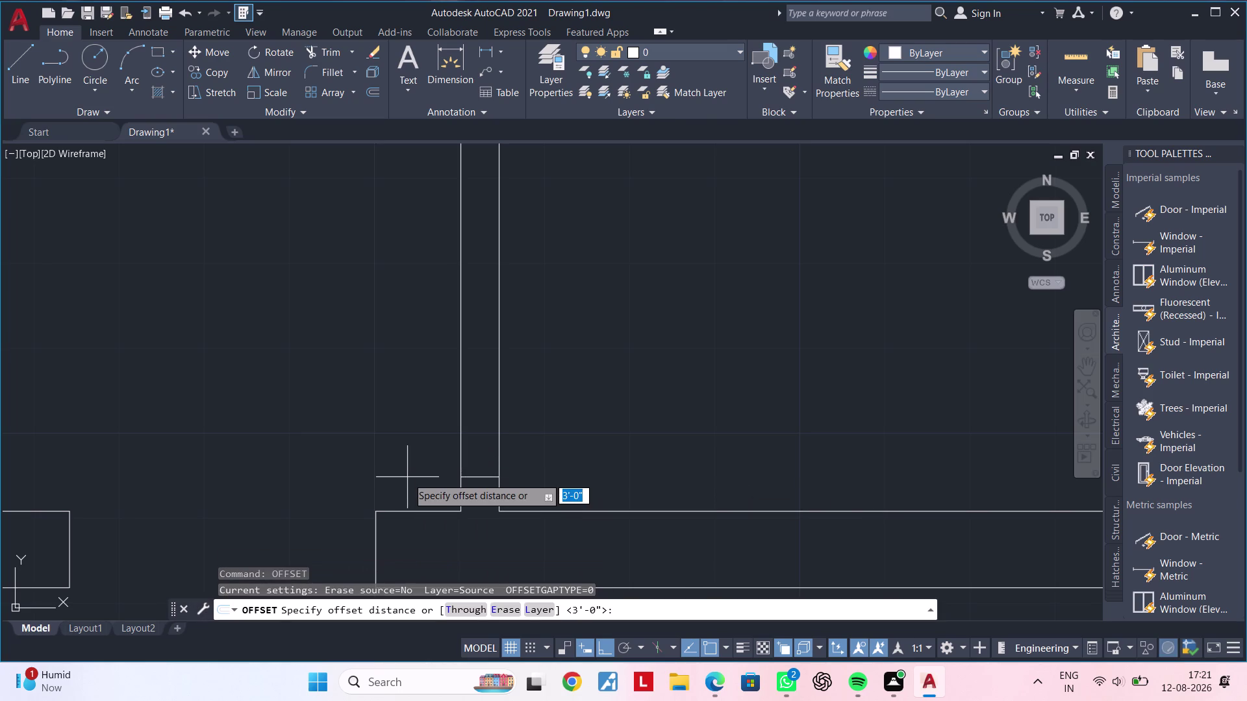
text(2'6")
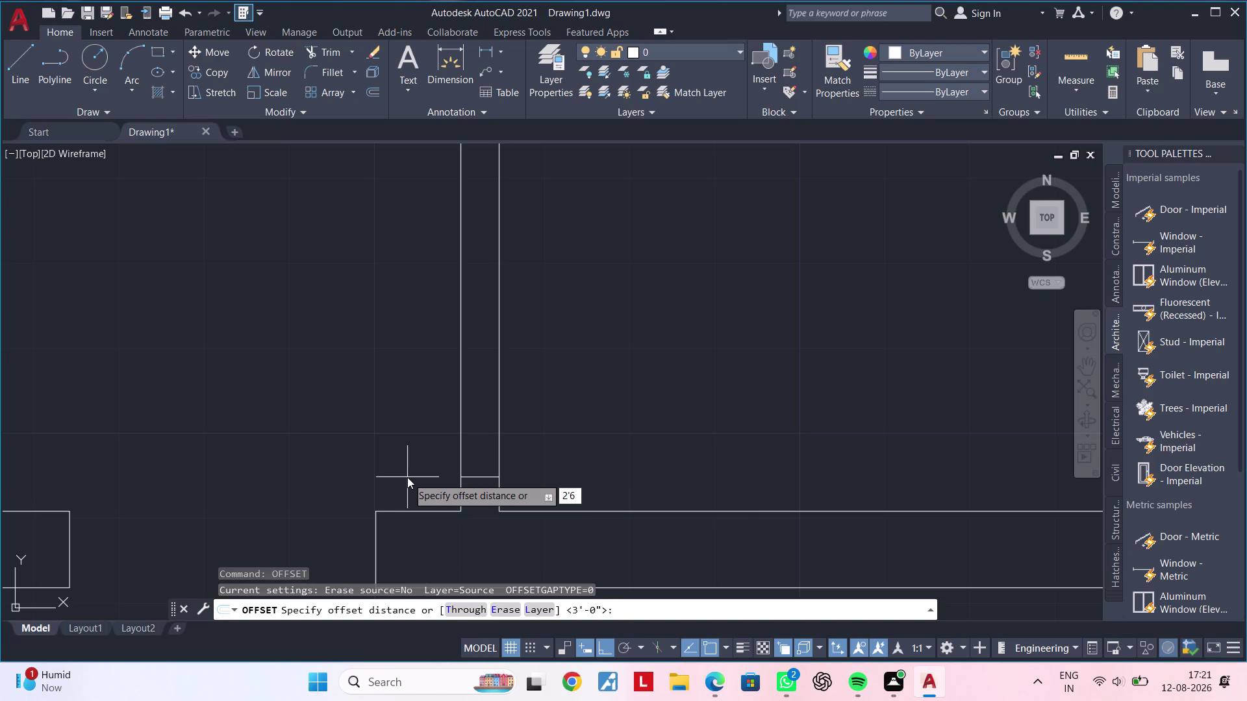
key(Return)
click(483, 478)
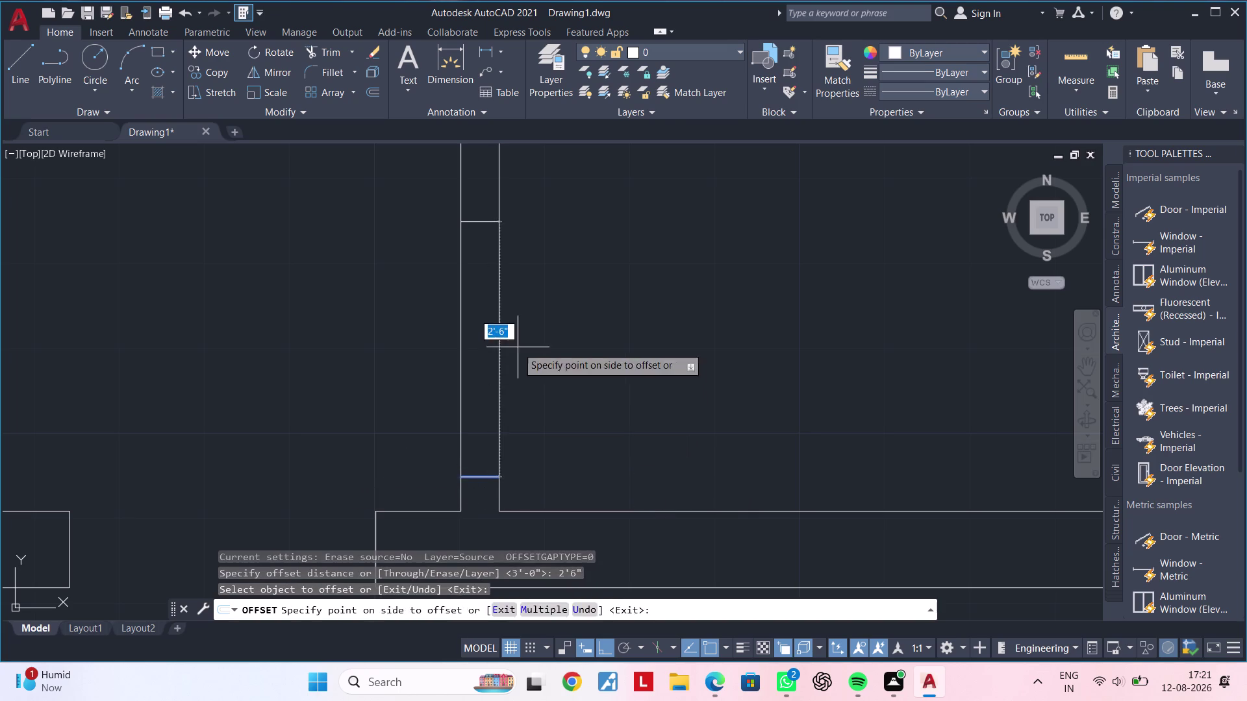
click(516, 346)
key(Escape)
Trim the wall lines between the two cross lines with a fence to open the doorway.
key(Escape)
key(Escape)
key(t)
text(R)
key(space)
drag(519, 349, 372, 333)
click(364, 333)
key(Escape)
scroll(down, 3)
middle_drag(460, 356, 337, 379)
key(Escape)
key(Escape)
middle_drag(325, 378, 331, 380)
key(Escape)
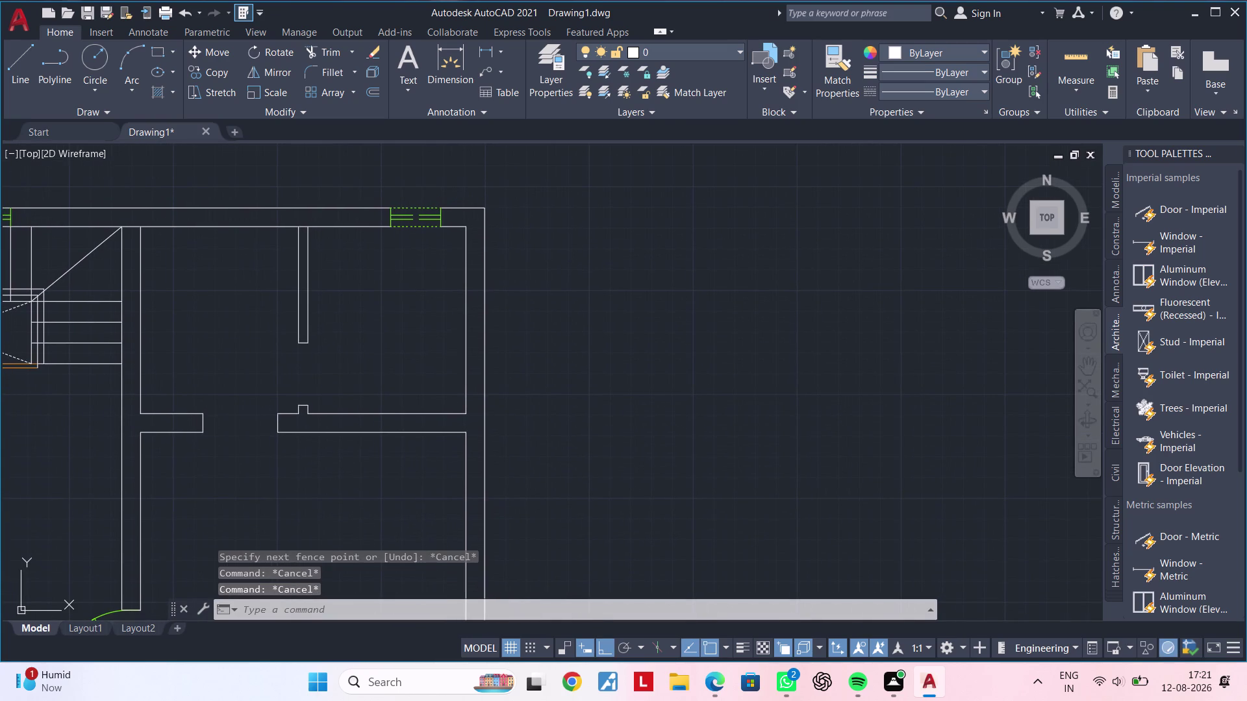
Cancel leftover commands and pan from the upper-right room toward the spare door swing.
key(Escape)
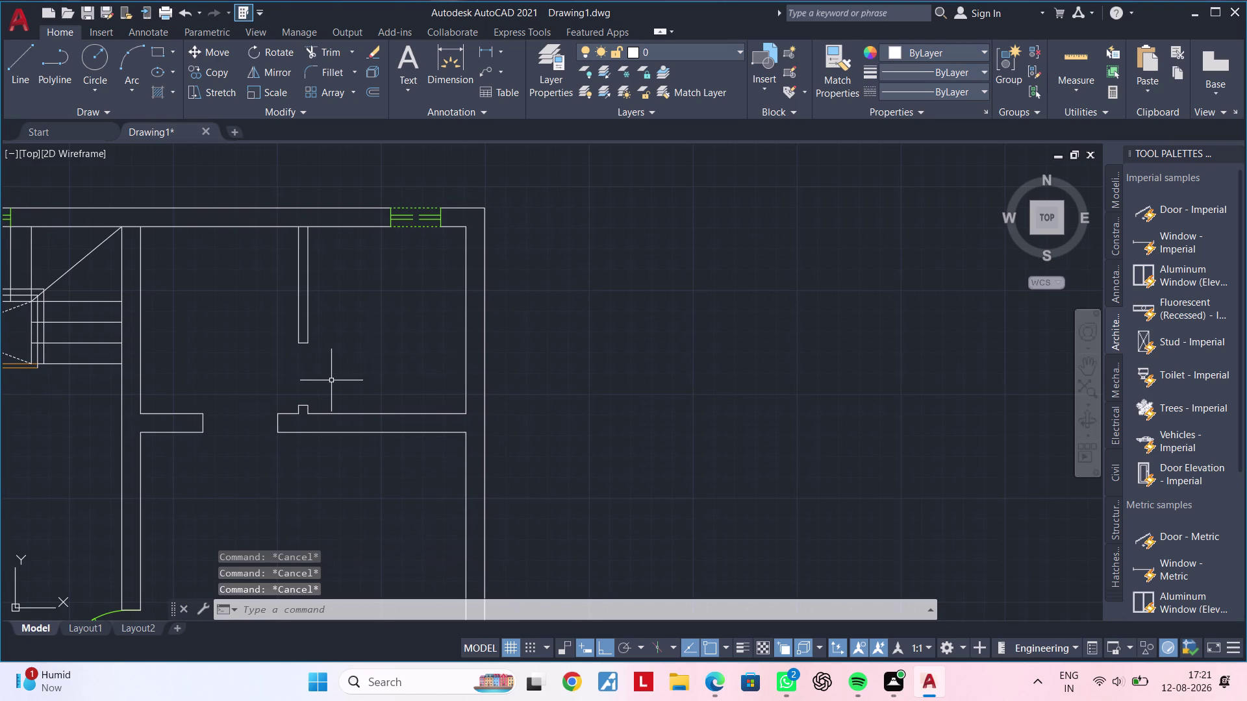
key(Escape)
key(Escape)
middle_drag(305, 377, 306, 378)
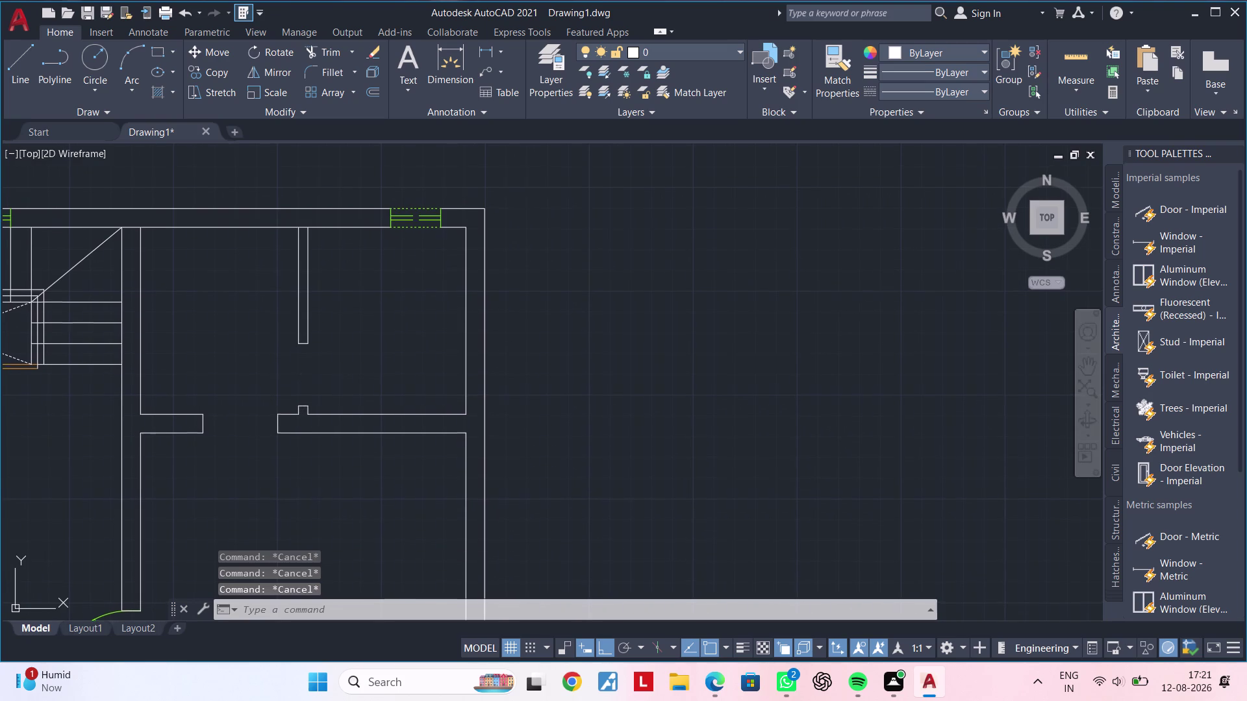
middle_drag(306, 378, 331, 386)
key(Escape)
middle_drag(331, 389, 322, 402)
key(Escape)
middle_drag(333, 398, 311, 375)
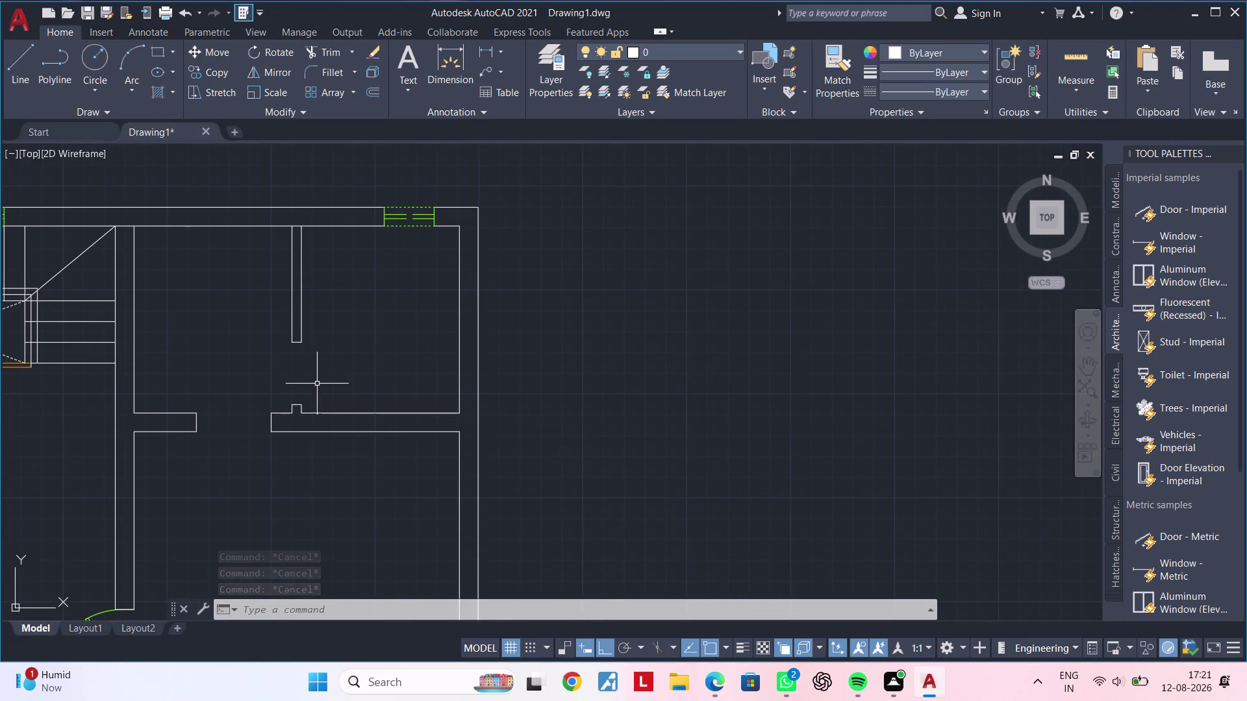
scroll(down, 3)
middle_drag(311, 424, 349, 296)
middle_drag(329, 358, 283, 298)
Move the spare door swing closer to the floor plan with M.
double_click(639, 432)
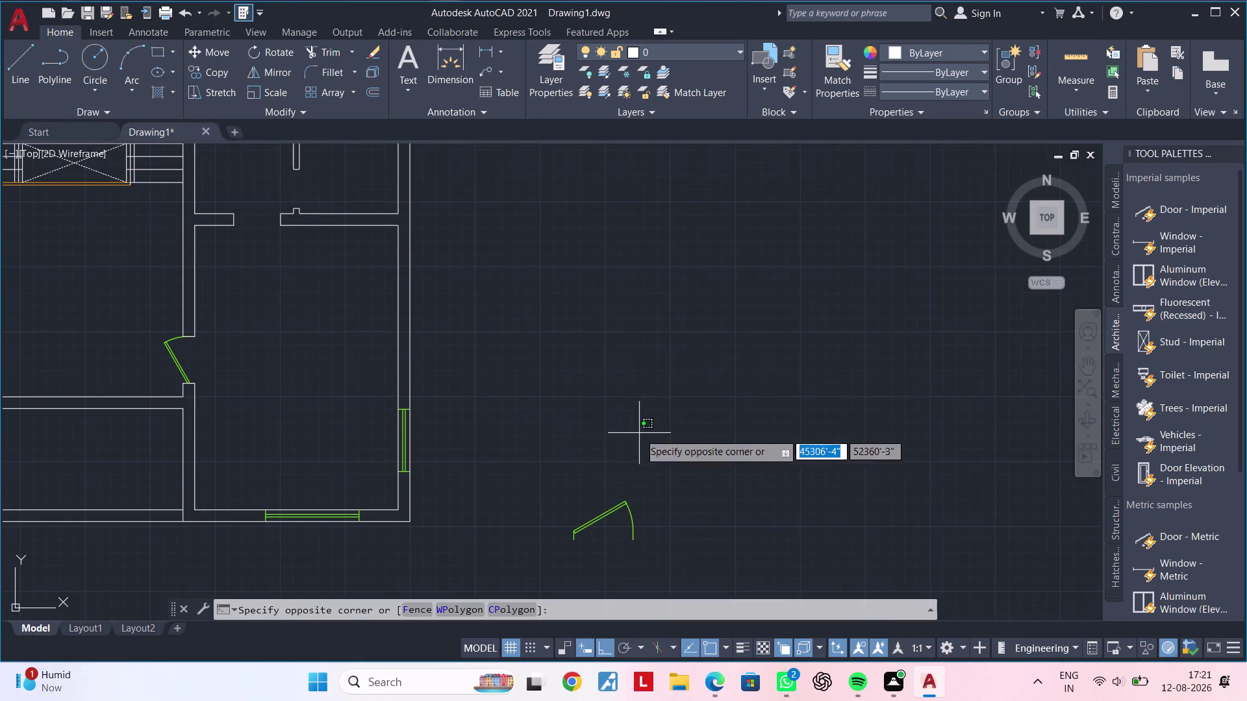
click(531, 552)
key(m)
key(space)
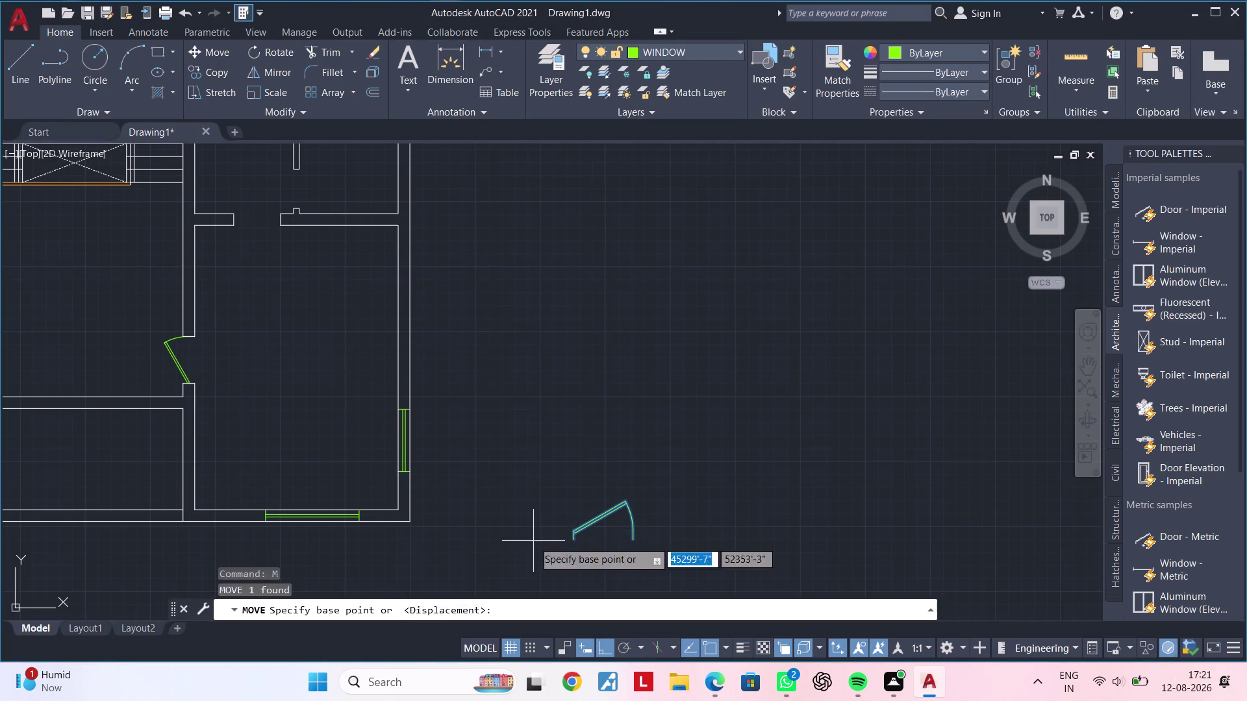
click(589, 520)
click(555, 265)
middle_drag(557, 261, 543, 390)
middle_drag(529, 388, 528, 336)
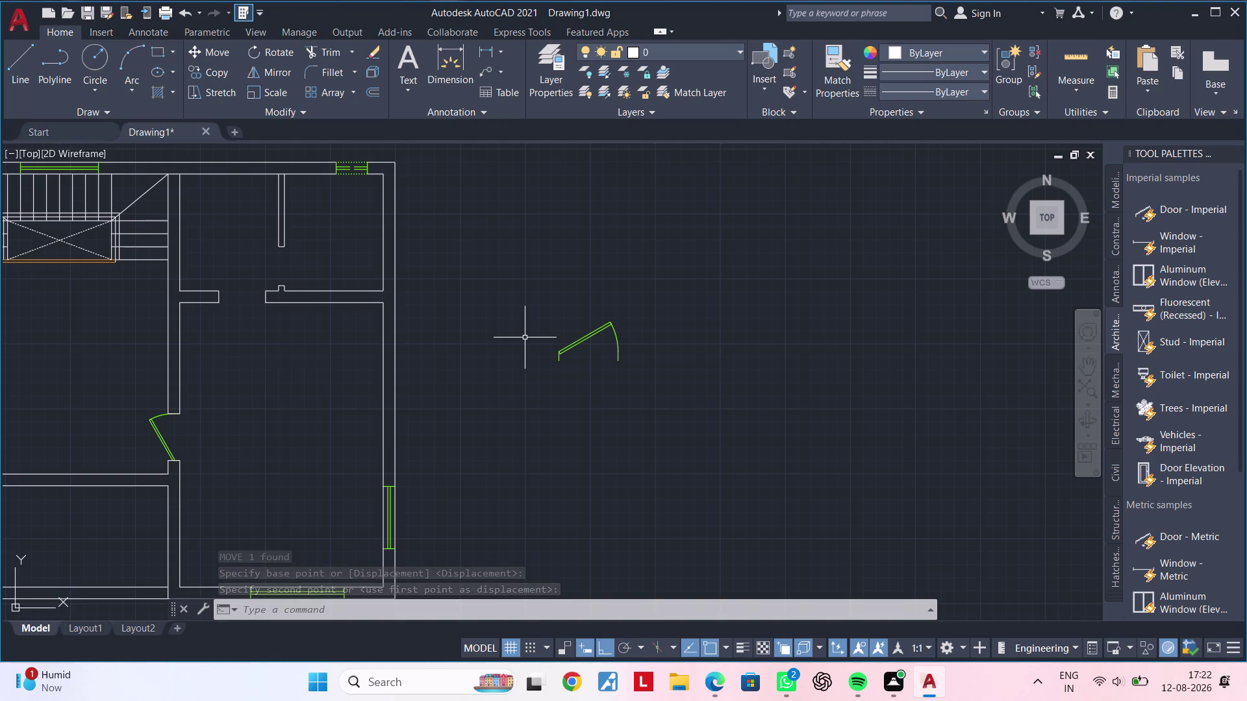
middle_drag(514, 319, 572, 309)
middle_drag(554, 312, 617, 302)
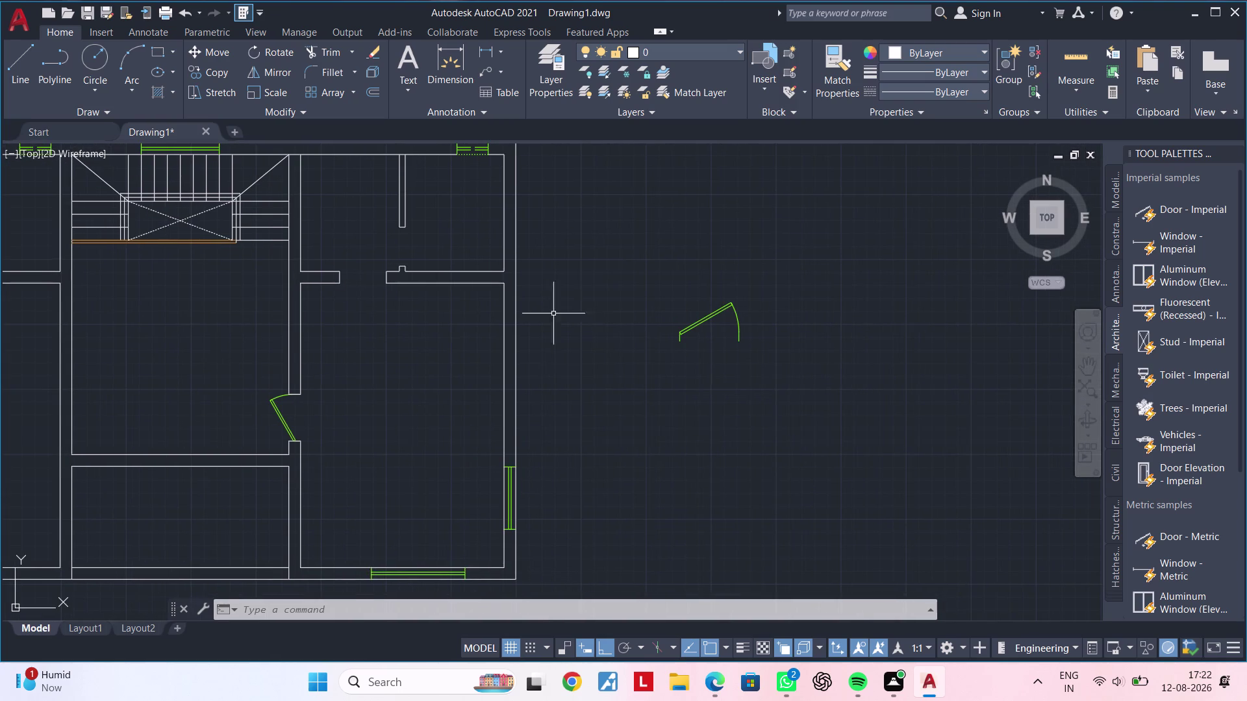
Flip the left room's door swing to the other side of its opening.
click(282, 415)
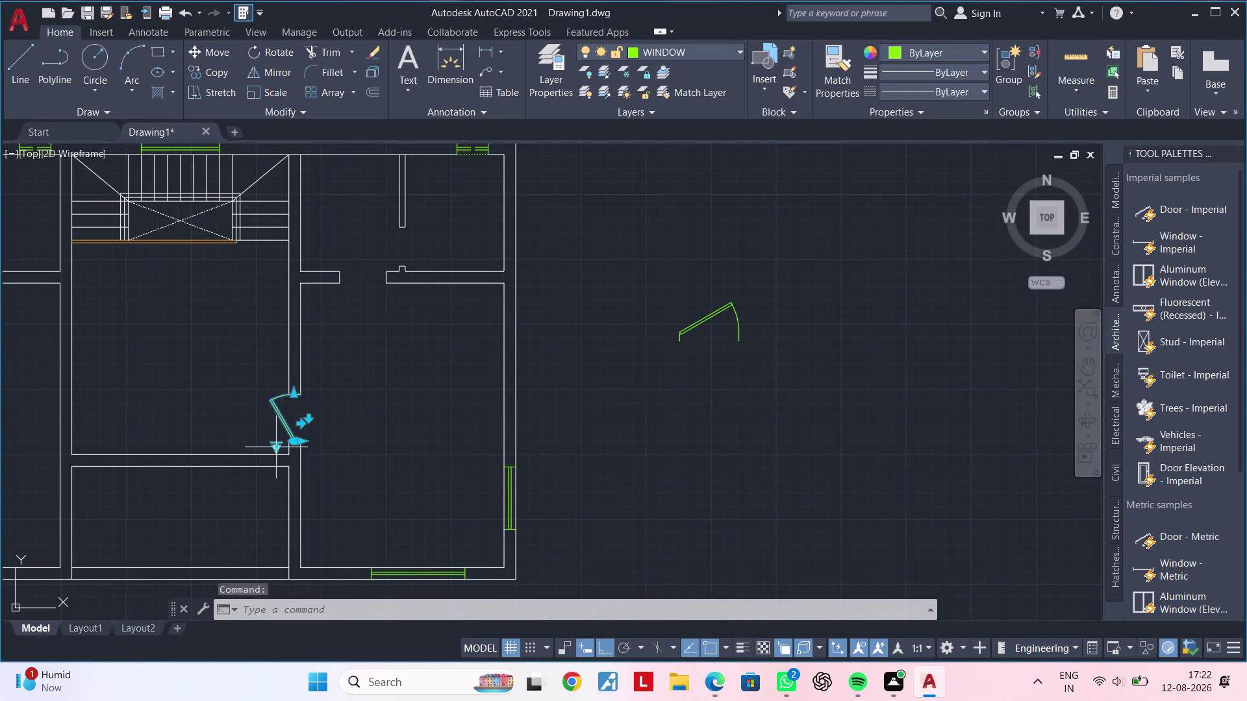
click(277, 446)
click(326, 471)
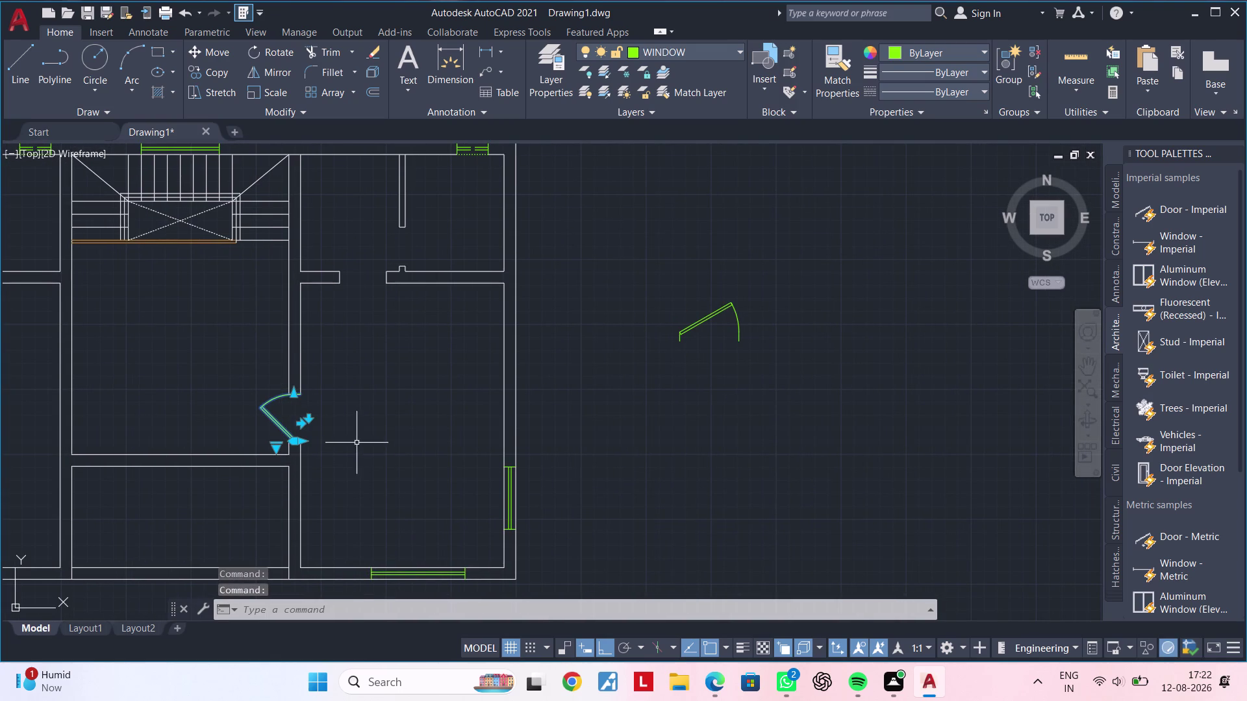
middle_drag(361, 417, 487, 391)
middle_drag(286, 352, 386, 485)
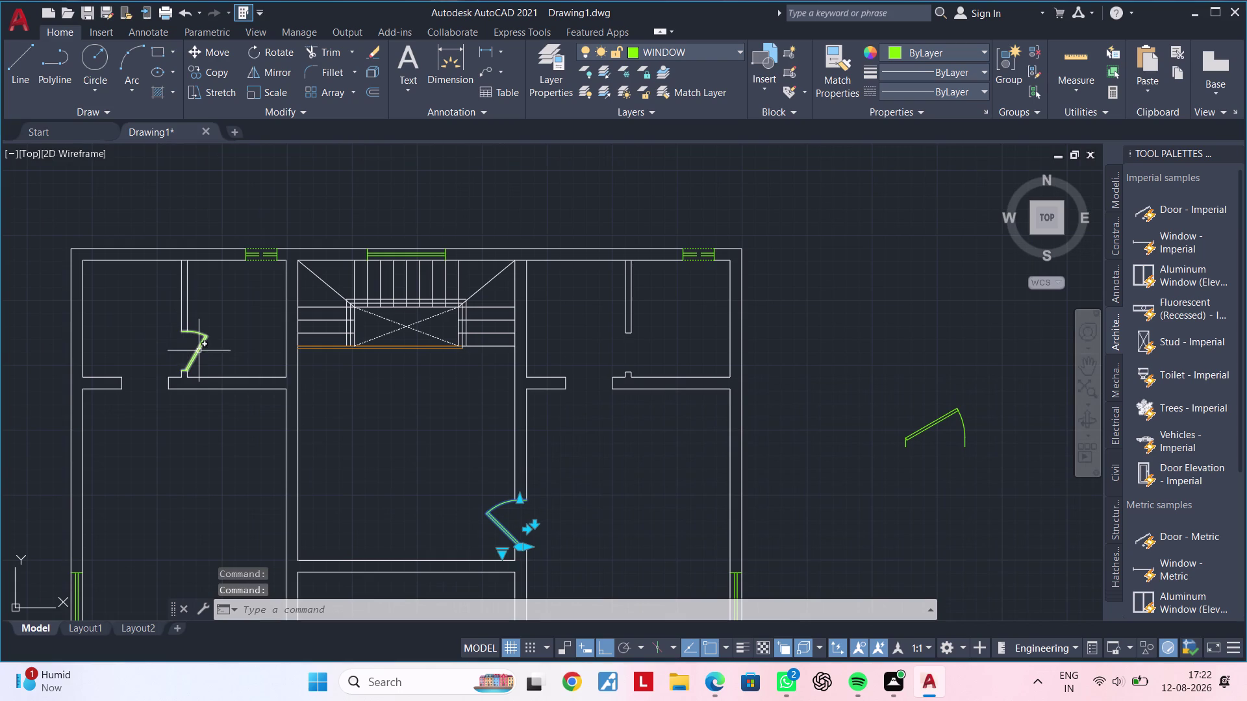
Select the top-left room's door and view its opening-angle list, then cancel.
click(199, 351)
click(204, 373)
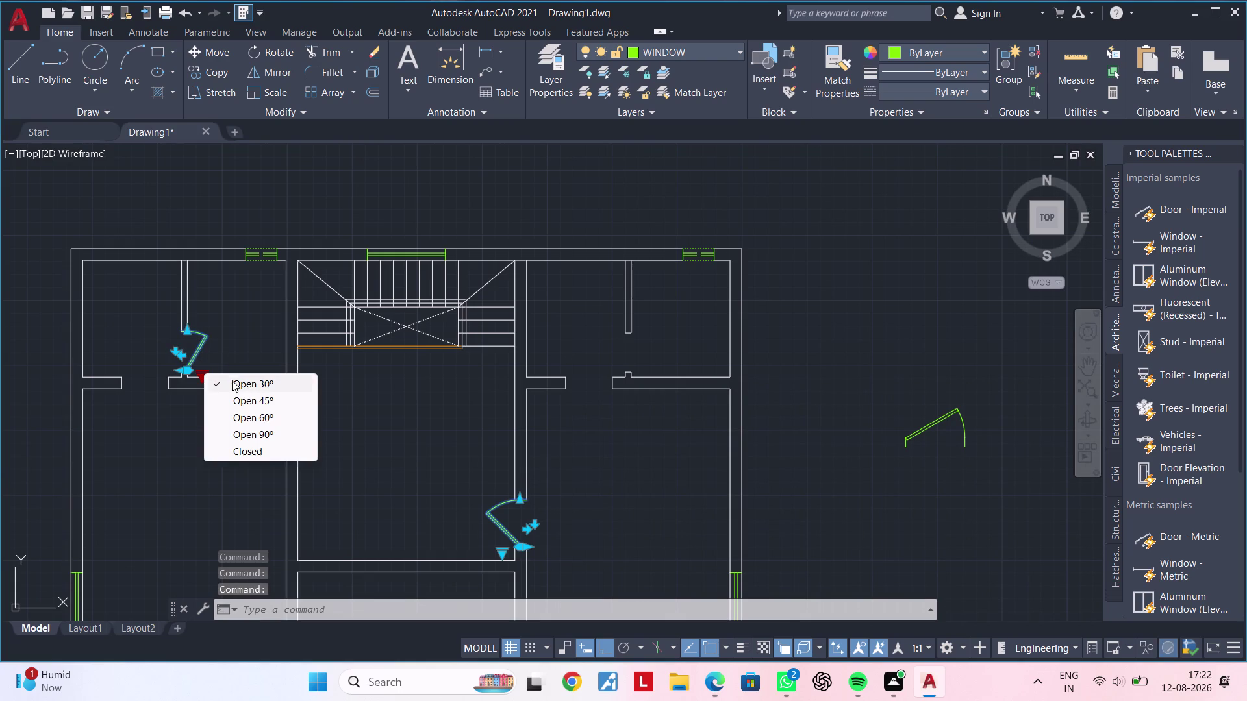
click(237, 399)
key(Escape)
key(Escape)
Clear the selection and pan across the plan toward the central hall door.
middle_drag(307, 435, 301, 434)
key(Escape)
key(Escape)
key(Escape)
key(Escape)
scroll(down, 3)
middle_drag(381, 425, 357, 429)
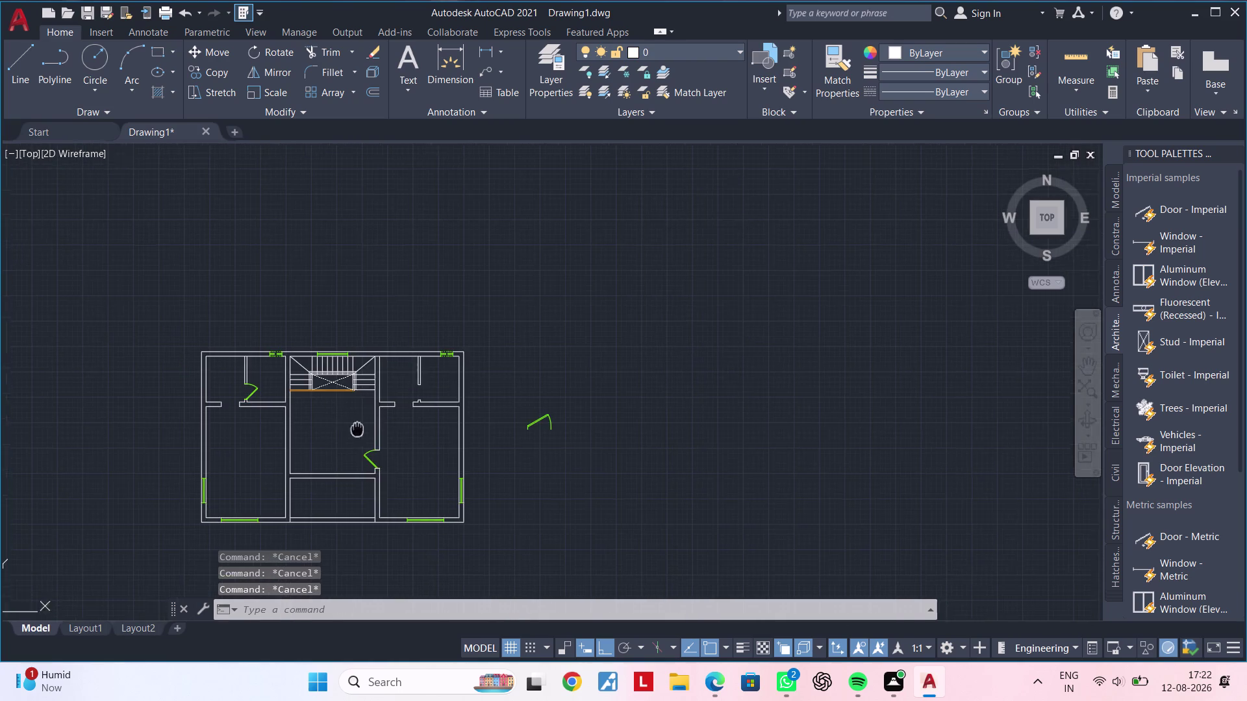
middle_drag(357, 429, 310, 428)
key(Escape)
scroll(up, 3)
middle_drag(282, 423, 273, 431)
middle_drag(281, 431, 281, 365)
middle_drag(267, 389, 284, 365)
middle_drag(373, 378, 343, 425)
scroll(up, 3)
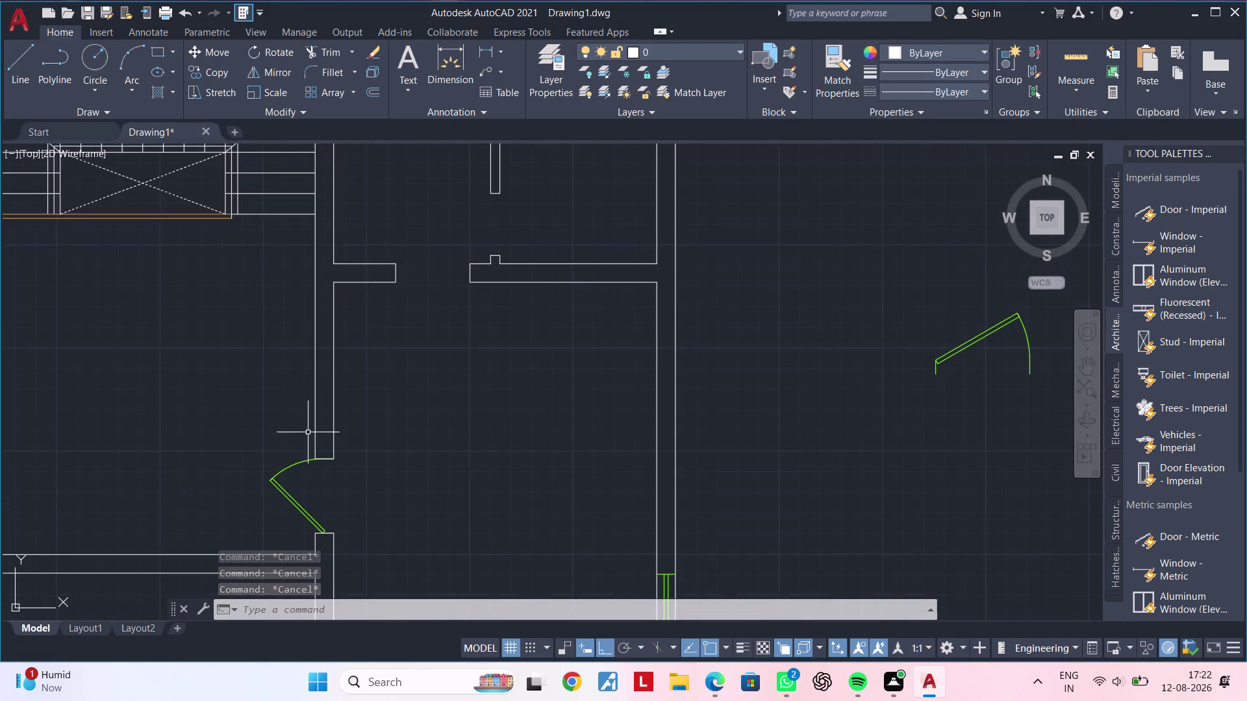
middle_drag(305, 442, 370, 294)
Box-select the central hall door, then deselect it.
click(311, 283)
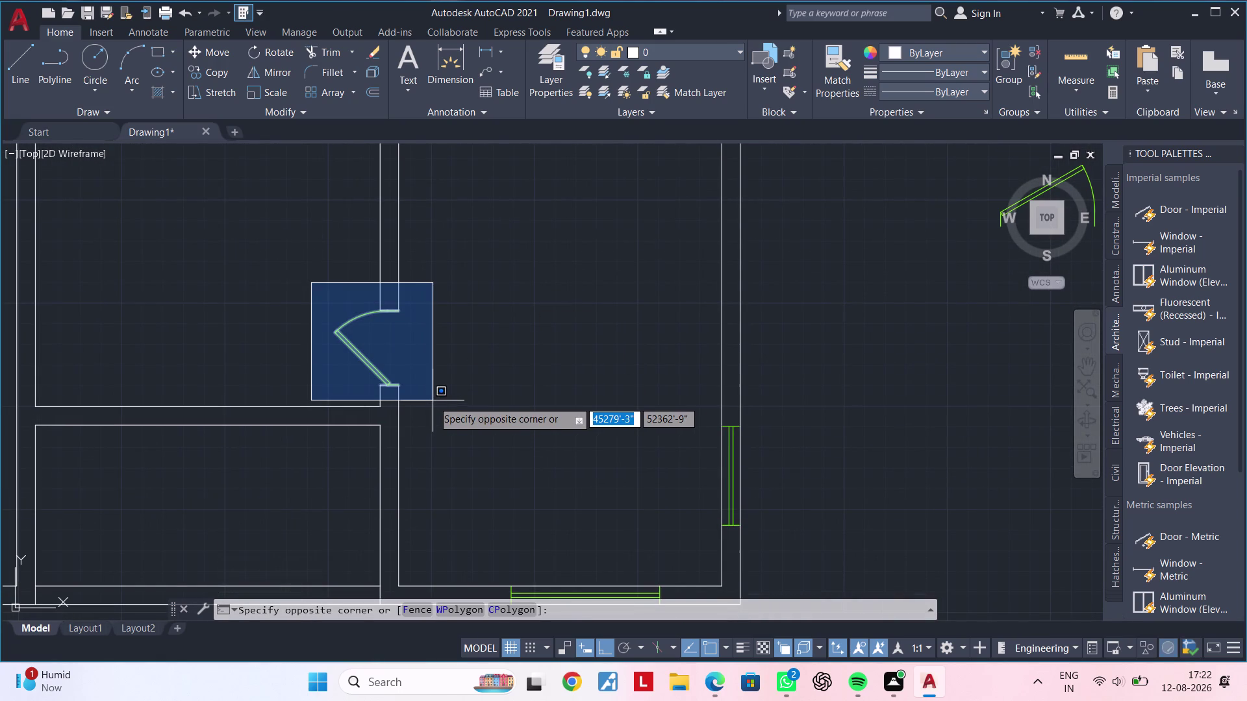
click(432, 401)
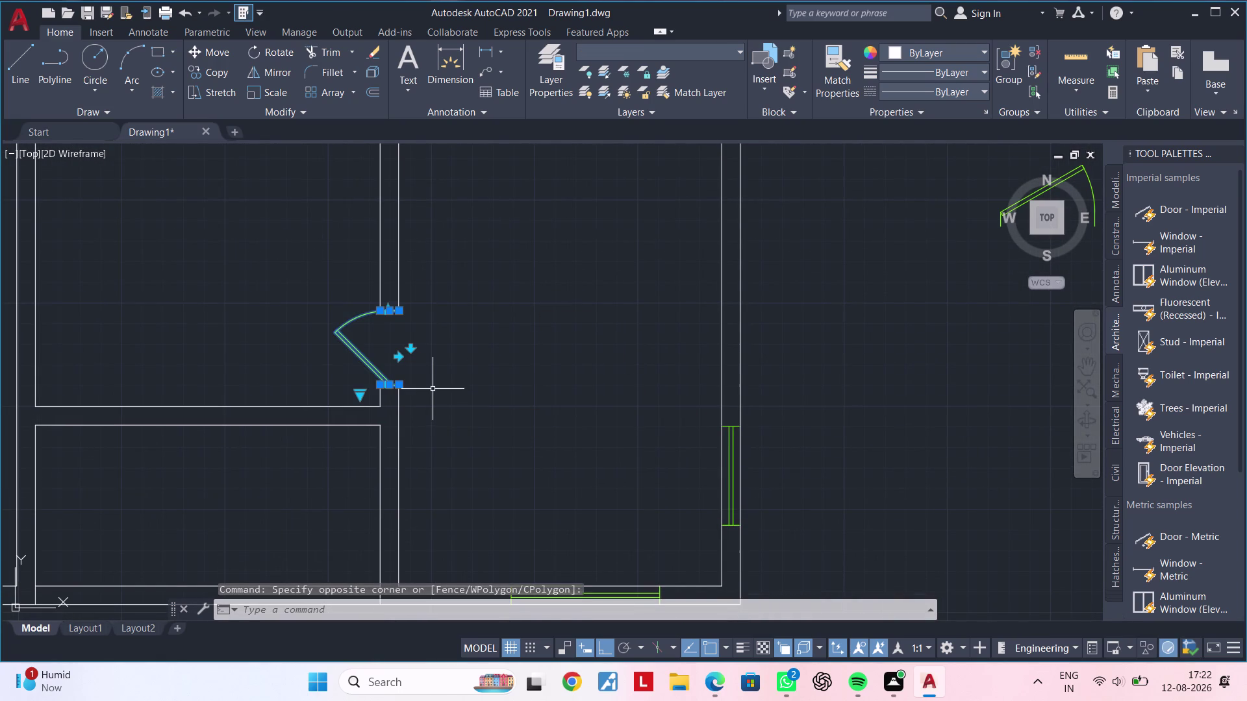
key(Escape)
key(Escape)
key(Escape)
Give the spare door beside the plan a wider opening angle.
middle_drag(456, 361, 357, 450)
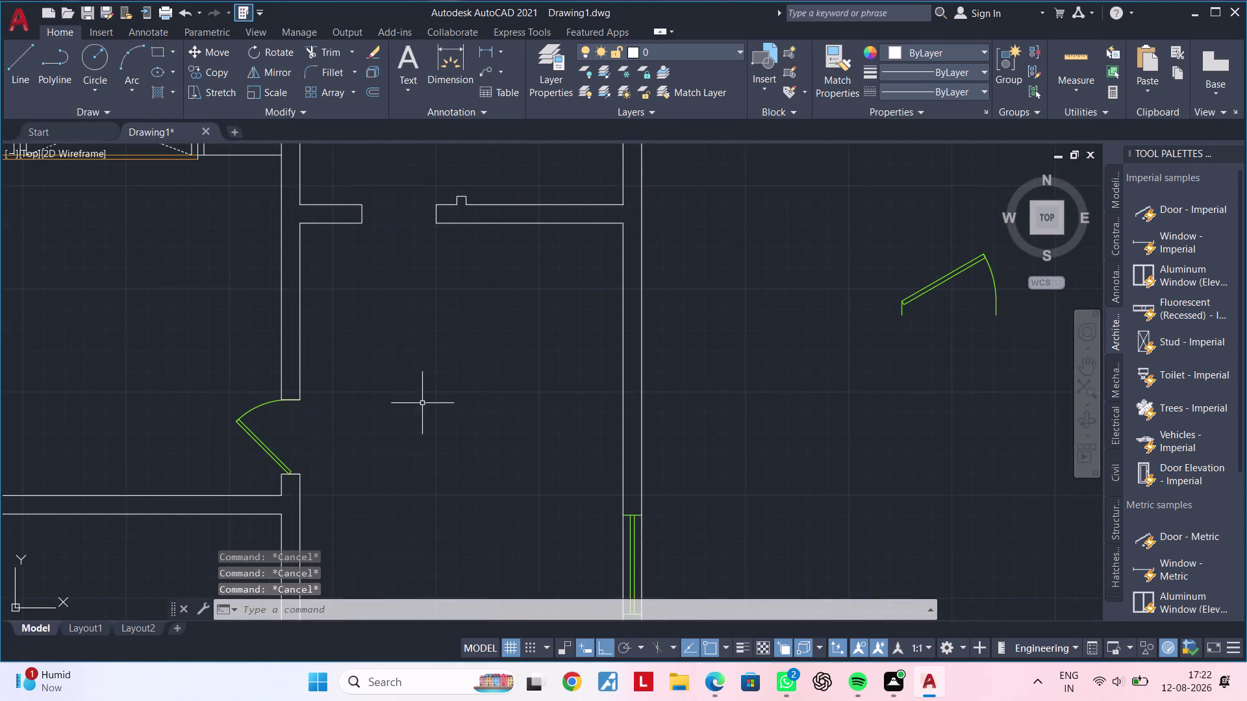
scroll(down, 3)
middle_drag(433, 403, 211, 458)
drag(605, 320, 598, 325)
click(405, 441)
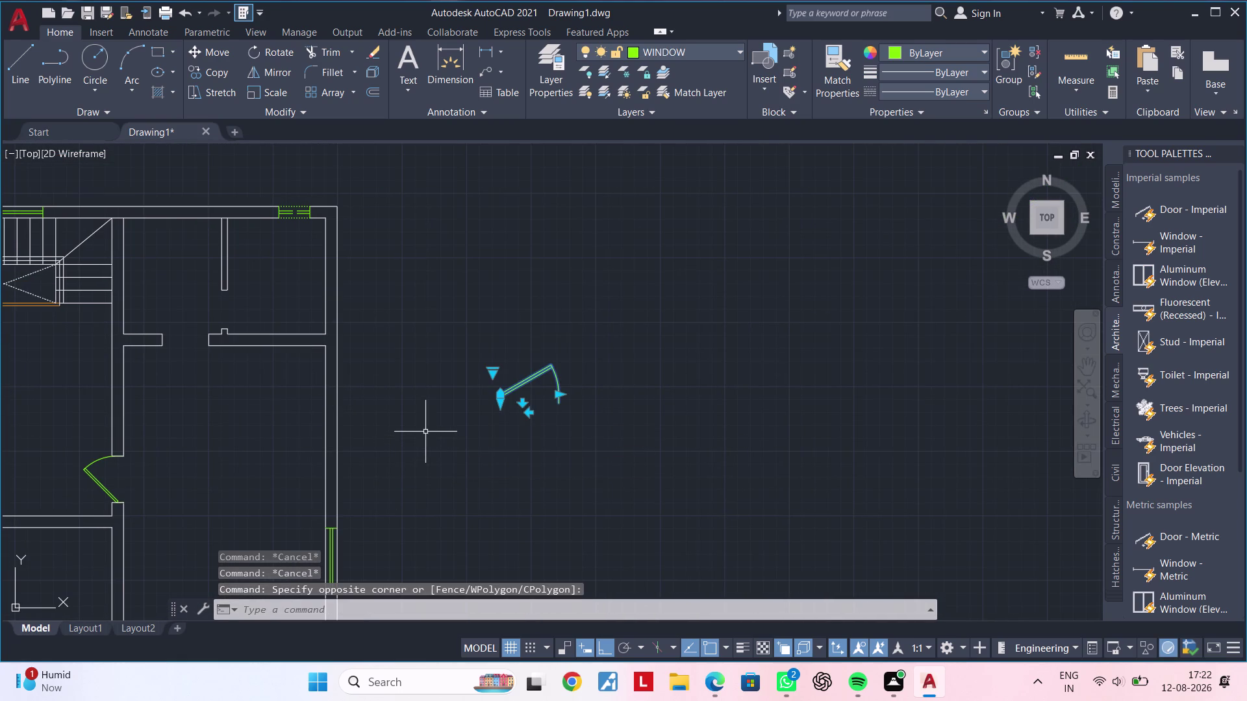
middle_drag(429, 428, 482, 420)
click(548, 364)
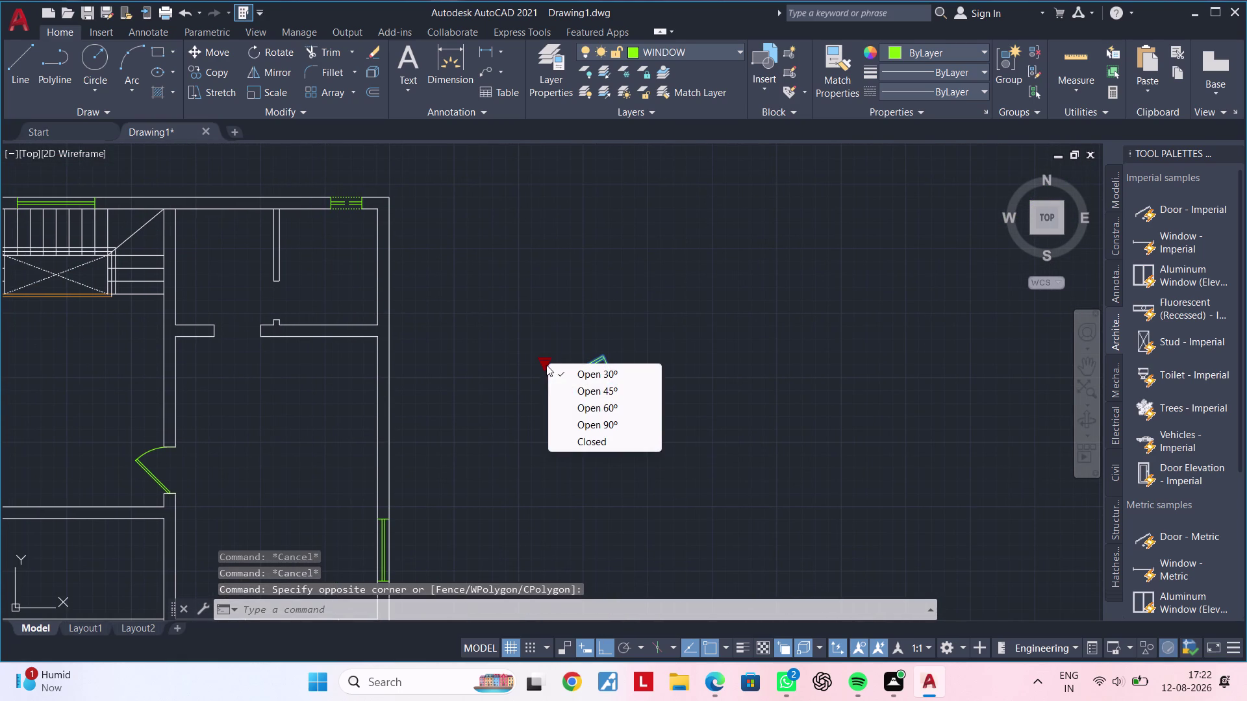
click(588, 389)
key(Escape)
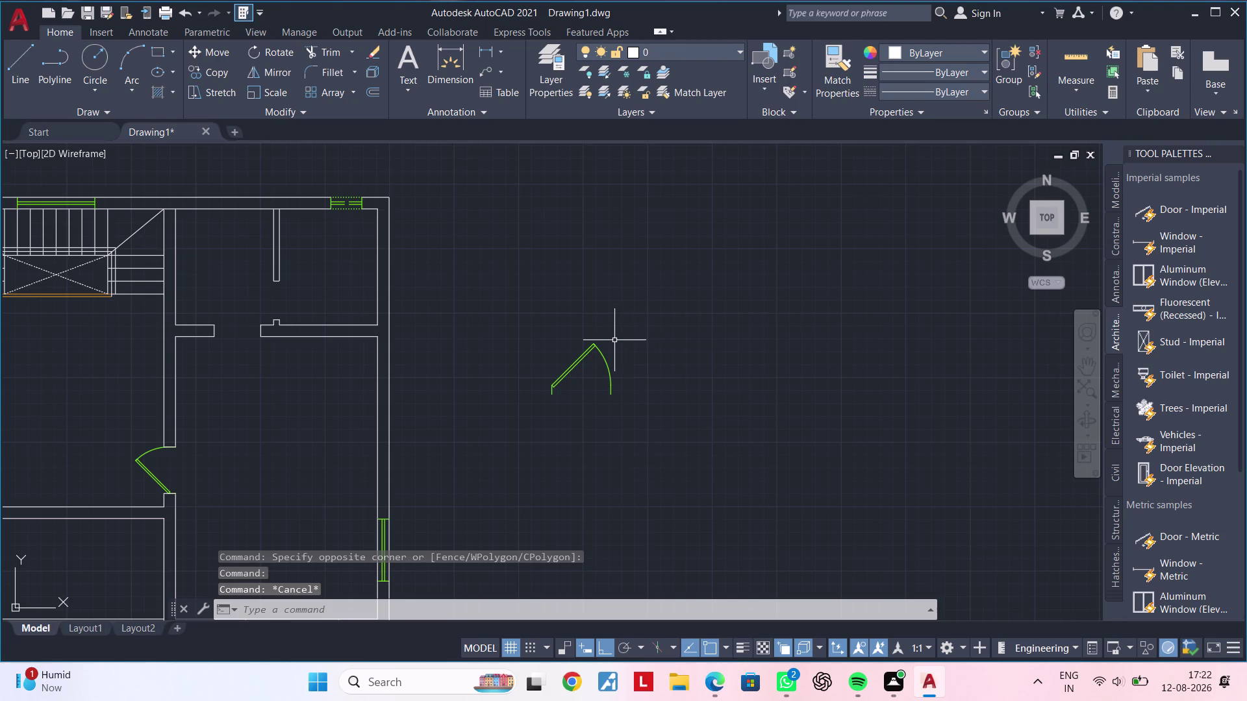
Window-select the top-left room's door and start Mirror with MI.
scroll(down, 3)
scroll(up, 3)
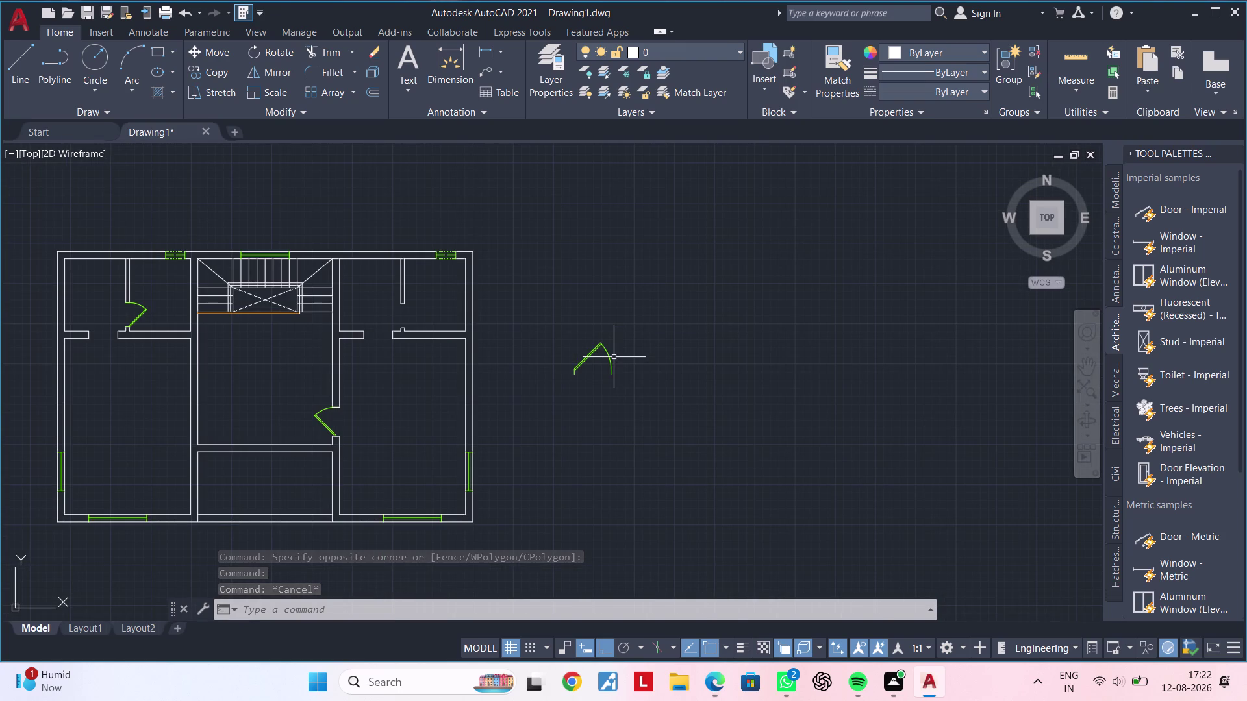
middle_drag(525, 398, 614, 403)
scroll(up, 3)
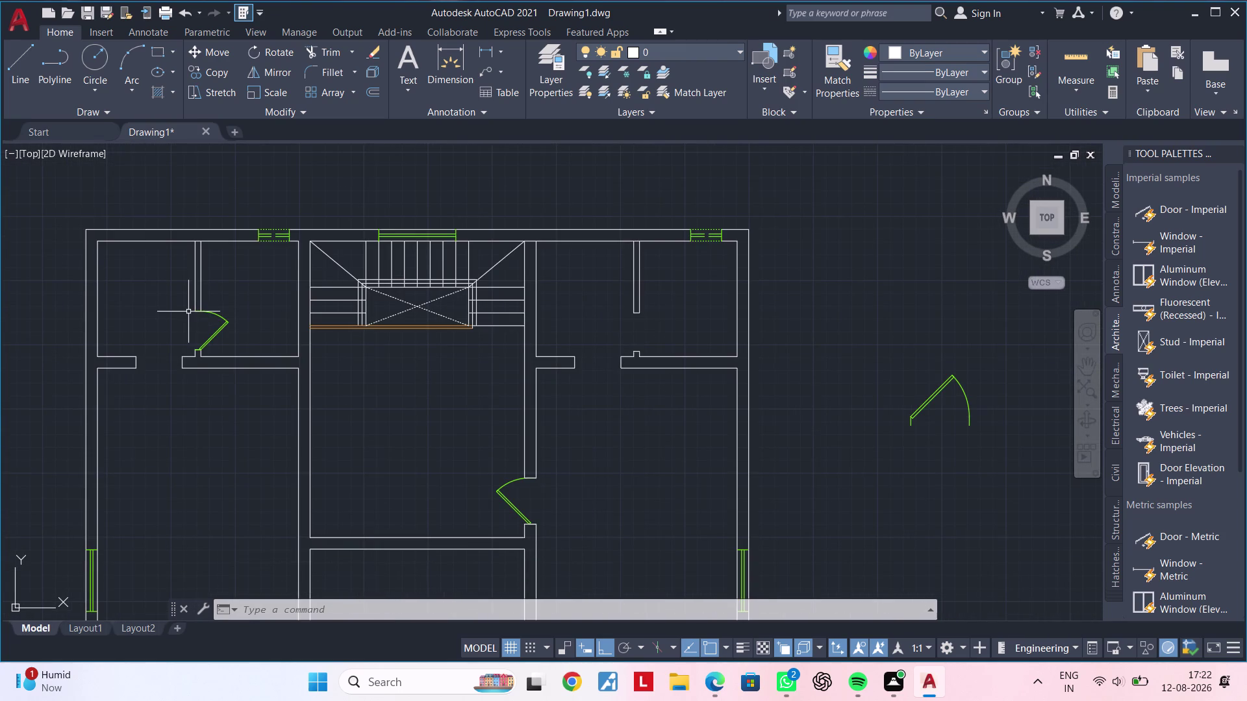
scroll(up, 3)
click(182, 305)
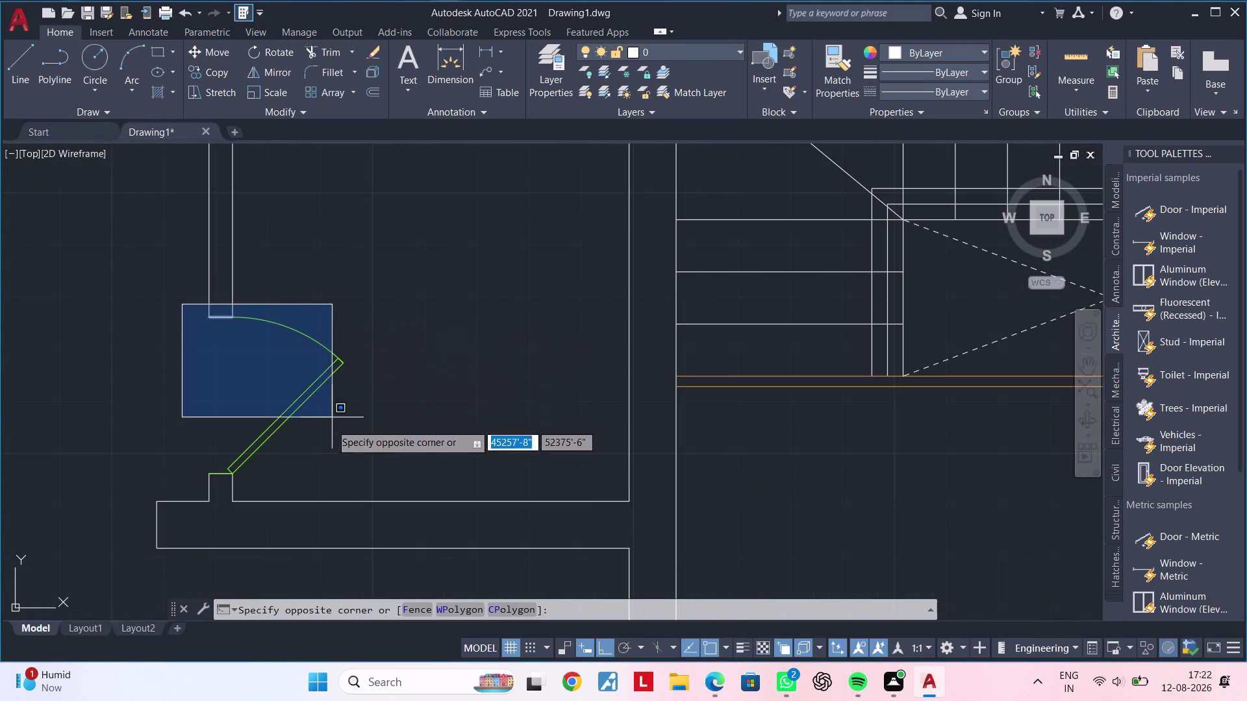
click(360, 481)
middle_drag(445, 393, 243, 375)
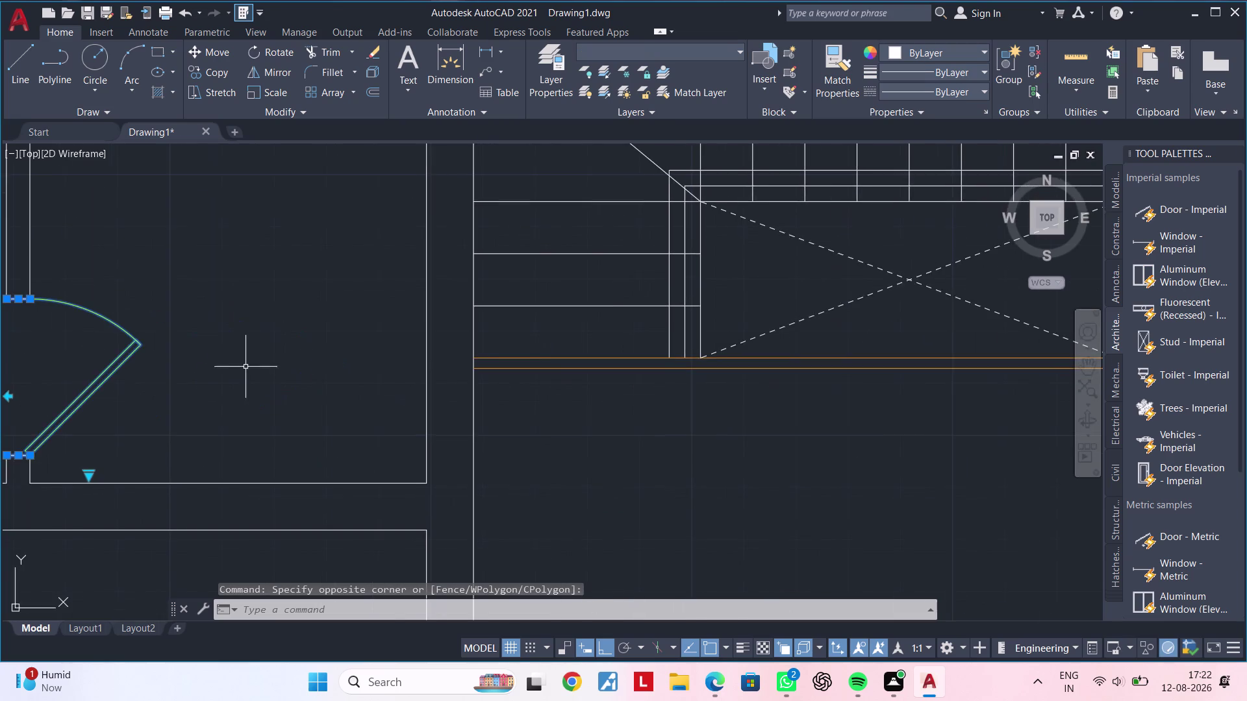
scroll(down, 3)
middle_drag(280, 357, 243, 374)
key(m)
key(i)
key(space)
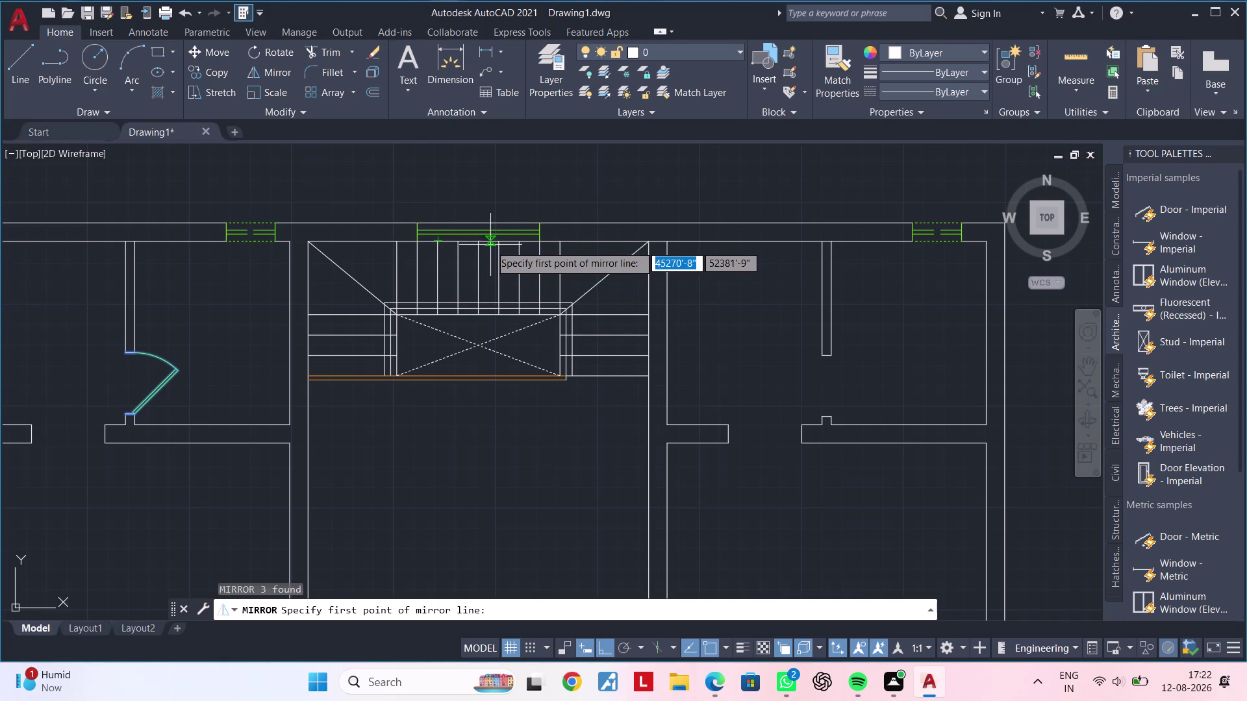
Reselect only the top-left room's door and relaunch Mirror with MI.
key(Escape)
key(Escape)
key(Escape)
key(Escape)
click(173, 371)
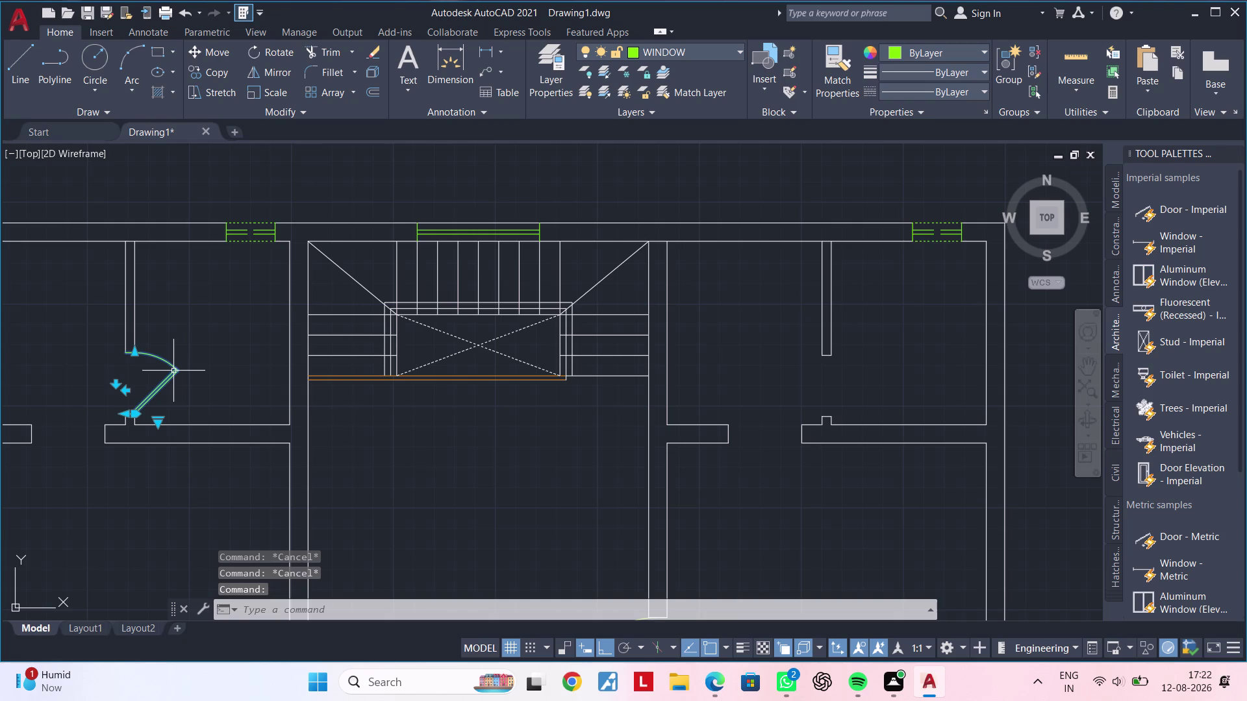
key(m)
key(i)
key(space)
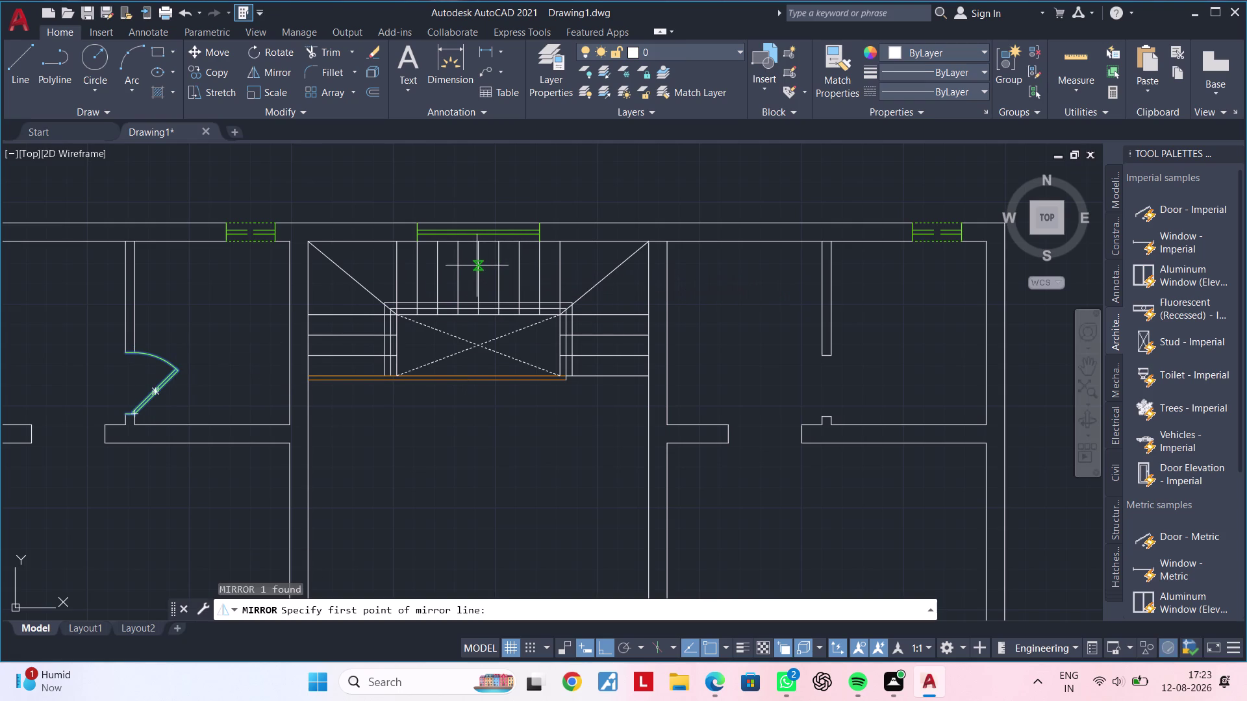
Mirror the door across a vertical line through the staircase centre, keeping the original.
click(477, 245)
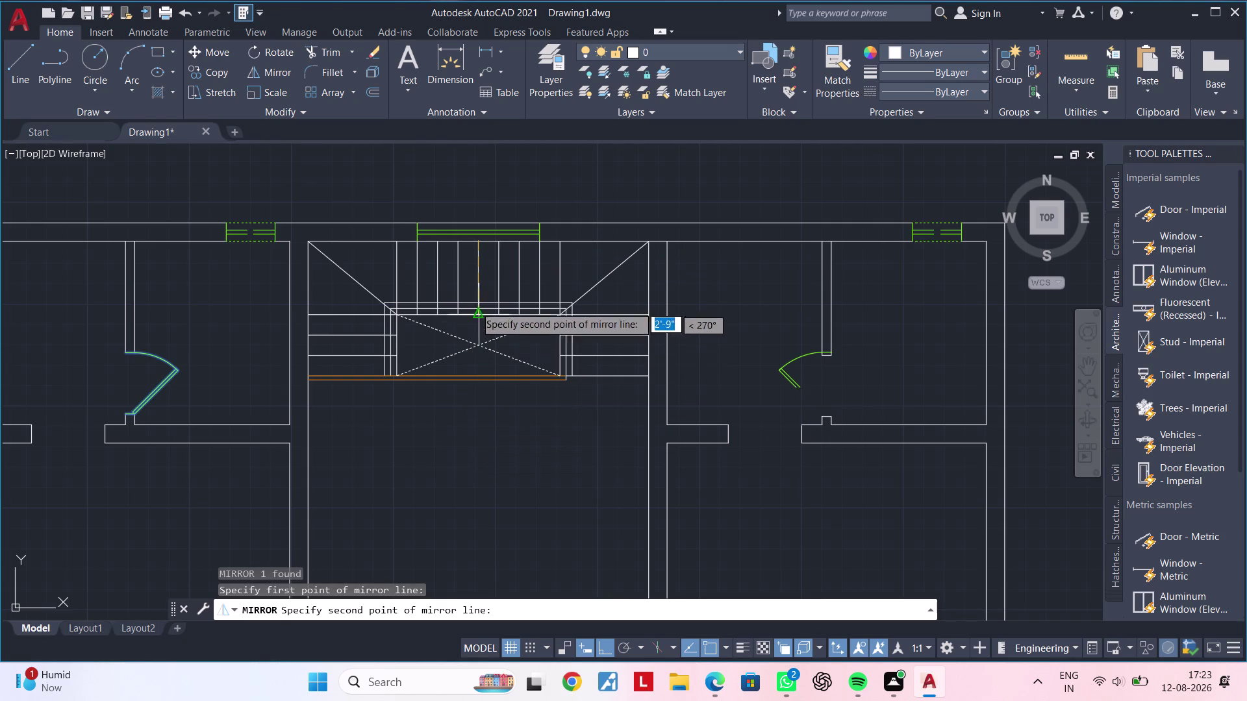
click(487, 511)
drag(511, 565, 487, 510)
middle_drag(526, 463, 374, 456)
key(Escape)
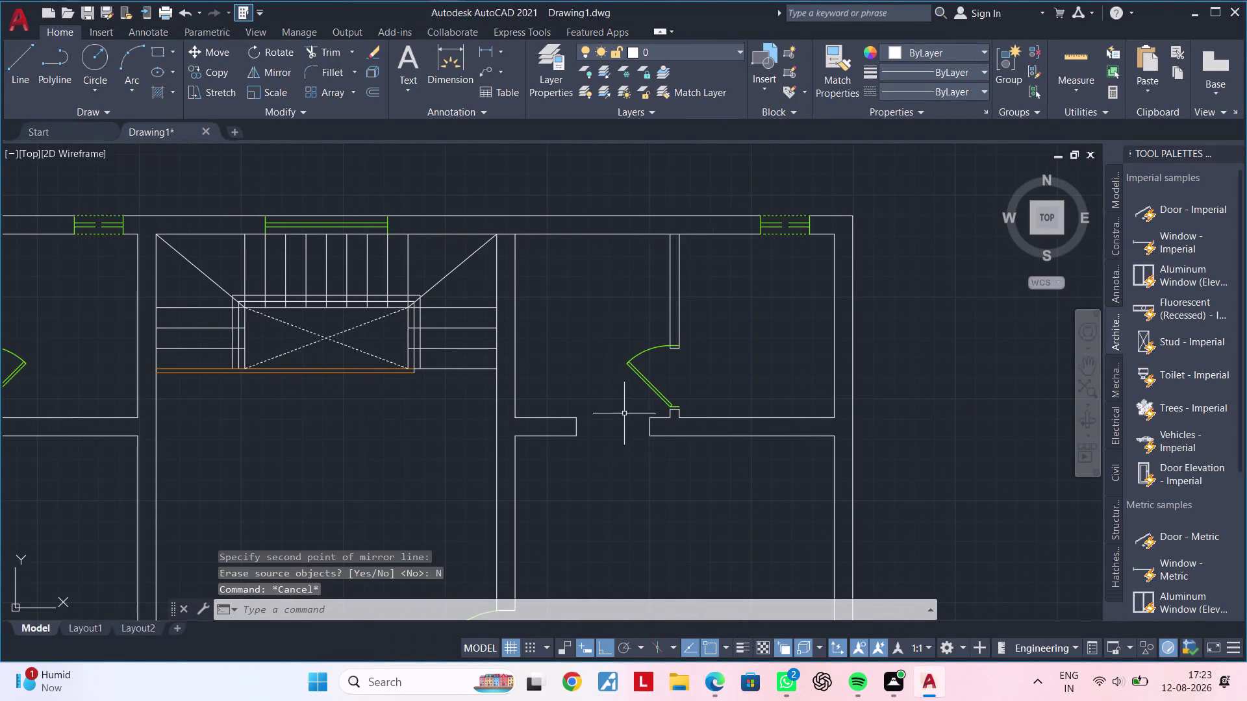
Begin rotating the door swing about its hinge, then cancel the rotation.
click(644, 378)
key(r)
key(o)
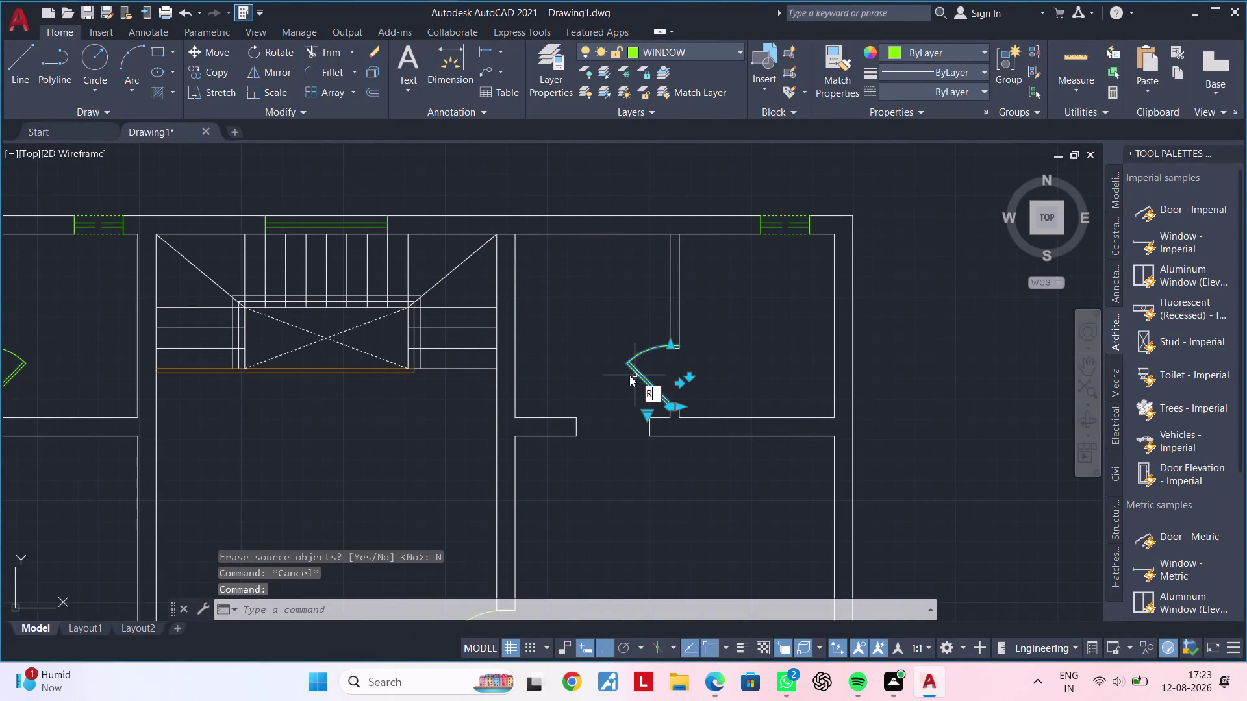
key(space)
click(676, 348)
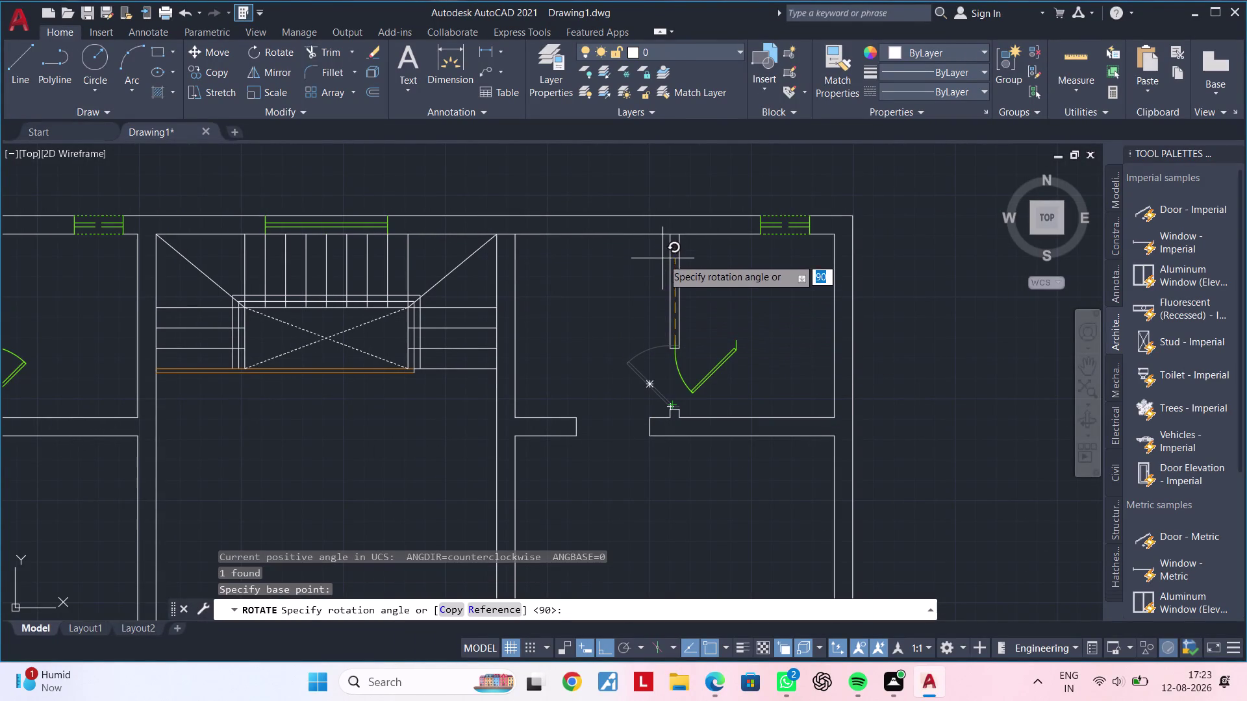
key(Escape)
Attempt a MIRROR of the door along a vertical line through the hinge, then cancel.
click(660, 396)
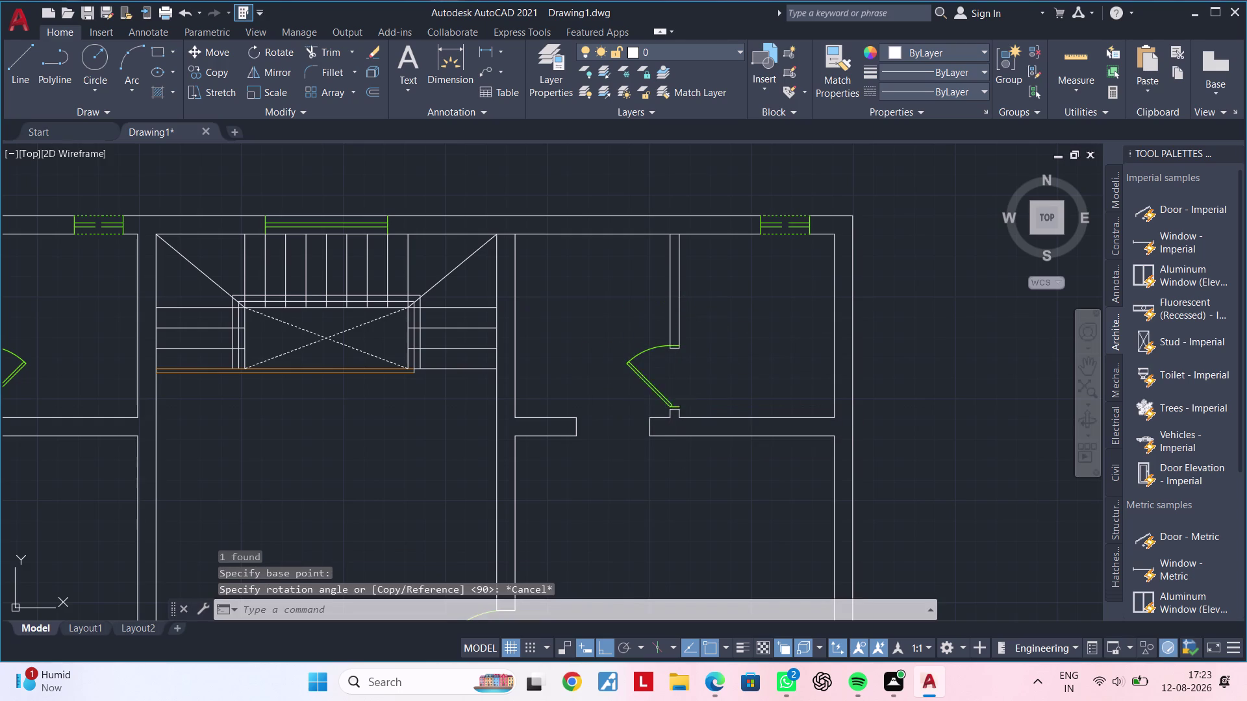
text(MI)
key(space)
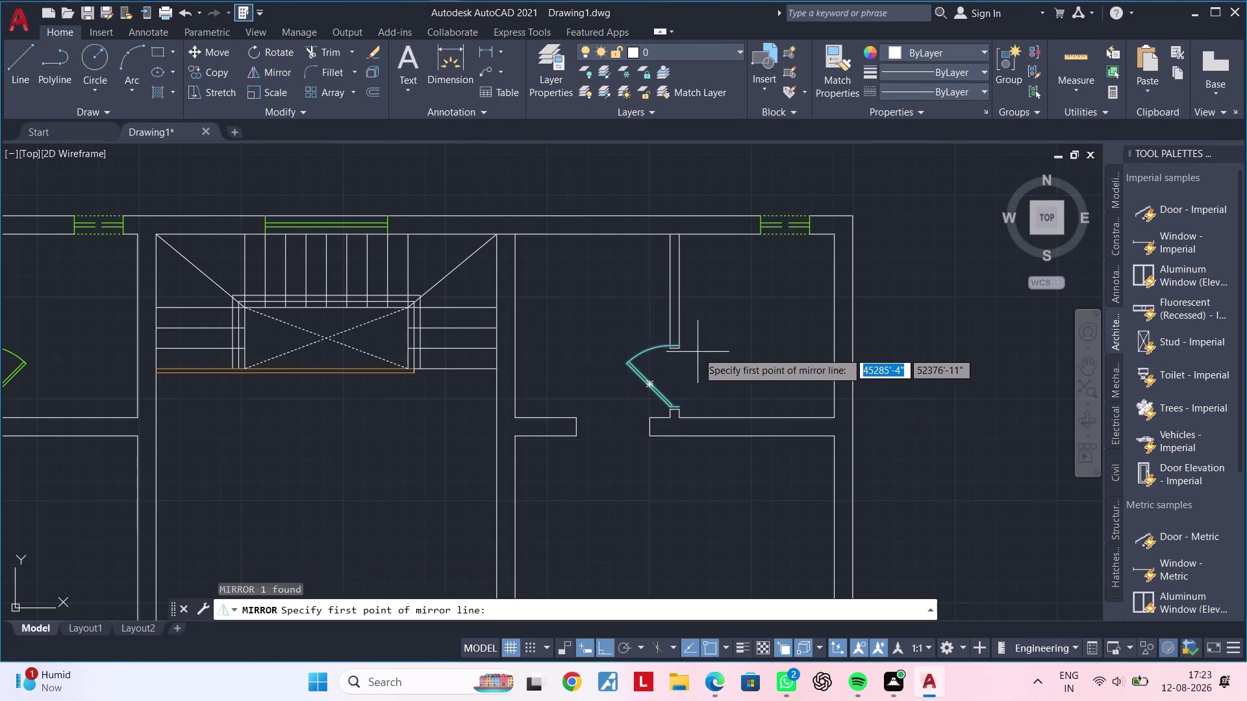
scroll(up, 3)
scroll(up, 3)
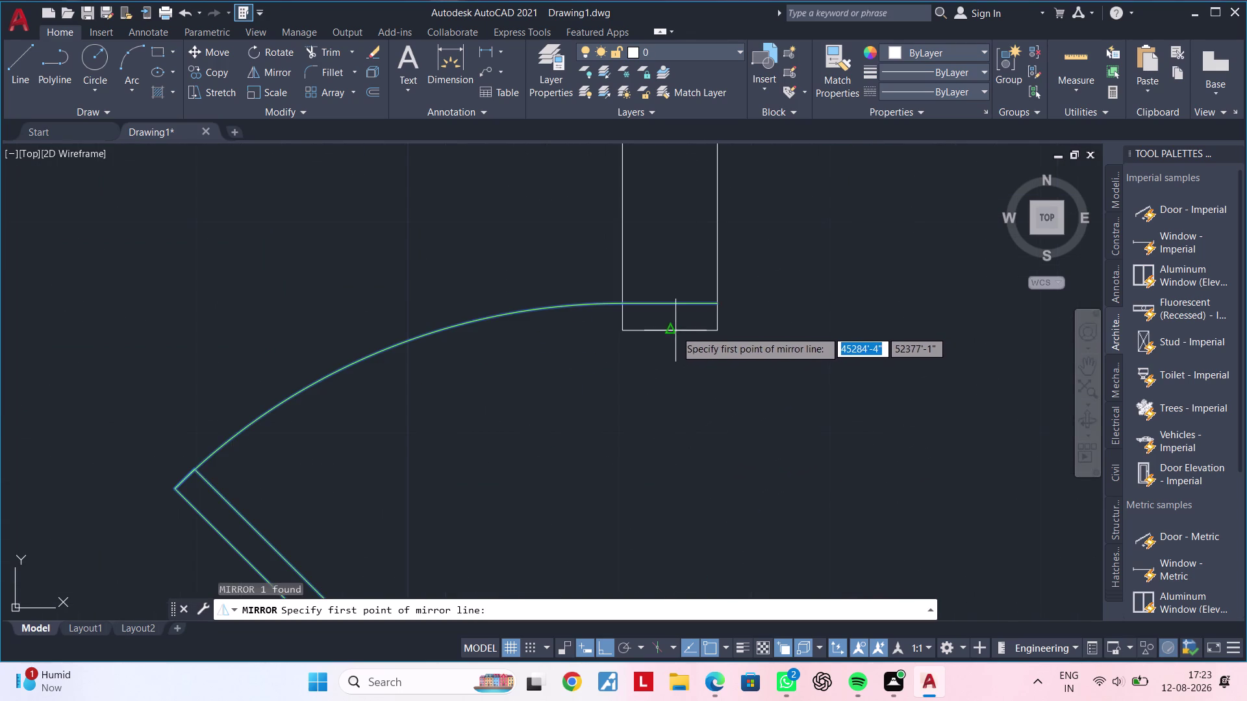
click(672, 333)
scroll(down, 3)
middle_drag(680, 458, 678, 379)
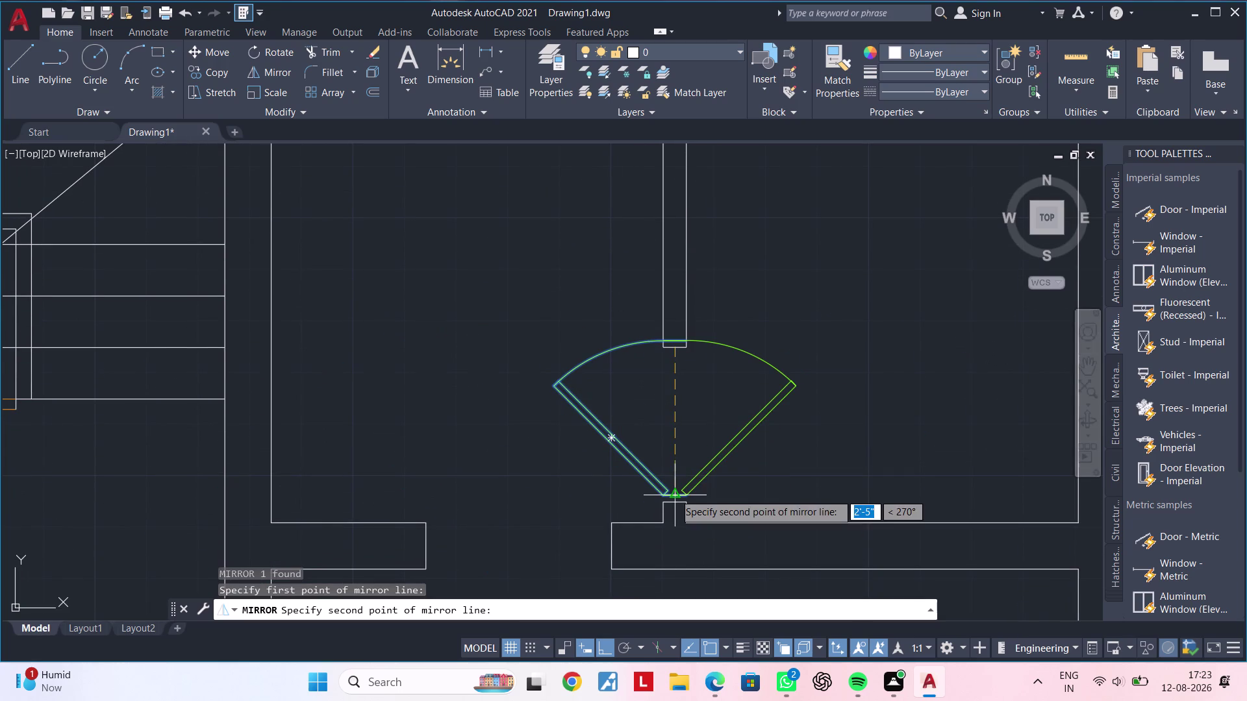
click(674, 495)
key(Escape)
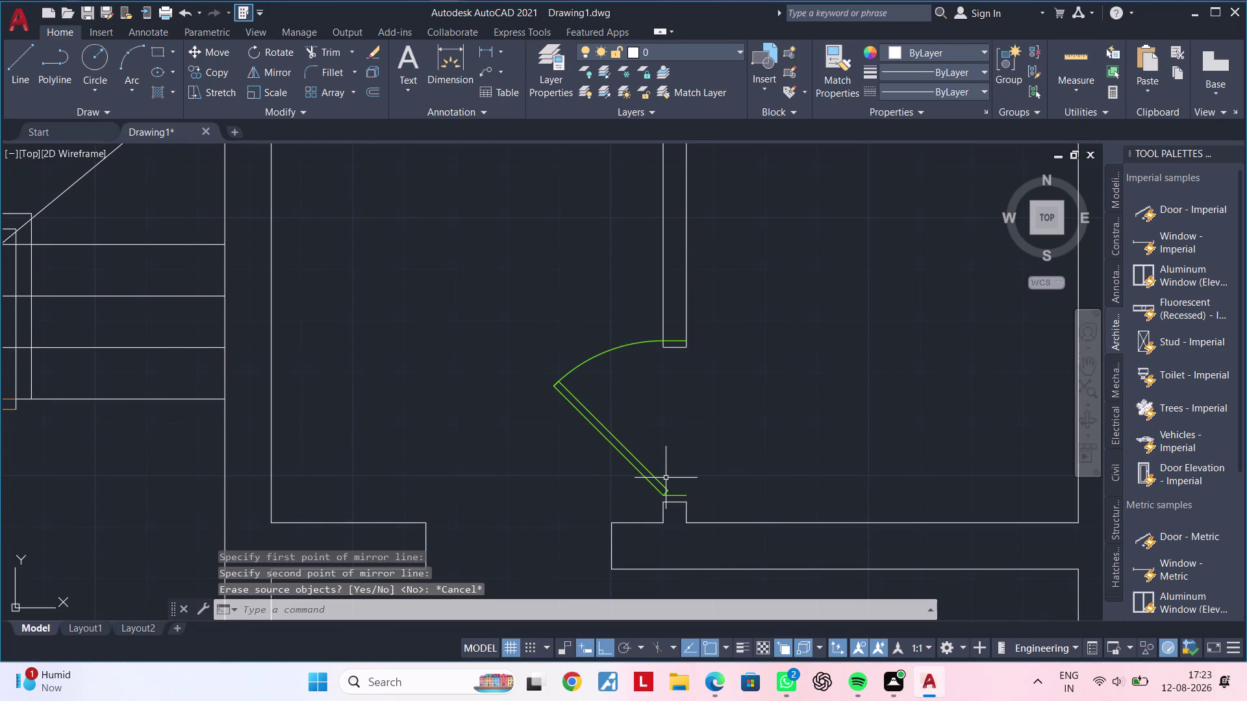
Mirror the door swing across a vertical line at the hinge, keeping only the flipped copy.
click(635, 455)
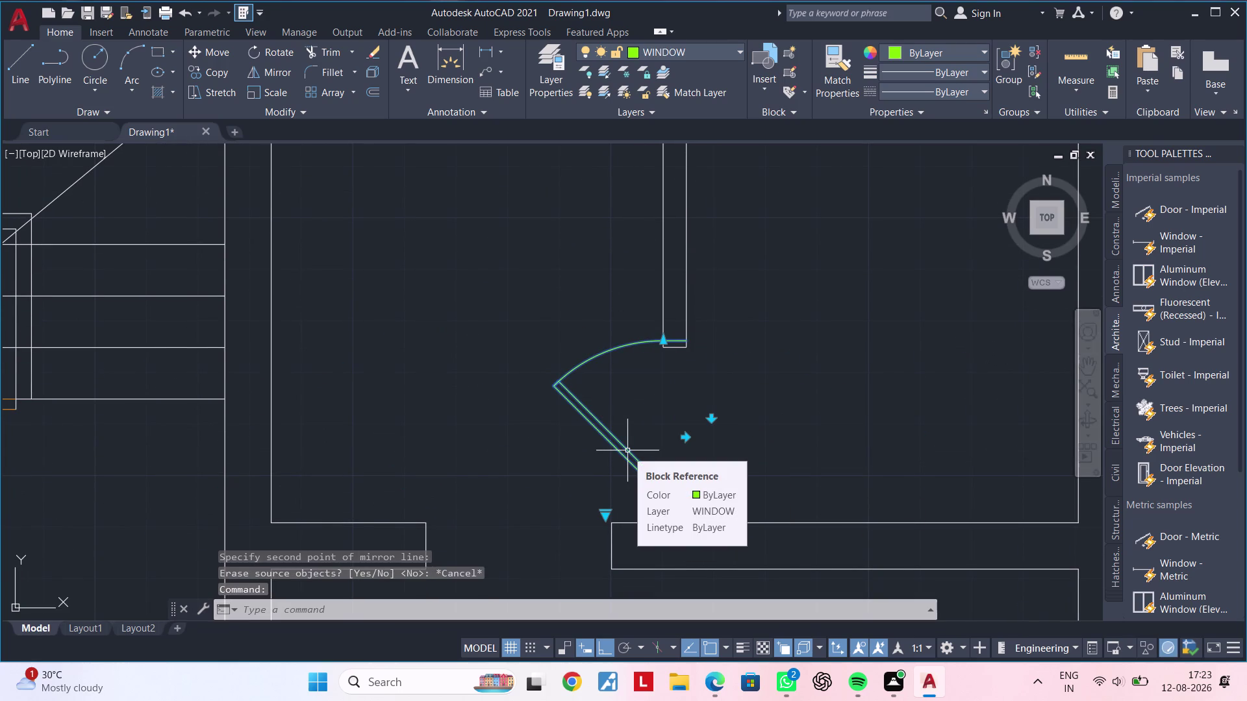
text(MI)
key(space)
click(678, 347)
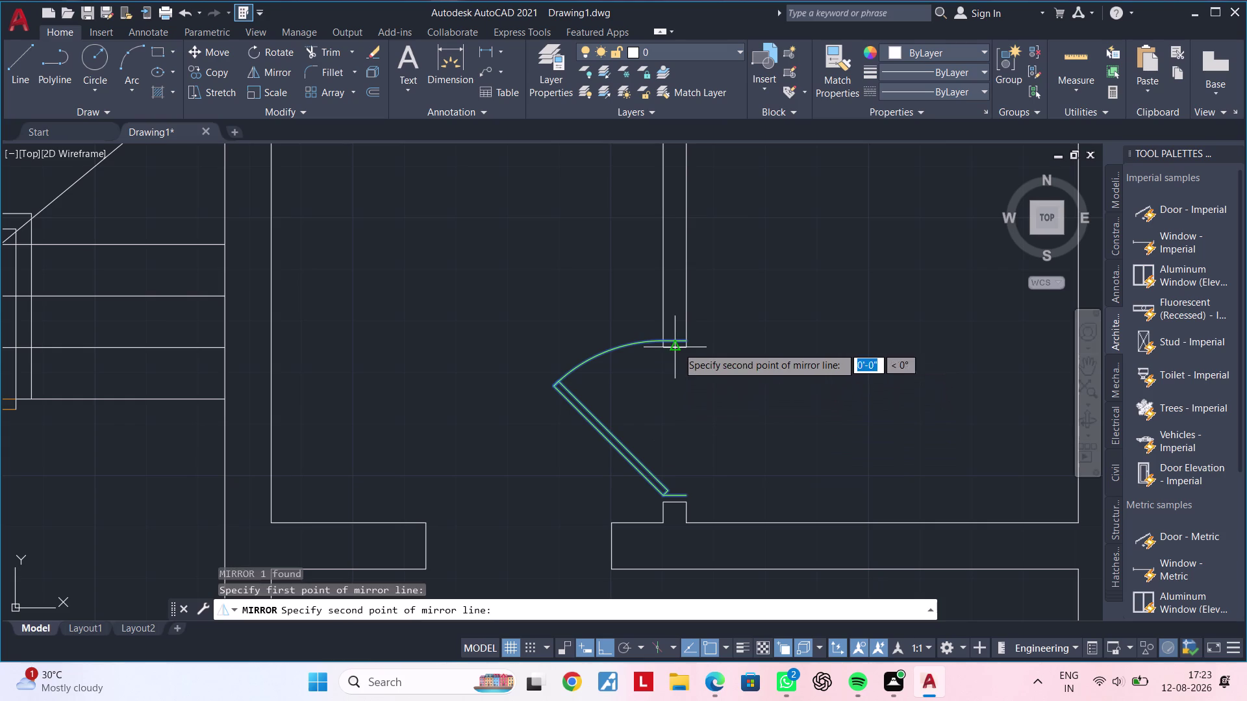
click(670, 495)
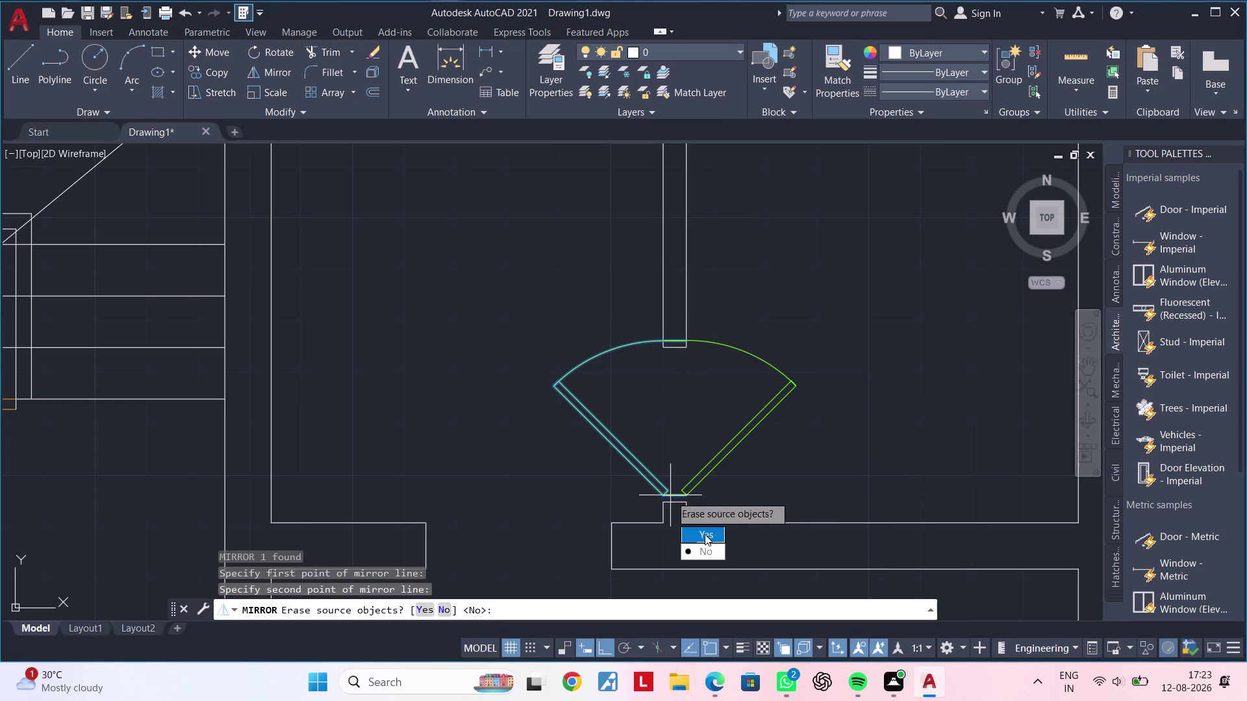
drag(705, 533, 670, 495)
key(Escape)
middle_drag(792, 466, 758, 480)
key(Escape)
key(Escape)
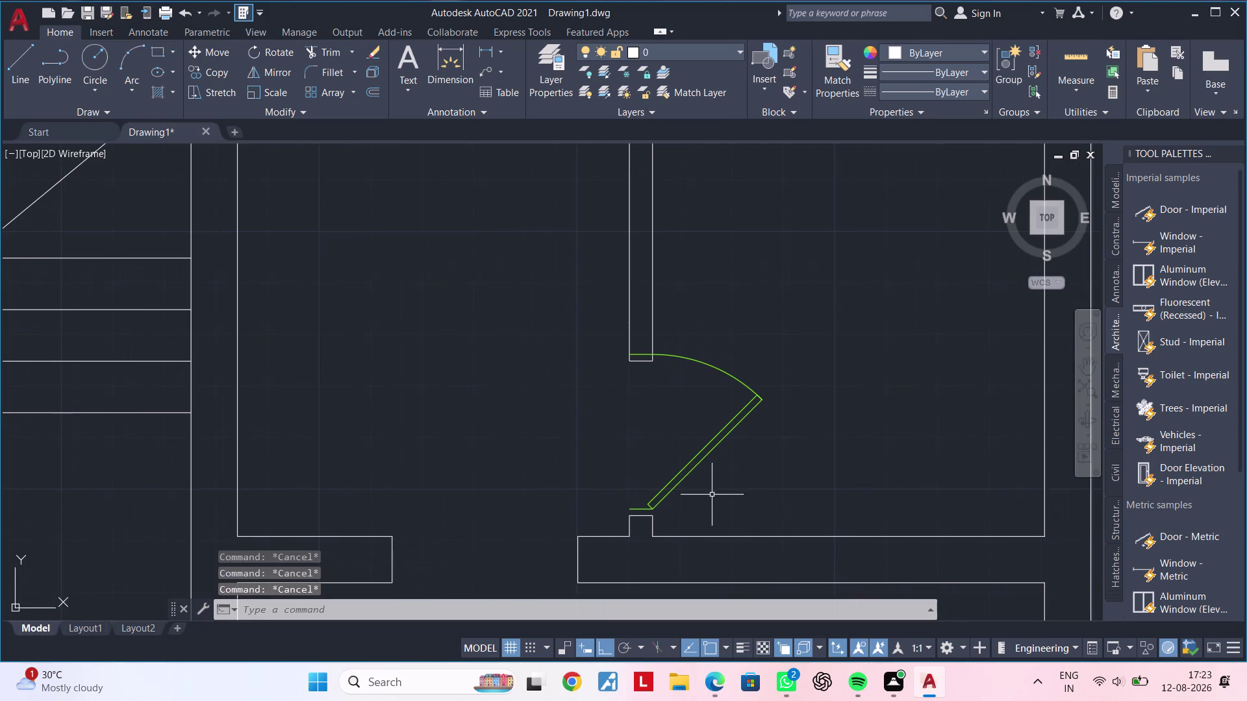
middle_drag(711, 496, 758, 450)
key(Escape)
scroll(up, 3)
middle_drag(728, 454, 712, 468)
key(Escape)
Move the flipped swing from its hinge end onto the wall opening corner.
click(668, 483)
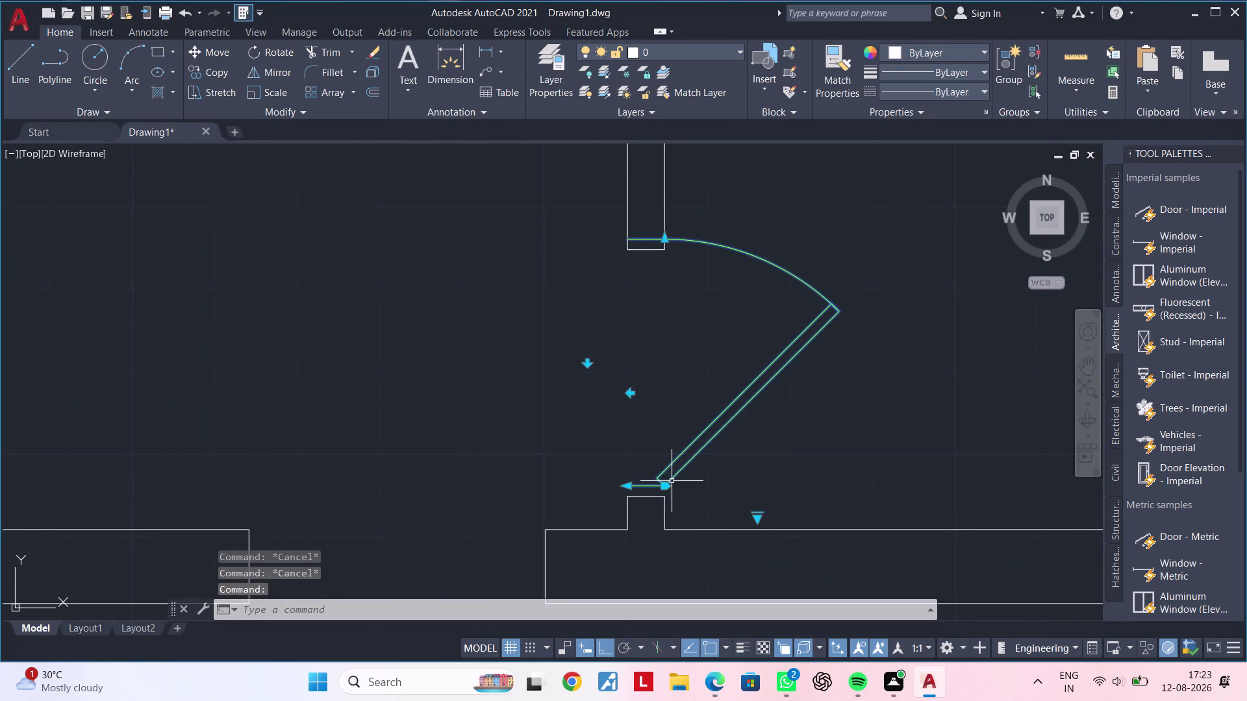
scroll(up, 3)
middle_drag(623, 458, 632, 435)
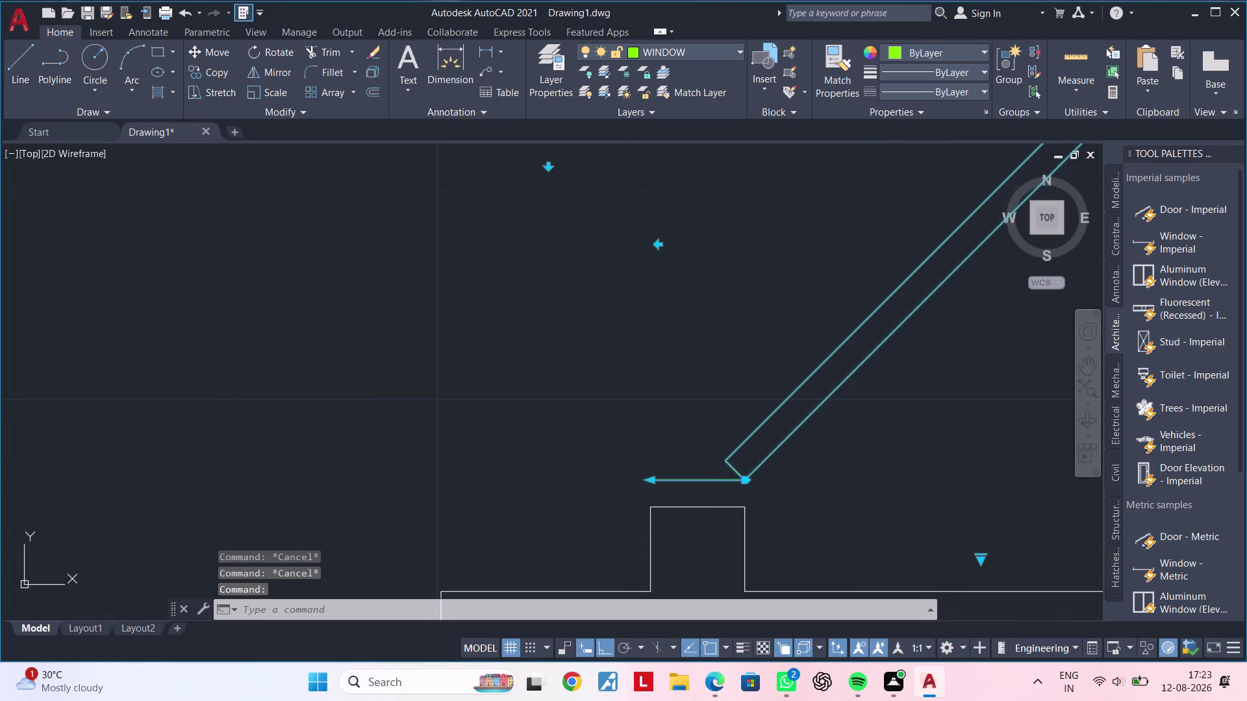
middle_drag(633, 436, 633, 435)
key(m)
key(space)
click(650, 482)
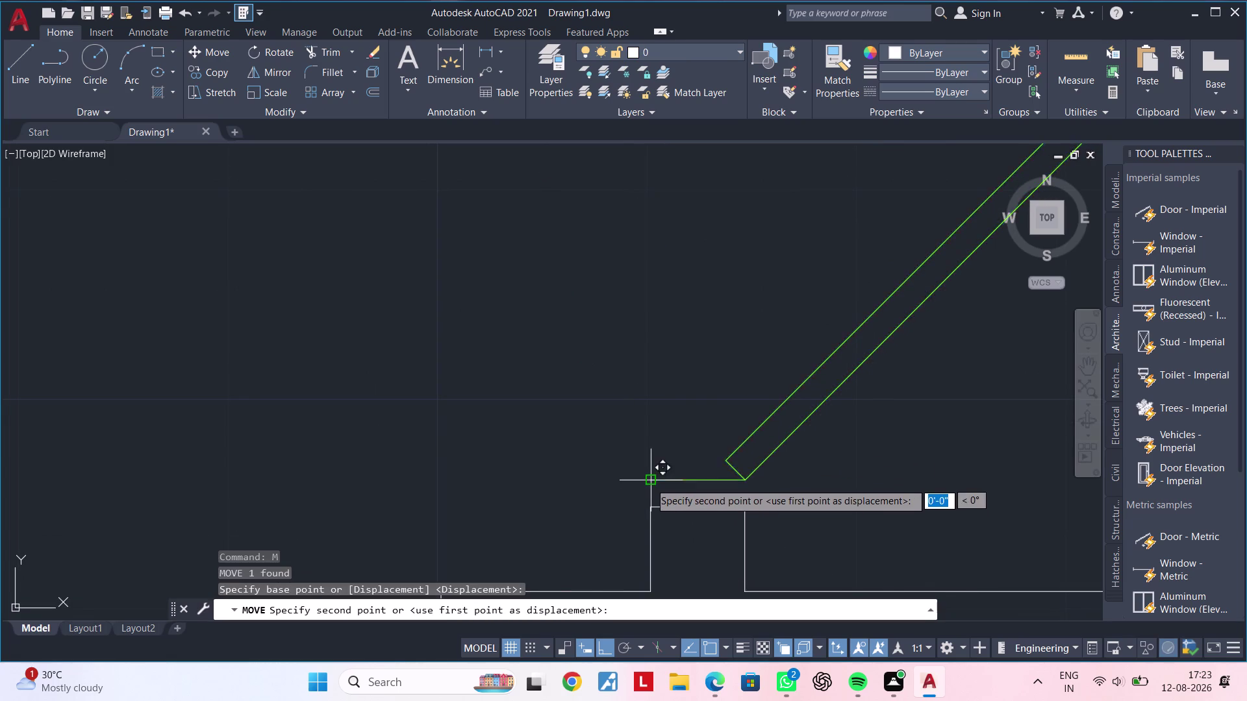
click(649, 504)
key(Escape)
Pan out across the floor plan to review the placed door swing.
scroll(down, 3)
middle_drag(710, 382, 651, 441)
key(Escape)
scroll(down, 3)
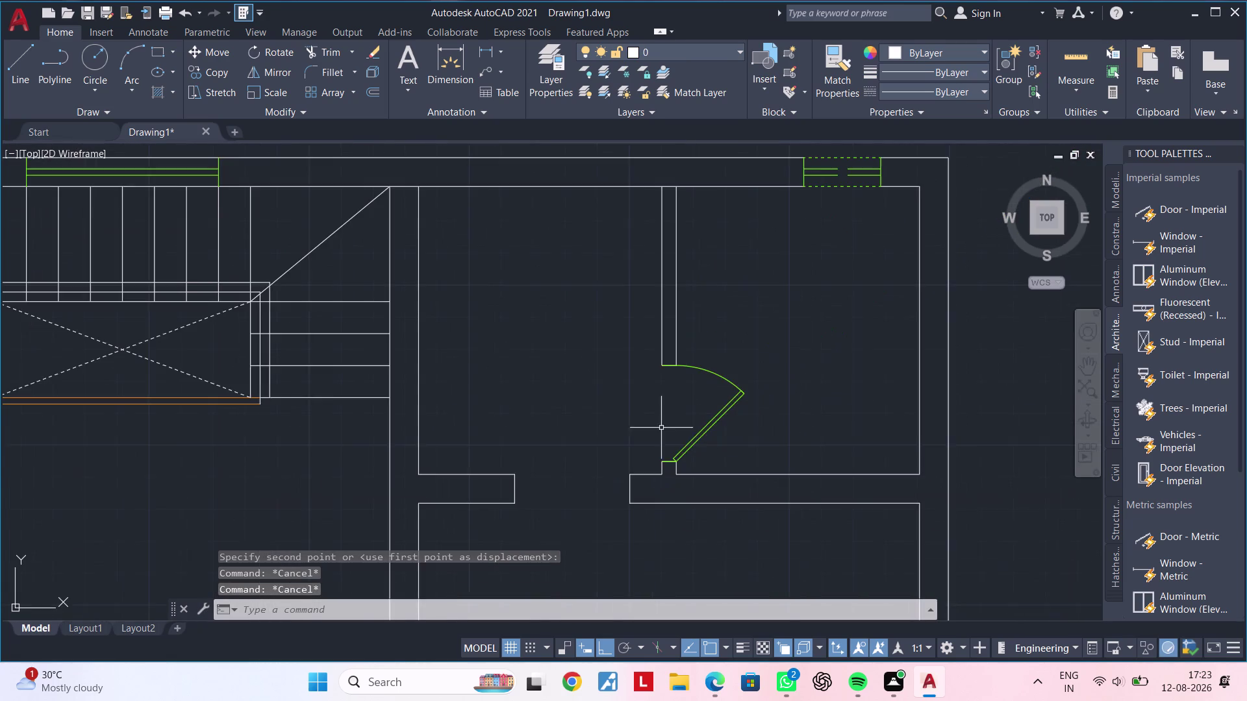
middle_drag(620, 435, 707, 390)
key(Escape)
key(Escape)
key(Escape)
key(Escape)
key(Escape)
middle_drag(671, 391, 733, 320)
key(Escape)
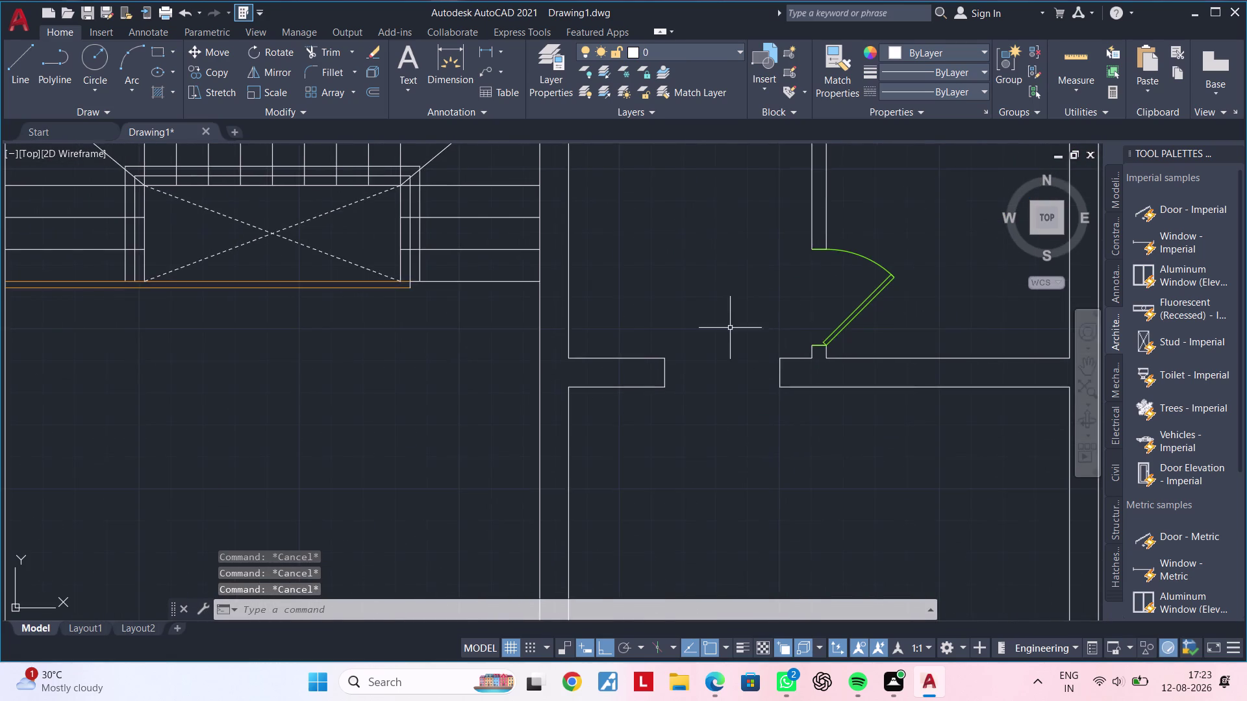
scroll(down, 3)
middle_drag(714, 418, 681, 277)
middle_drag(666, 322, 710, 289)
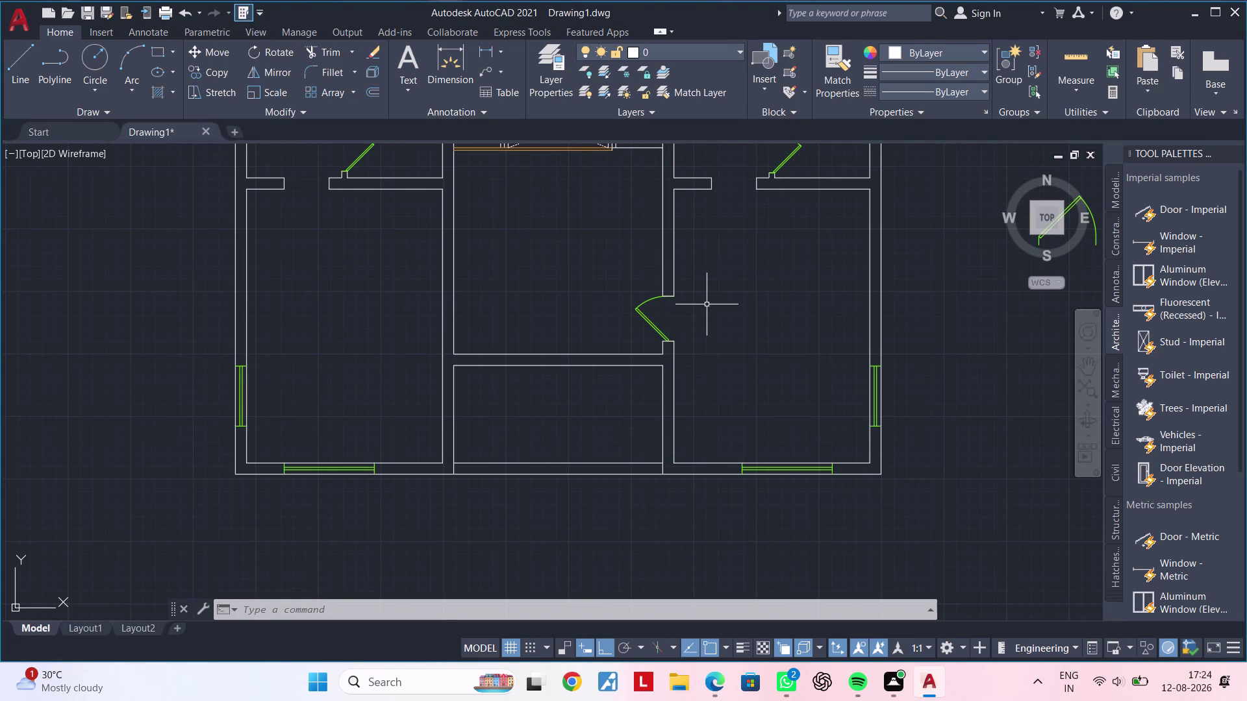
Move the door swing by its hinge end to the left wall's opening.
middle_drag(693, 336, 671, 385)
middle_drag(680, 380, 647, 387)
scroll(up, 3)
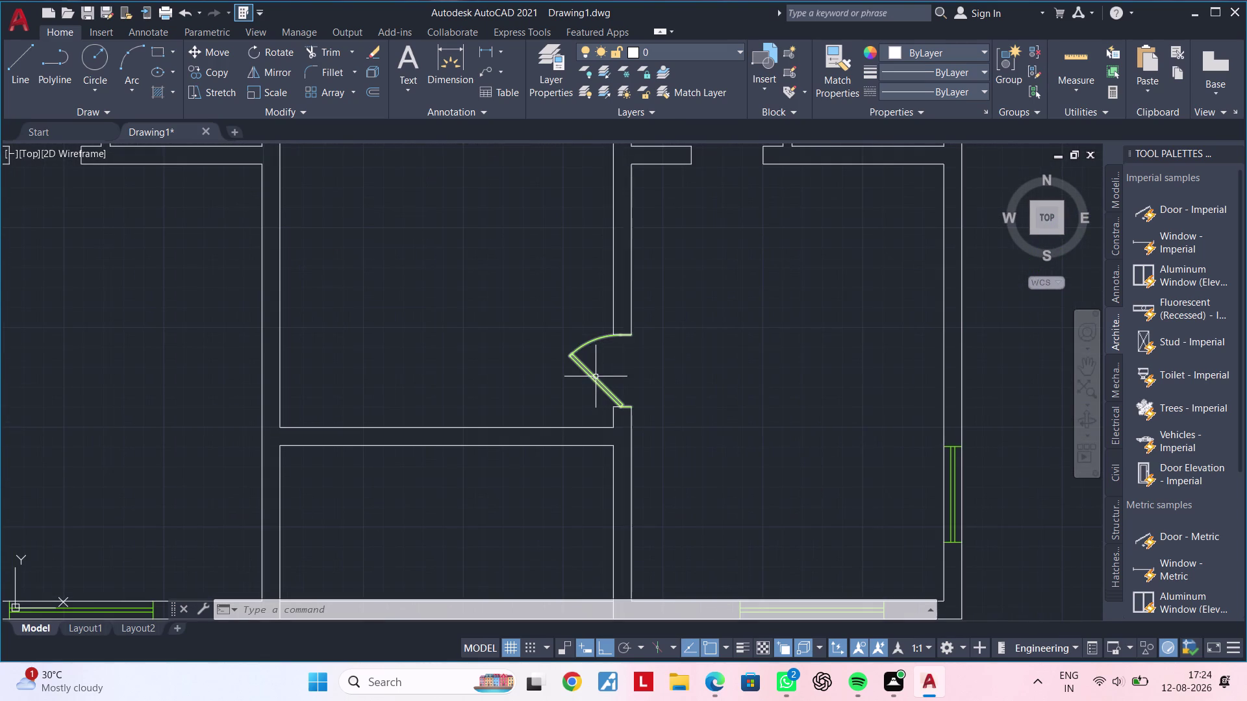
click(595, 379)
text(M)
key(space)
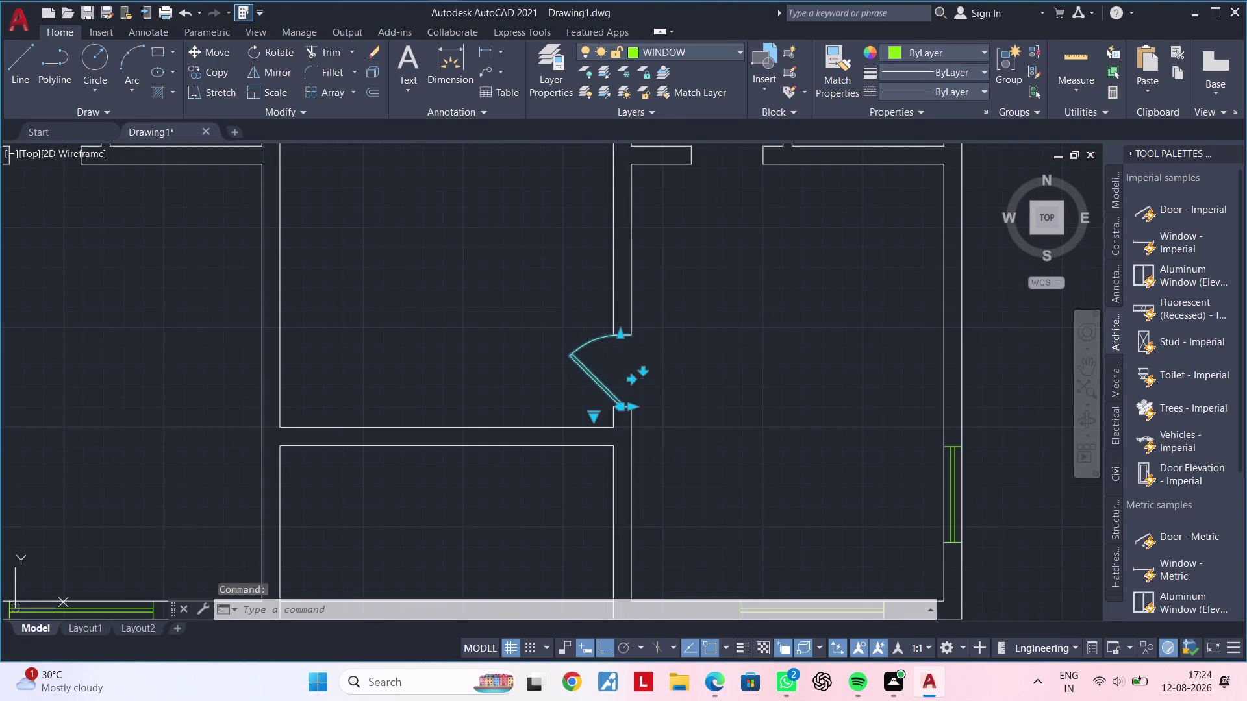
scroll(up, 3)
click(653, 423)
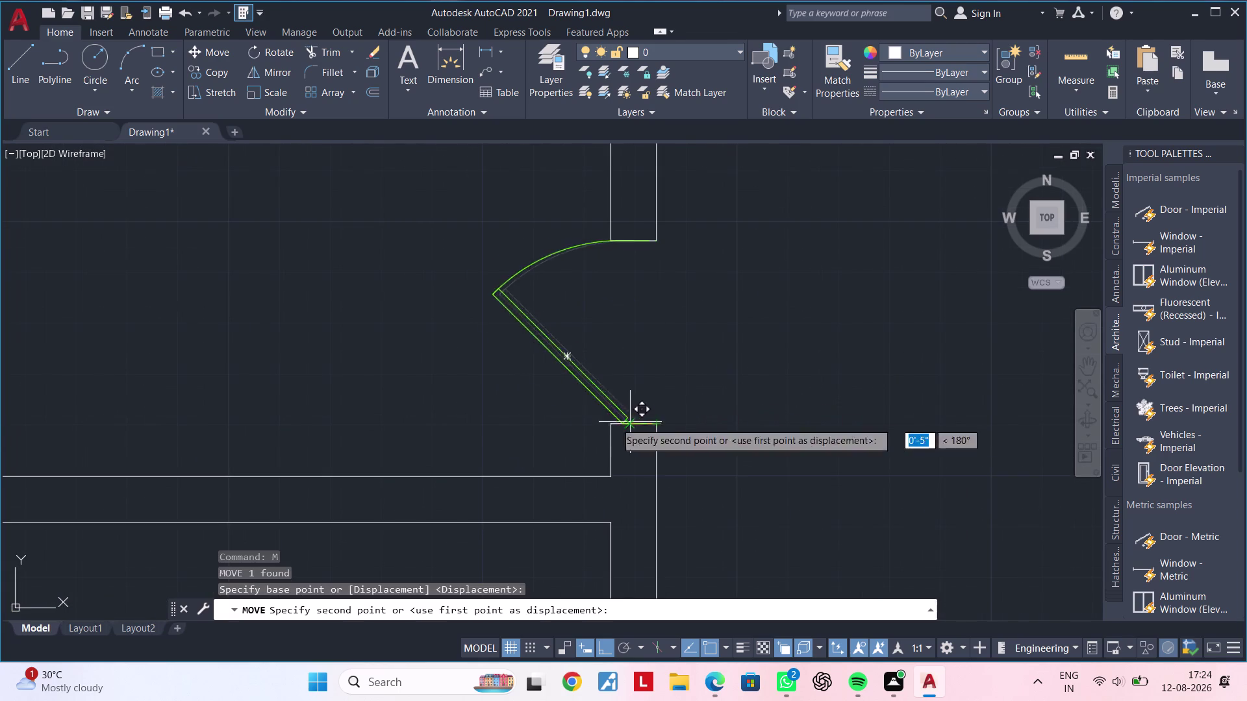
middle_drag(328, 397, 726, 382)
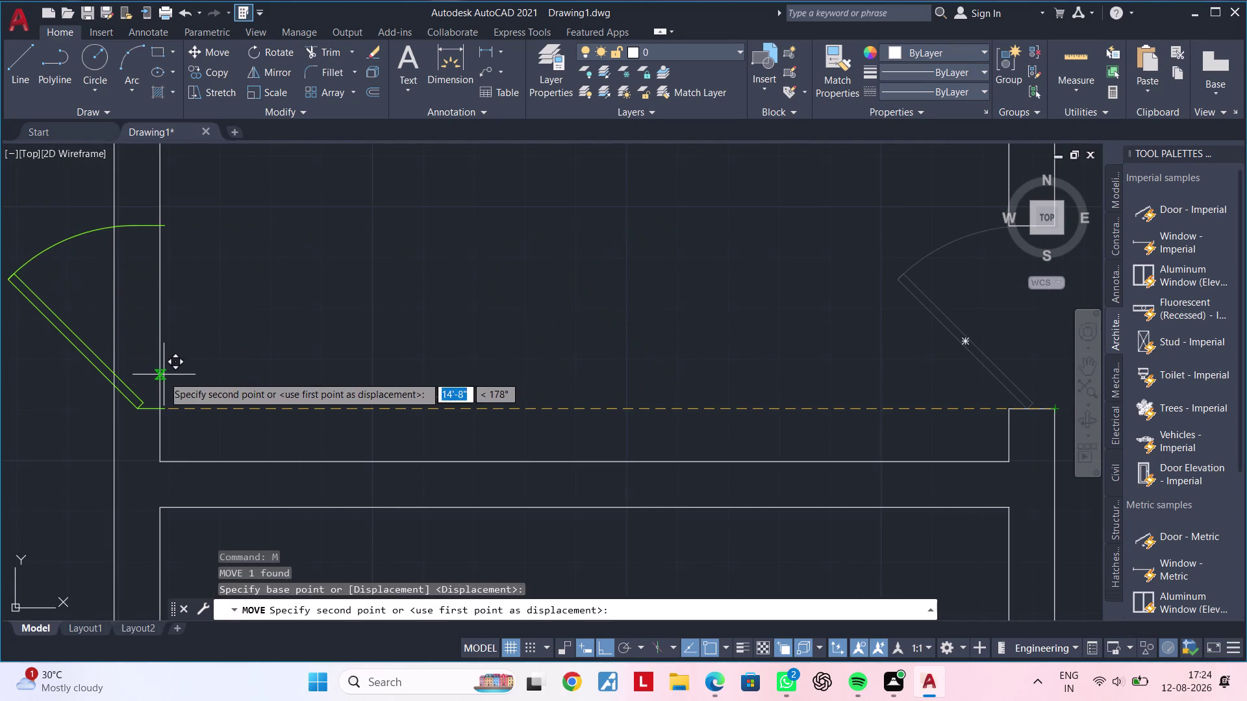
click(155, 409)
Pan around the central room to check the moved swing, then start a new line.
scroll(down, 3)
middle_drag(226, 384, 298, 391)
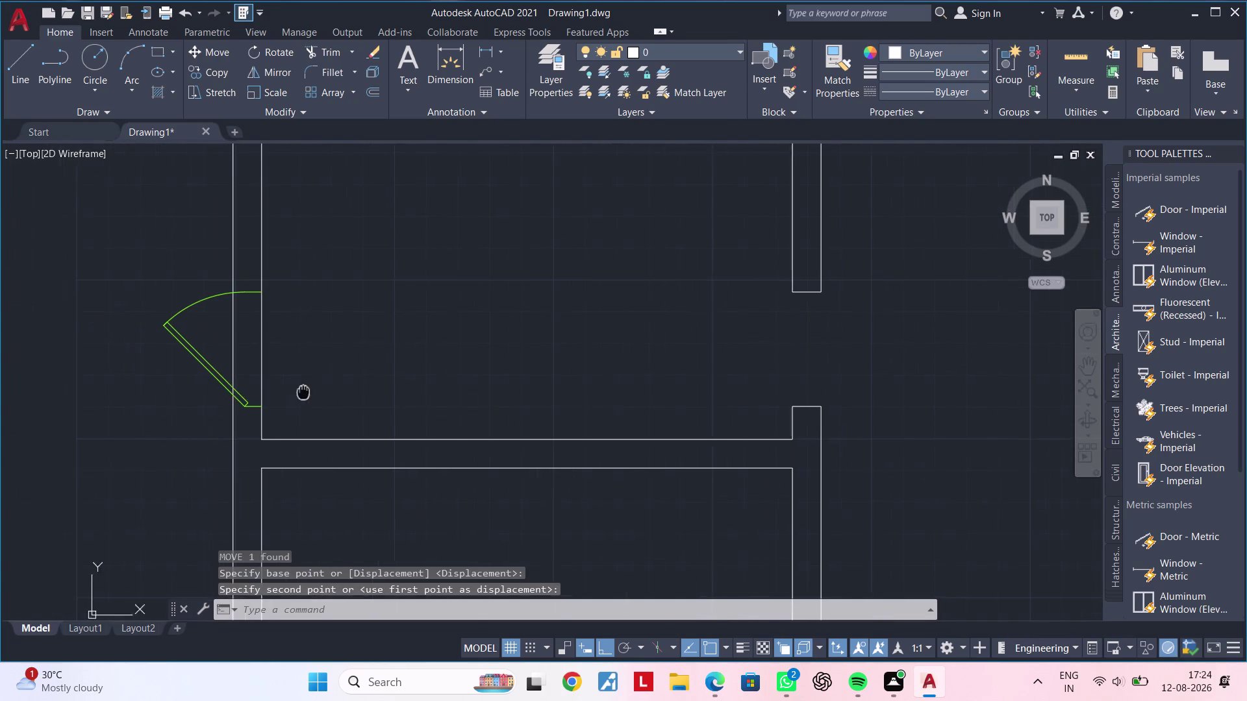
middle_drag(299, 391, 305, 391)
key(Escape)
key(Escape)
key(Escape)
middle_drag(405, 358, 310, 374)
key(Escape)
key(Escape)
key(Escape)
key(Escape)
middle_drag(695, 340, 514, 360)
click(535, 328)
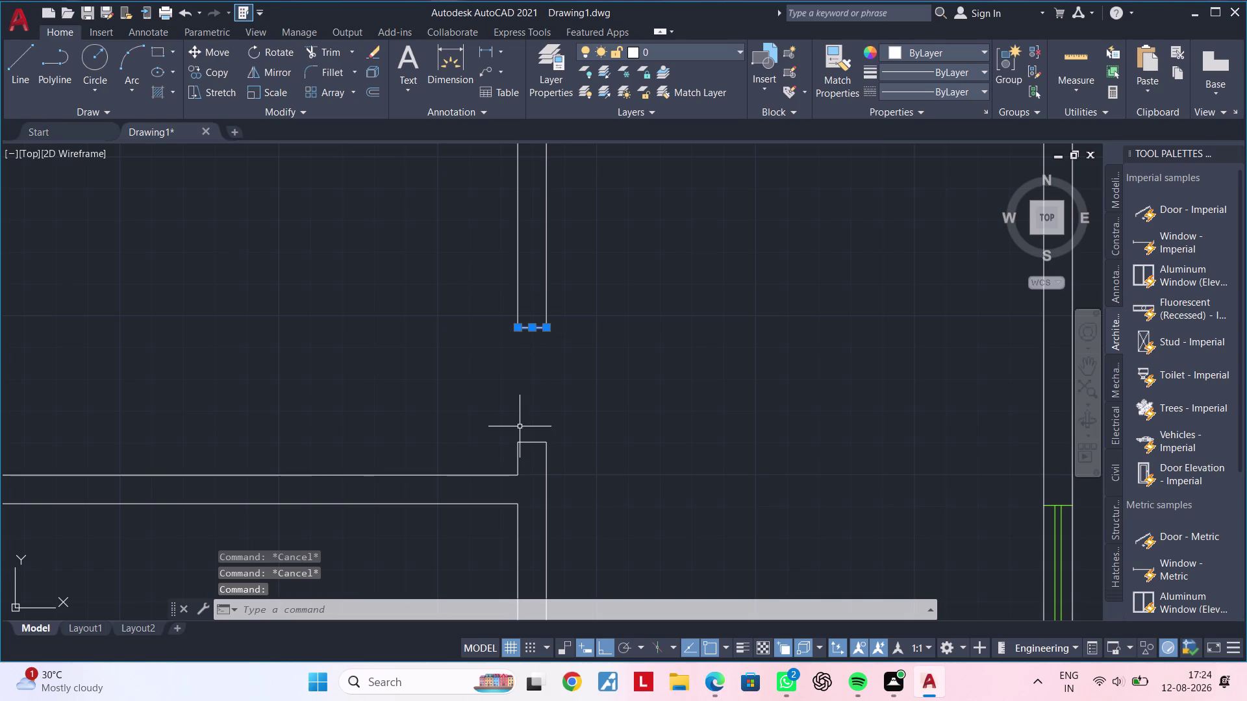
scroll(down, 3)
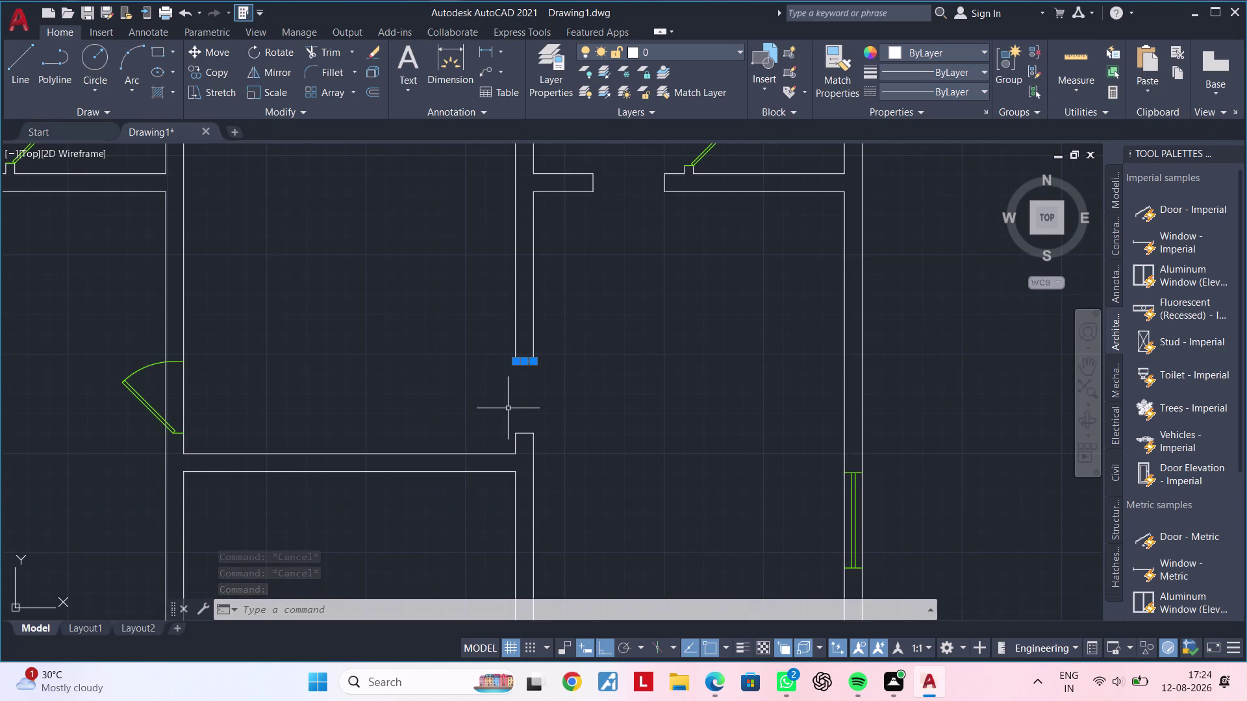
middle_drag(313, 415, 514, 389)
key(Escape)
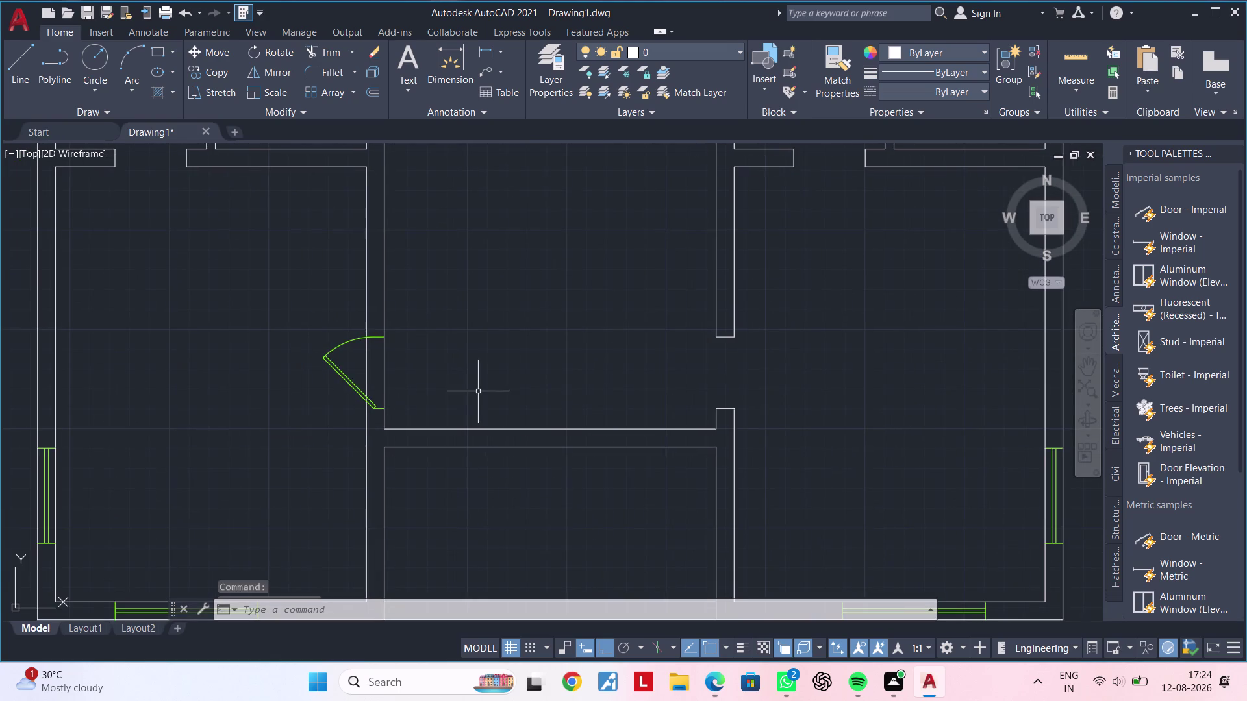
key(Escape)
key(Escape)
key(Escape)
middle_drag(384, 408, 475, 375)
scroll(up, 3)
middle_drag(471, 395, 451, 401)
key(Escape)
key(Escape)
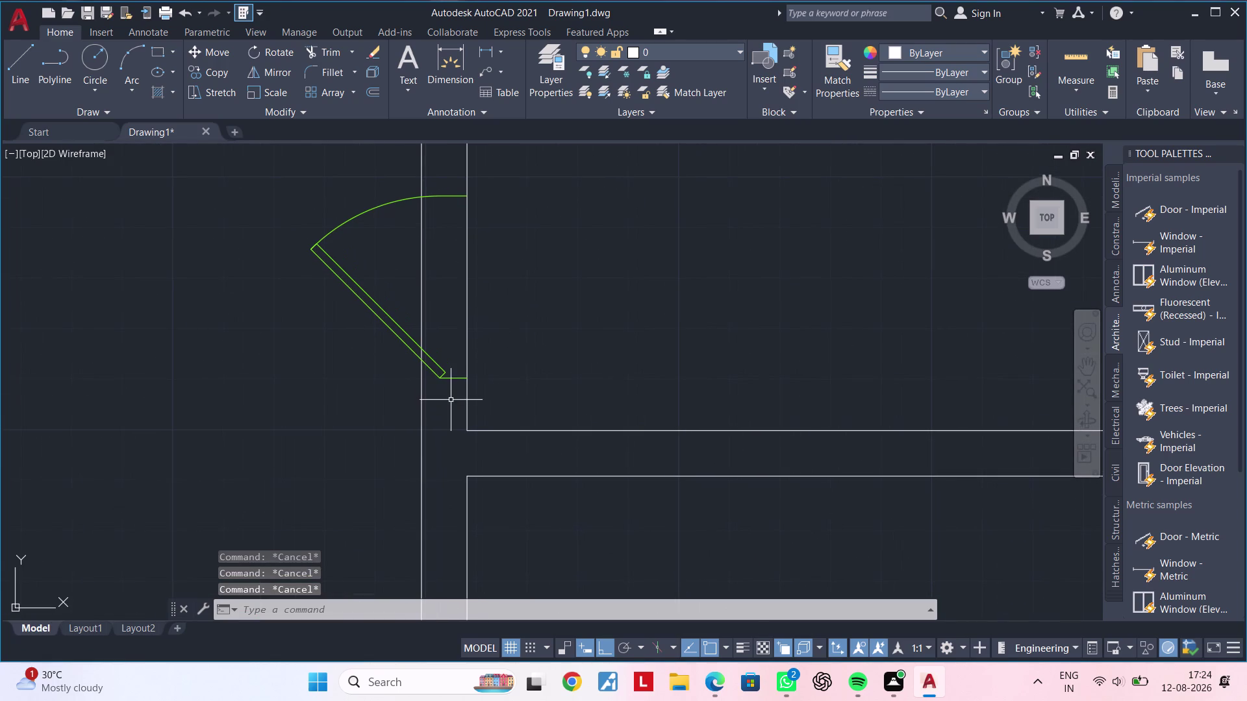
key(l)
key(space)
Draw a line from the door's hinge end to the wall corner.
scroll(up, 3)
click(476, 380)
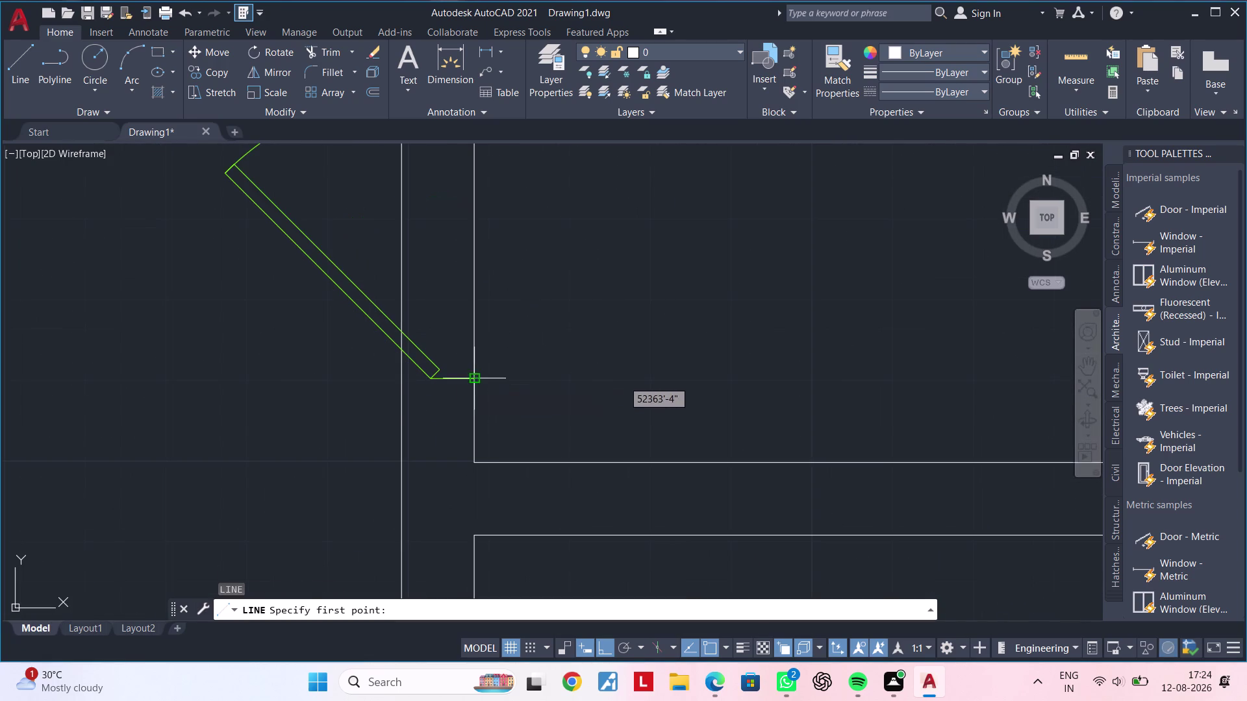
click(399, 380)
key(Escape)
key(Escape)
key(Escape)
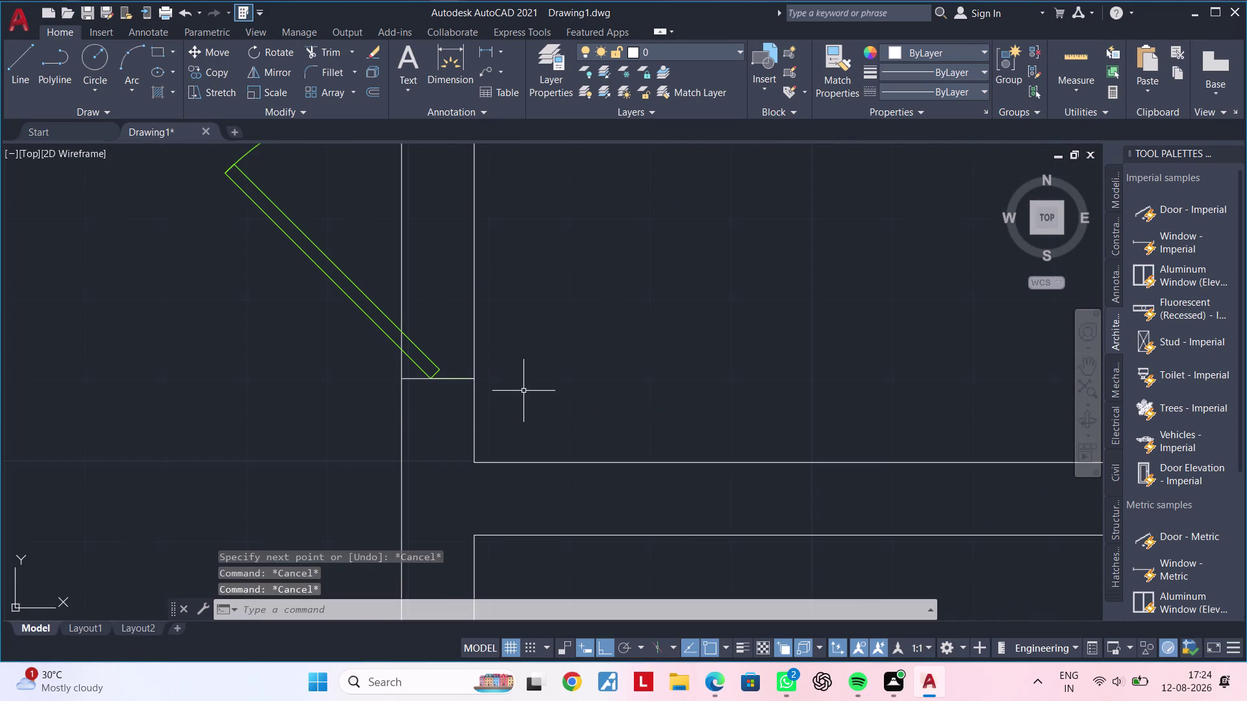
middle_drag(524, 383, 516, 513)
scroll(down, 3)
middle_drag(510, 375, 491, 412)
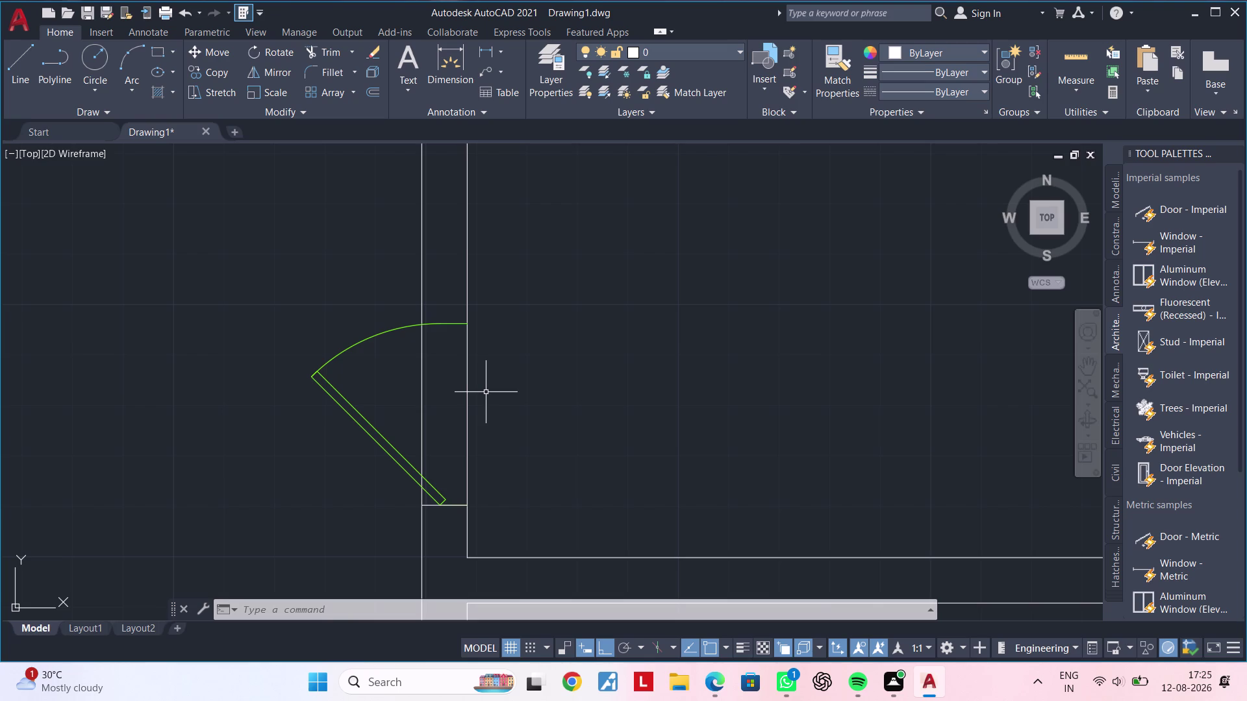
key(Escape)
key(Escape)
Attempt a line from the arc's end, cancel it, and pan back to the doorway.
text(L)
key(space)
scroll(up, 3)
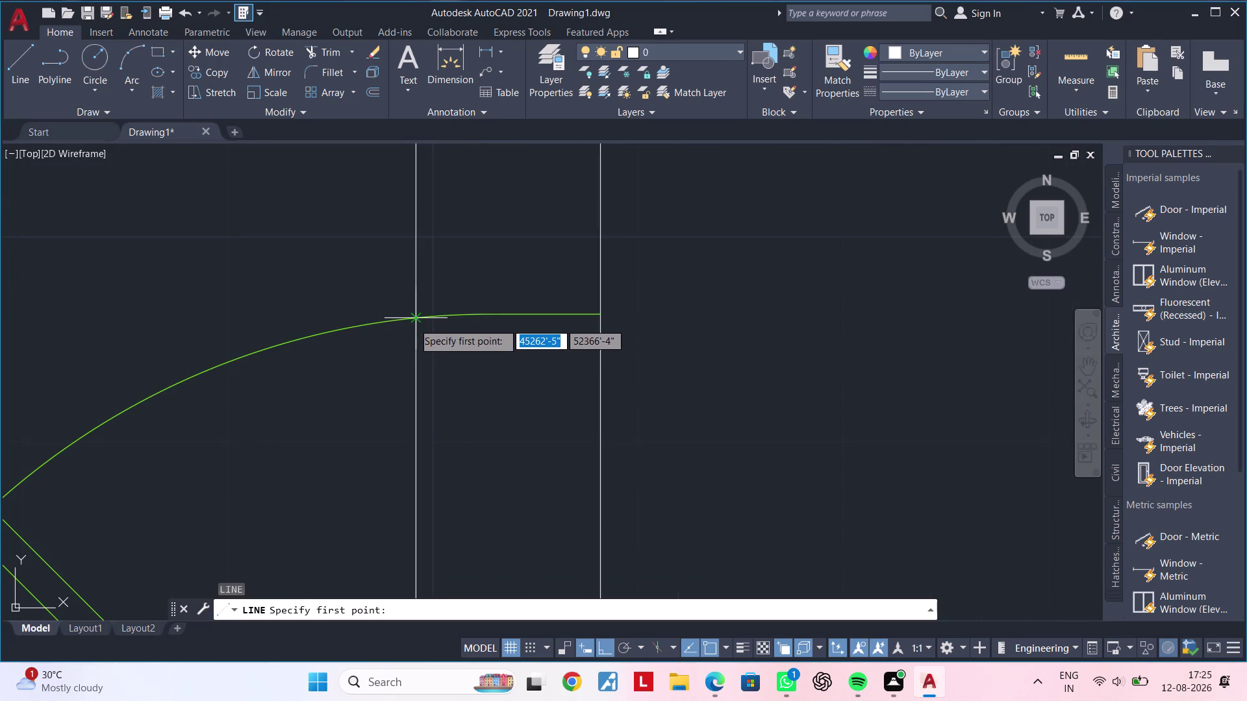
click(415, 320)
key(Escape)
key(Escape)
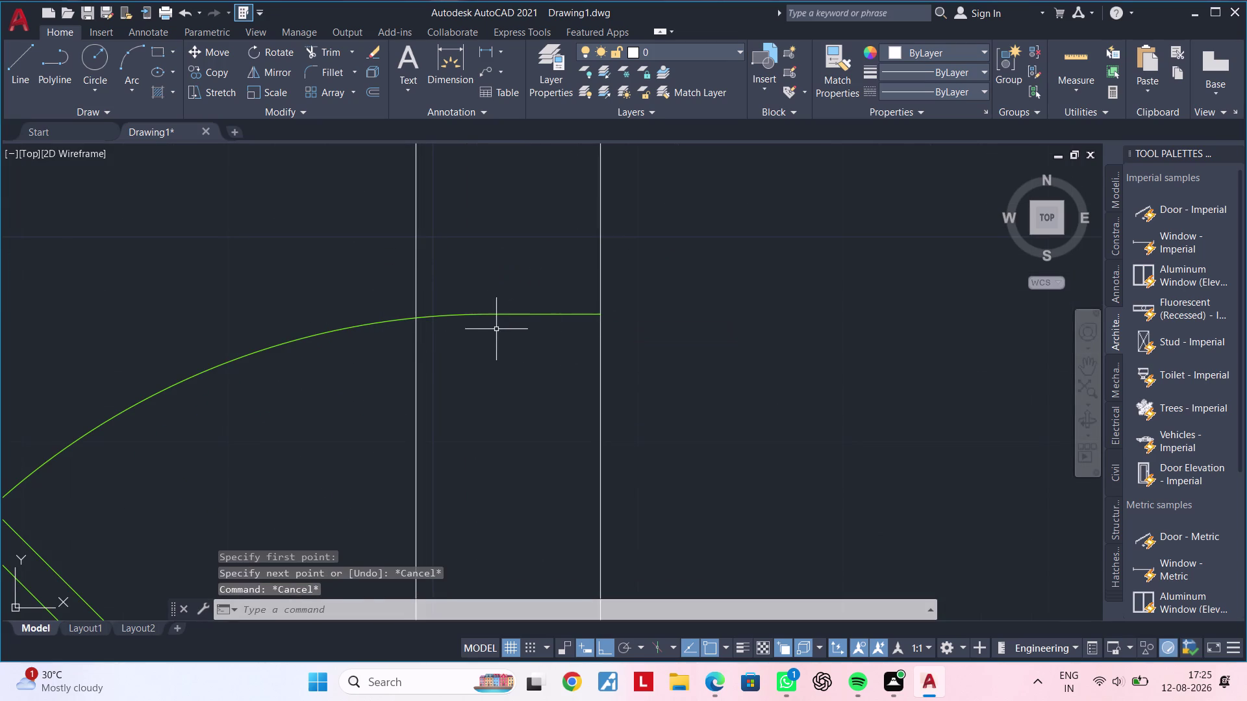
middle_drag(497, 331, 455, 358)
scroll(down, 3)
middle_drag(475, 408, 503, 380)
key(Escape)
key(Escape)
key(Escape)
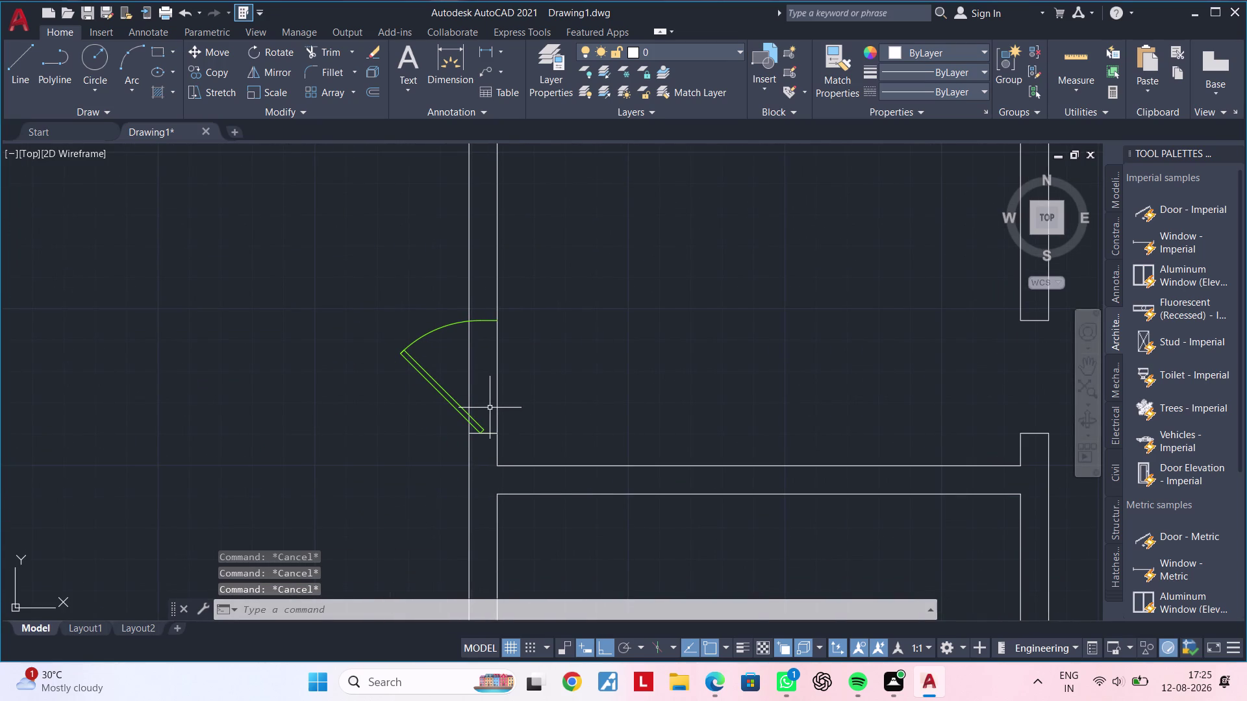
Offset the short line under the door by 3 feet.
text(OF 3)
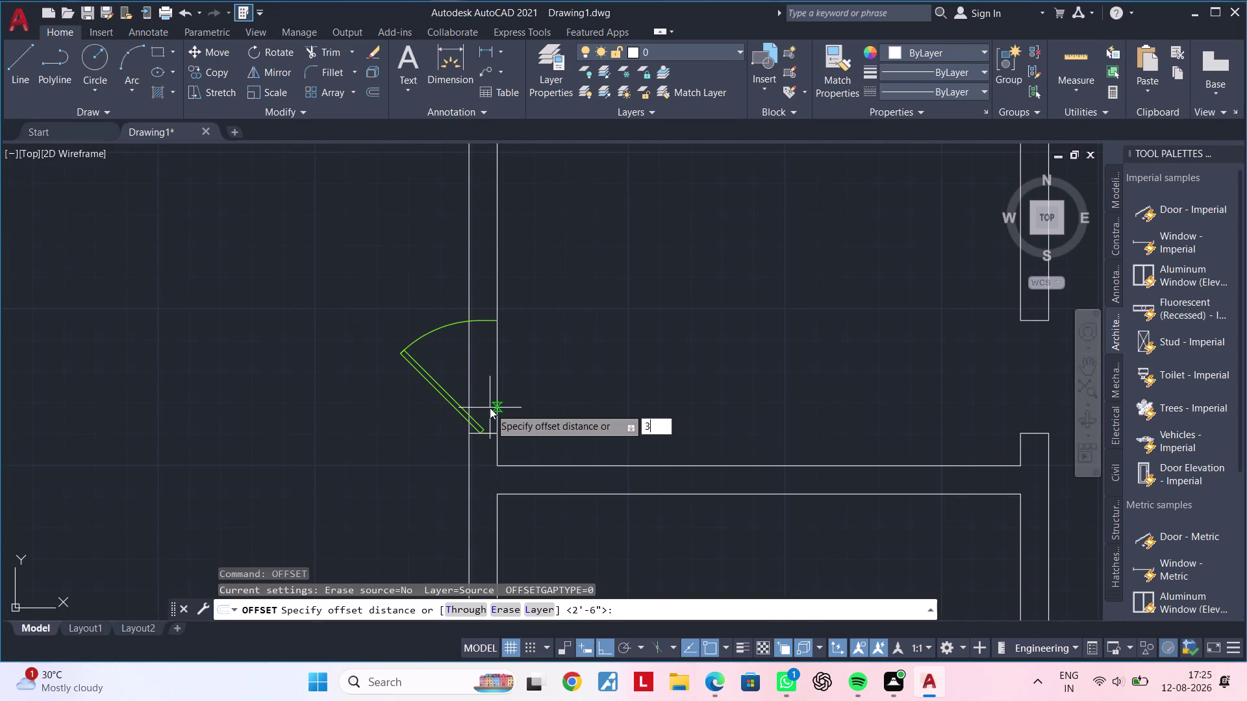
text(')
key(Return)
scroll(up, 3)
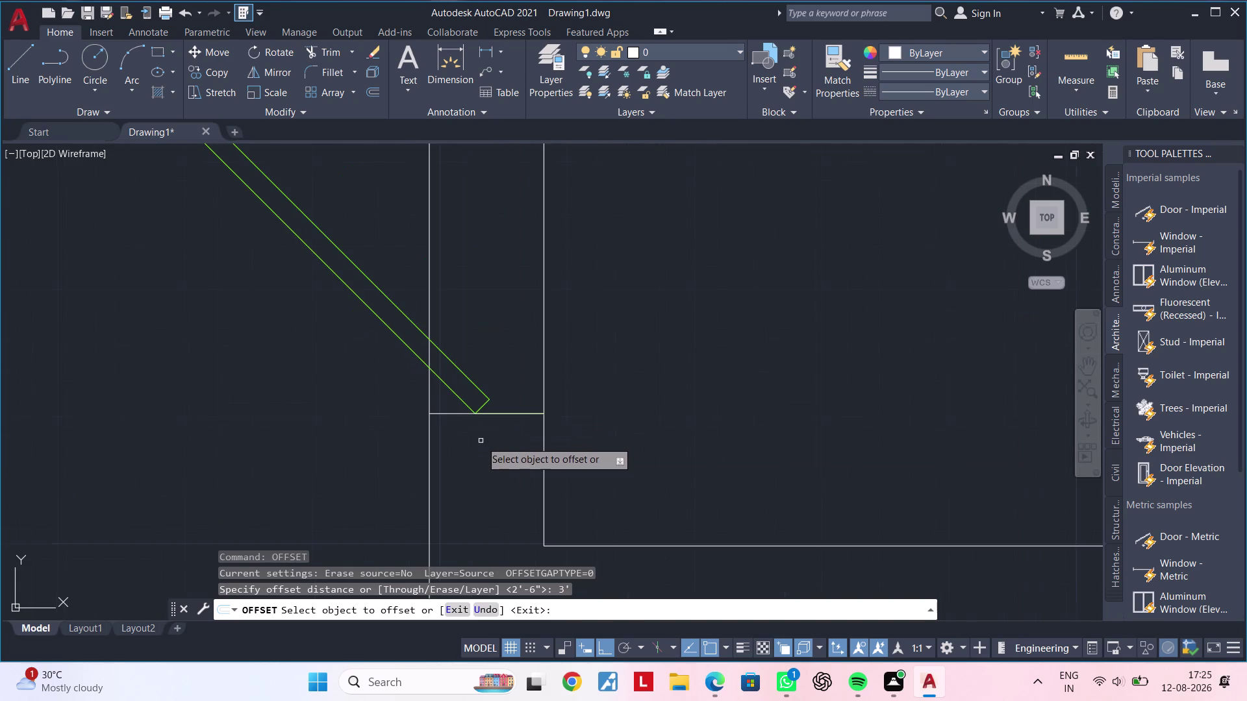
click(448, 417)
click(447, 416)
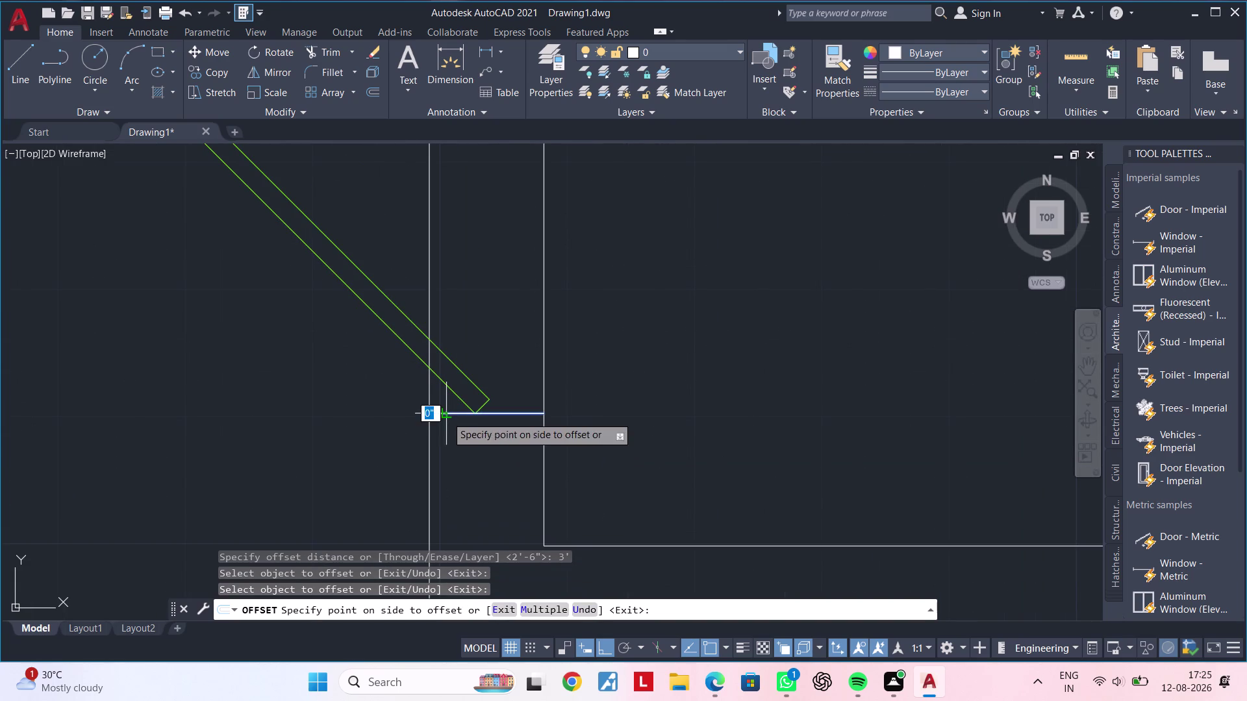
scroll(down, 3)
middle_drag(493, 252, 461, 383)
click(458, 291)
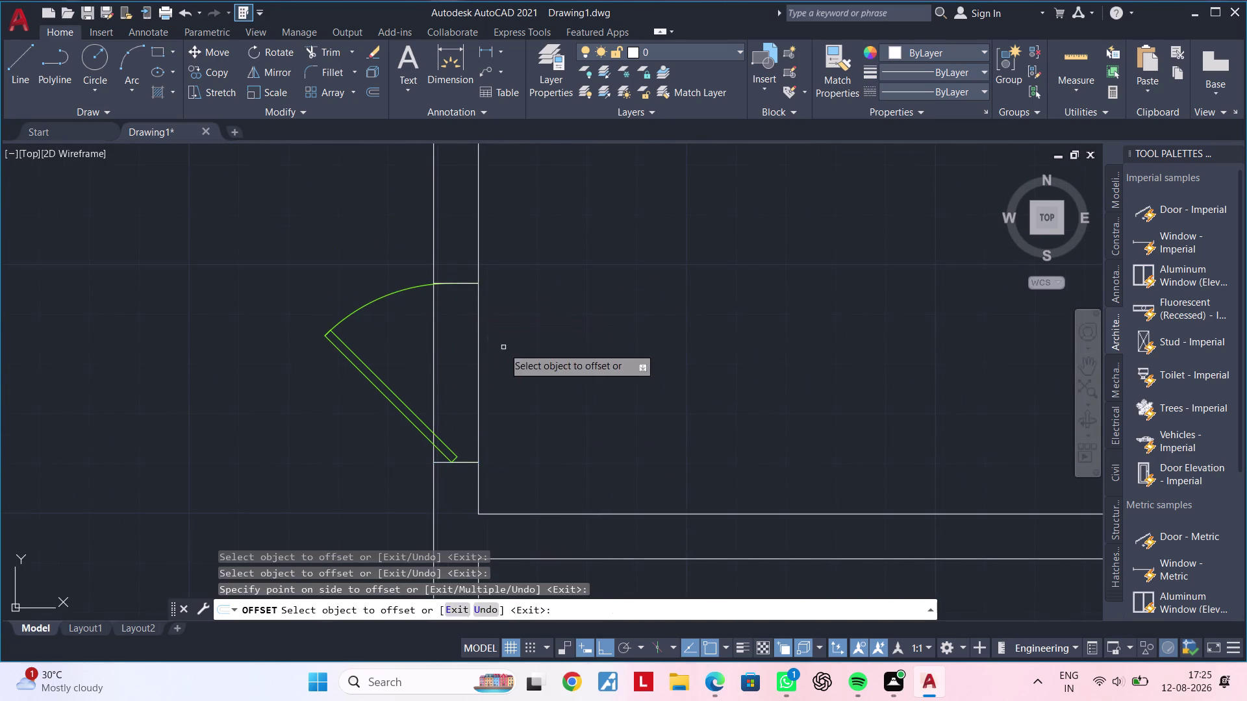
key(Escape)
key(Escape)
middle_click(468, 355)
Try trimming the doorway line pieces with TR, then cancel and zoom toward the hinge corner.
key(Escape)
key(Escape)
key(t)
key(r)
key(space)
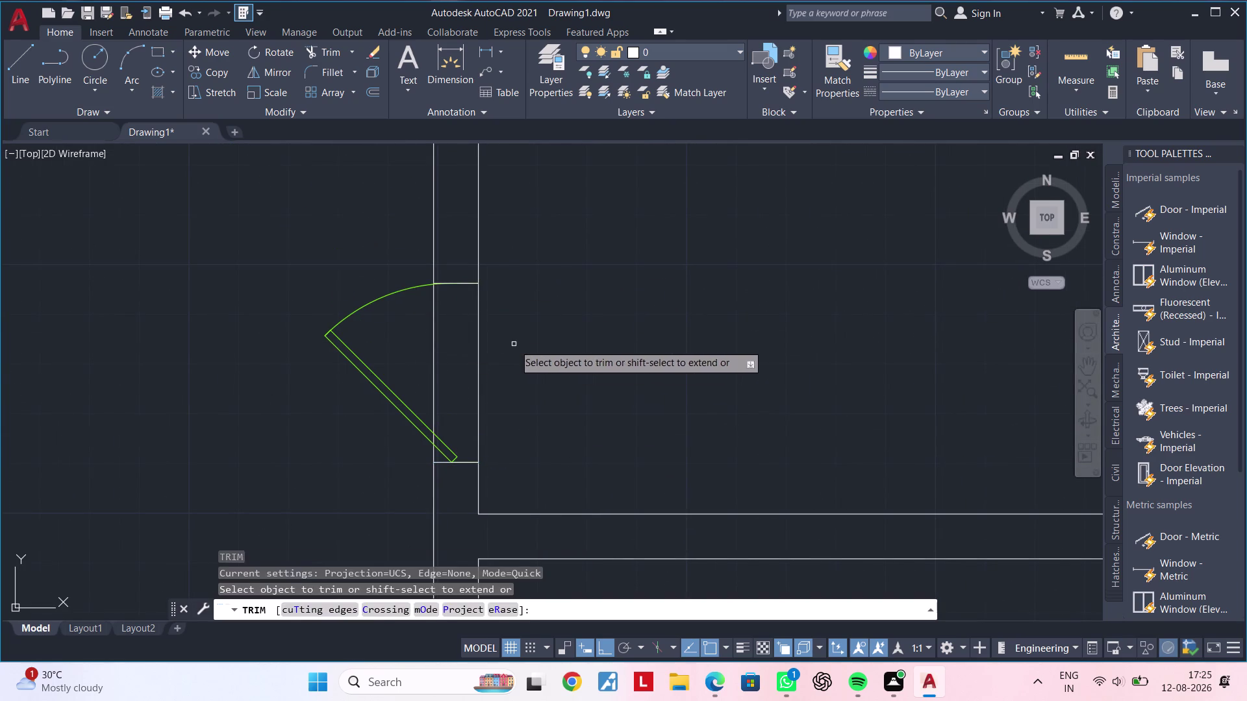
drag(517, 344, 424, 345)
key(Escape)
middle_drag(436, 456, 480, 397)
scroll(up, 3)
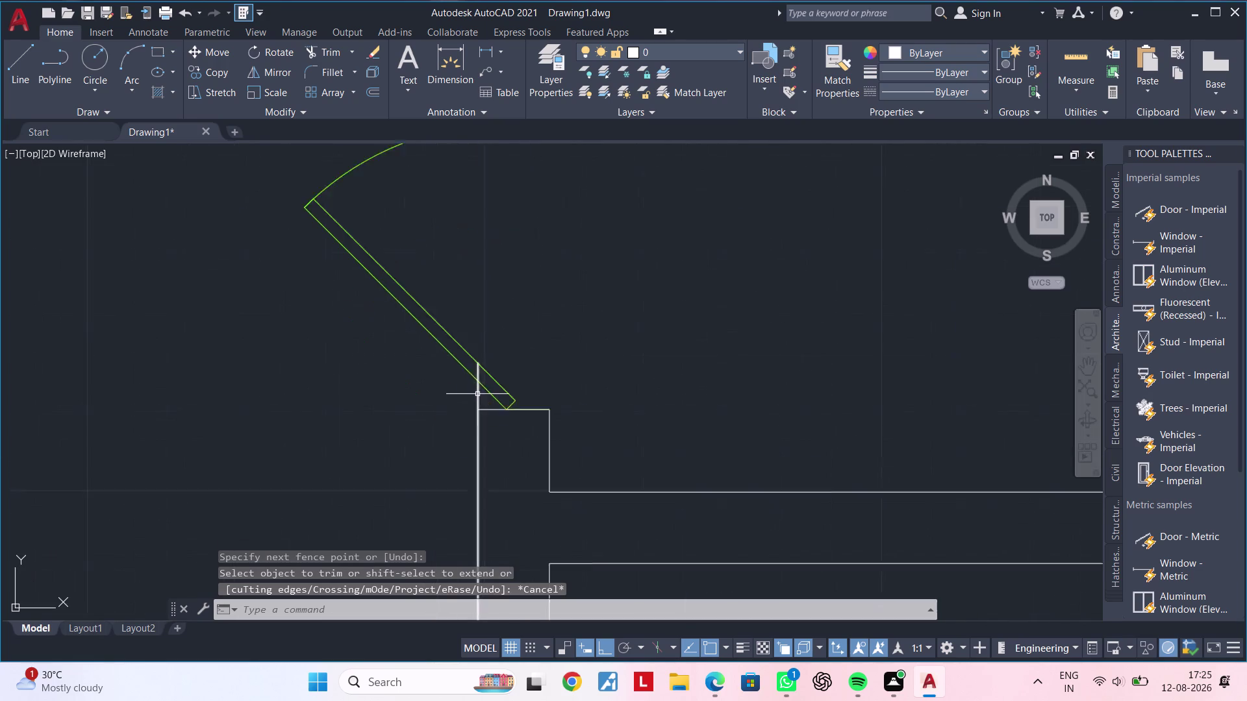
scroll(up, 3)
Trim the wall lines crossing the door and a leftover segment.
key(space)
scroll(up, 3)
drag(478, 402, 472, 405)
drag(438, 409, 430, 411)
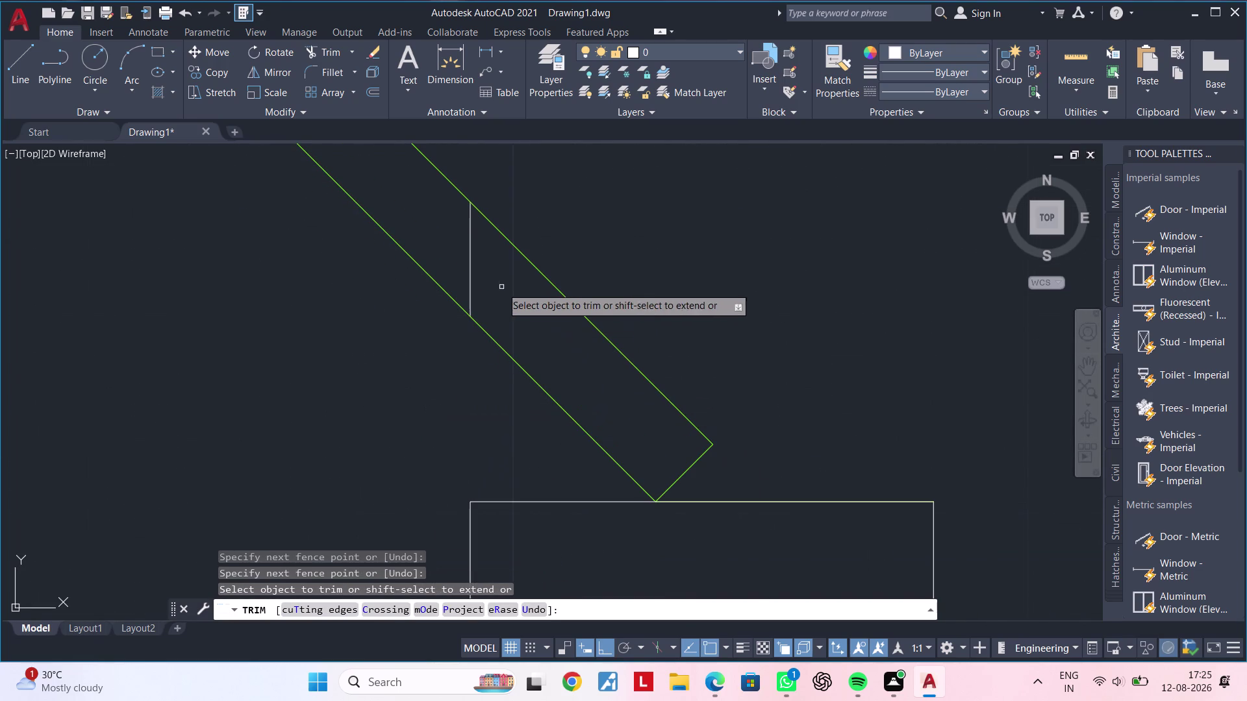
click(470, 279)
key(Escape)
Pan along the walls and centre the next wall gap in view.
scroll(down, 3)
middle_drag(784, 327, 625, 484)
scroll(down, 3)
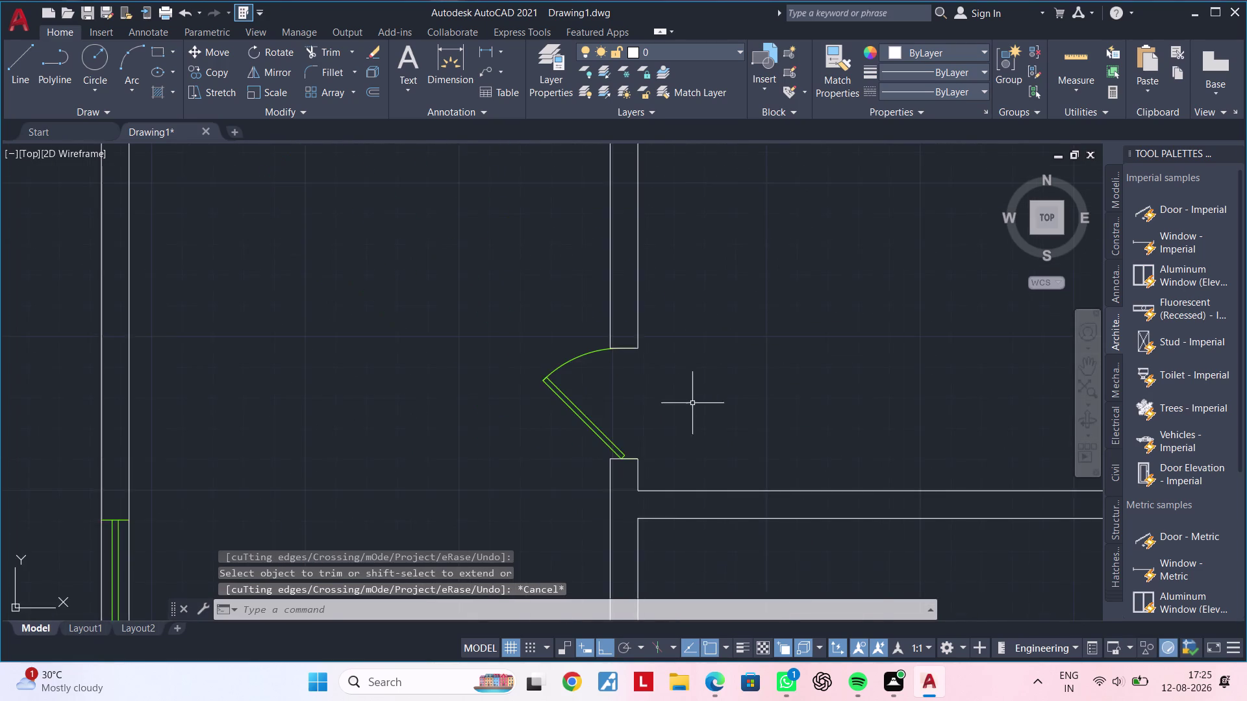
middle_drag(679, 408, 383, 416)
middle_drag(532, 408, 347, 385)
key(Escape)
middle_drag(618, 381, 403, 372)
scroll(up, 3)
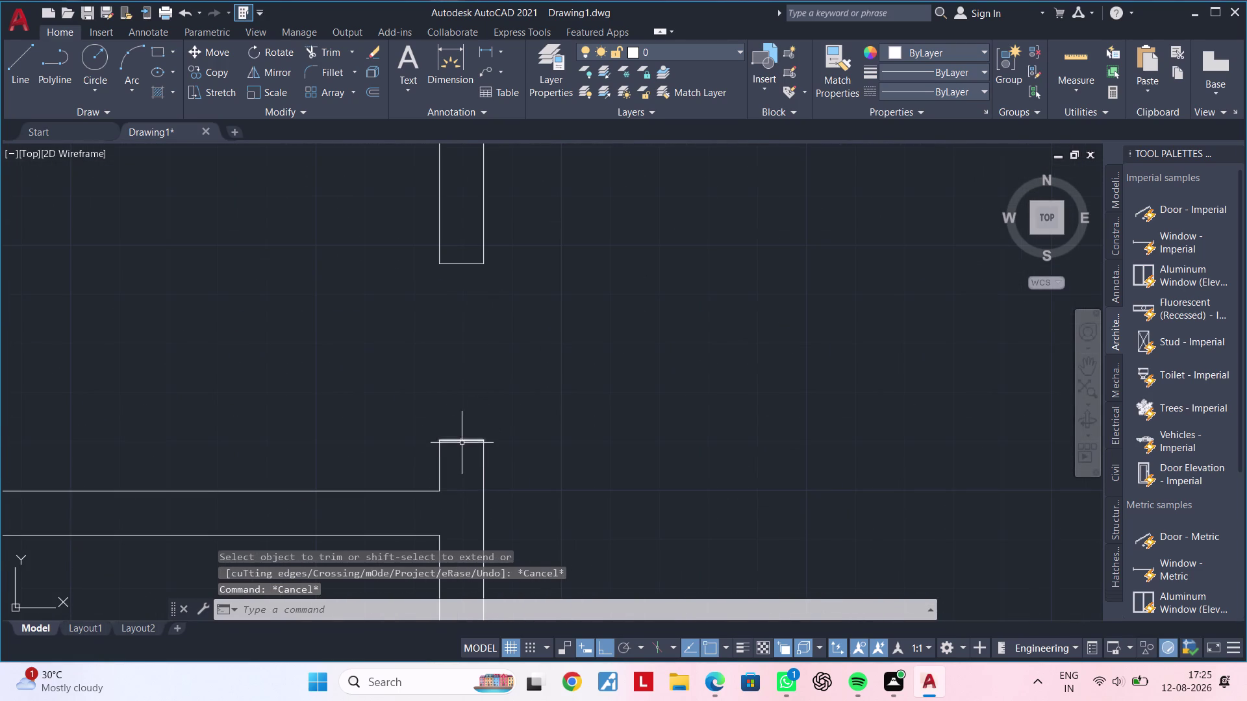
Delete the lower and upper cap lines at the wall gap.
click(461, 441)
key(Delete)
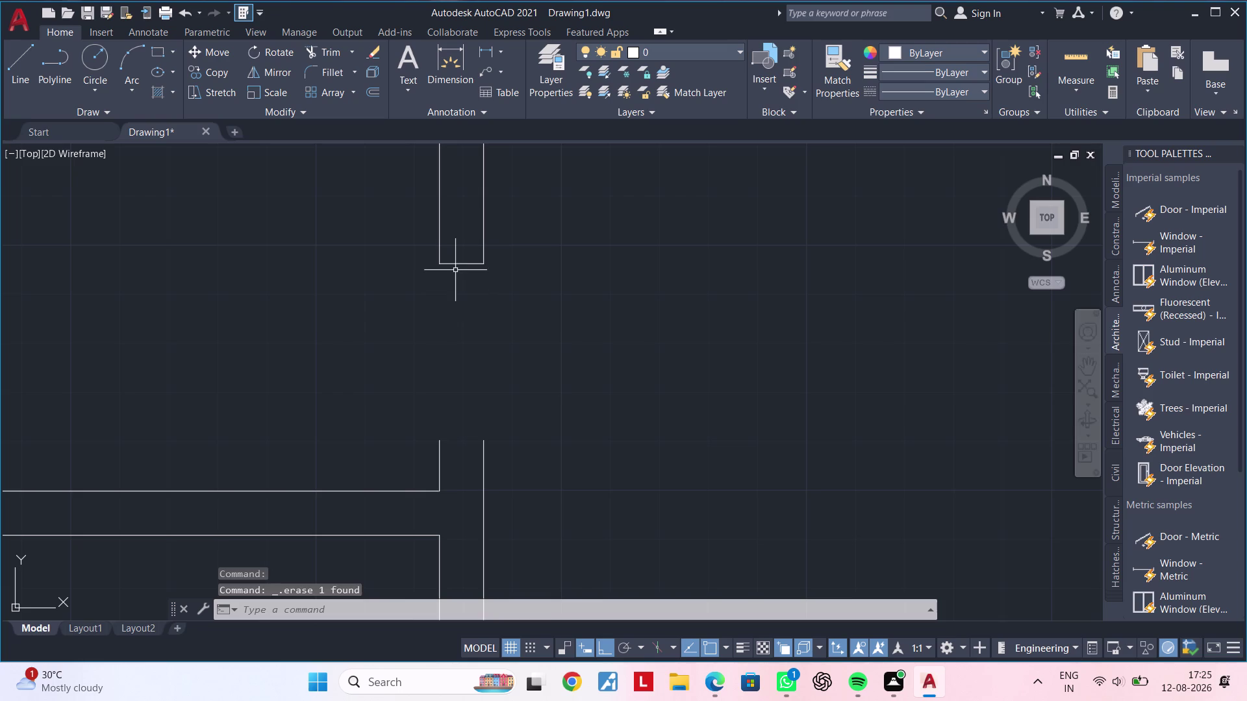
click(457, 263)
key(Delete)
click(484, 239)
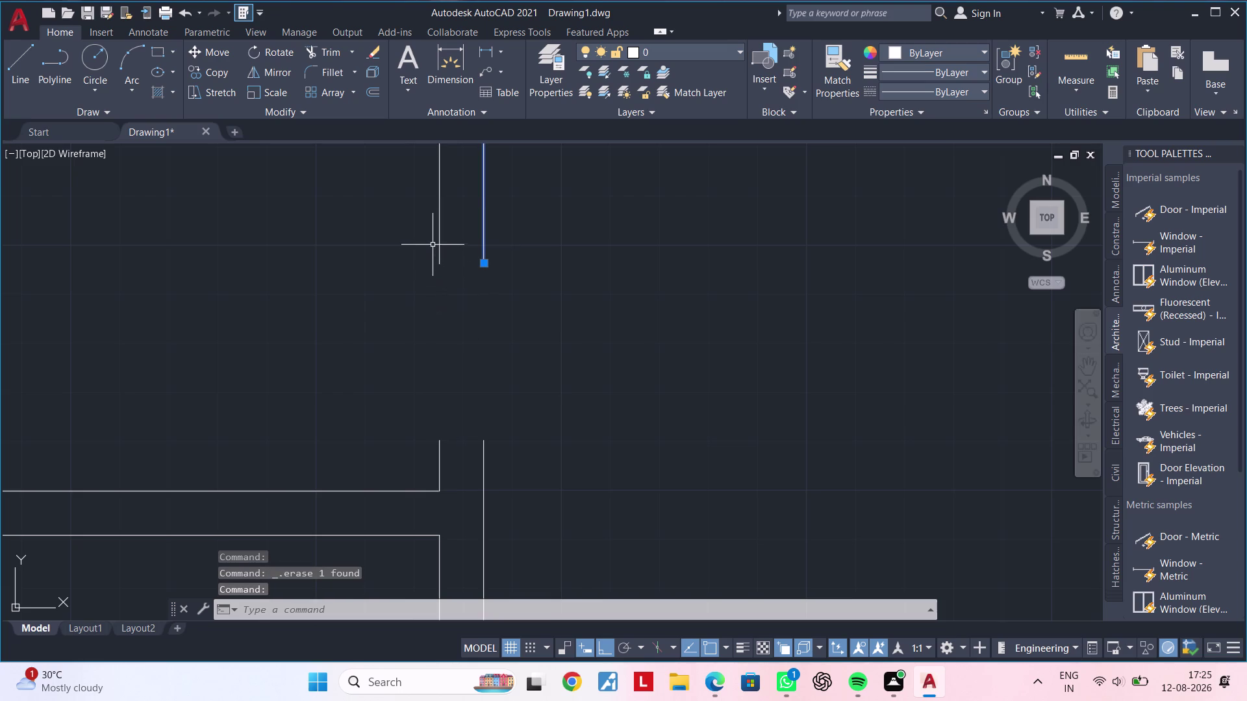
key(Escape)
key(Escape)
key(Escape)
key(Escape)
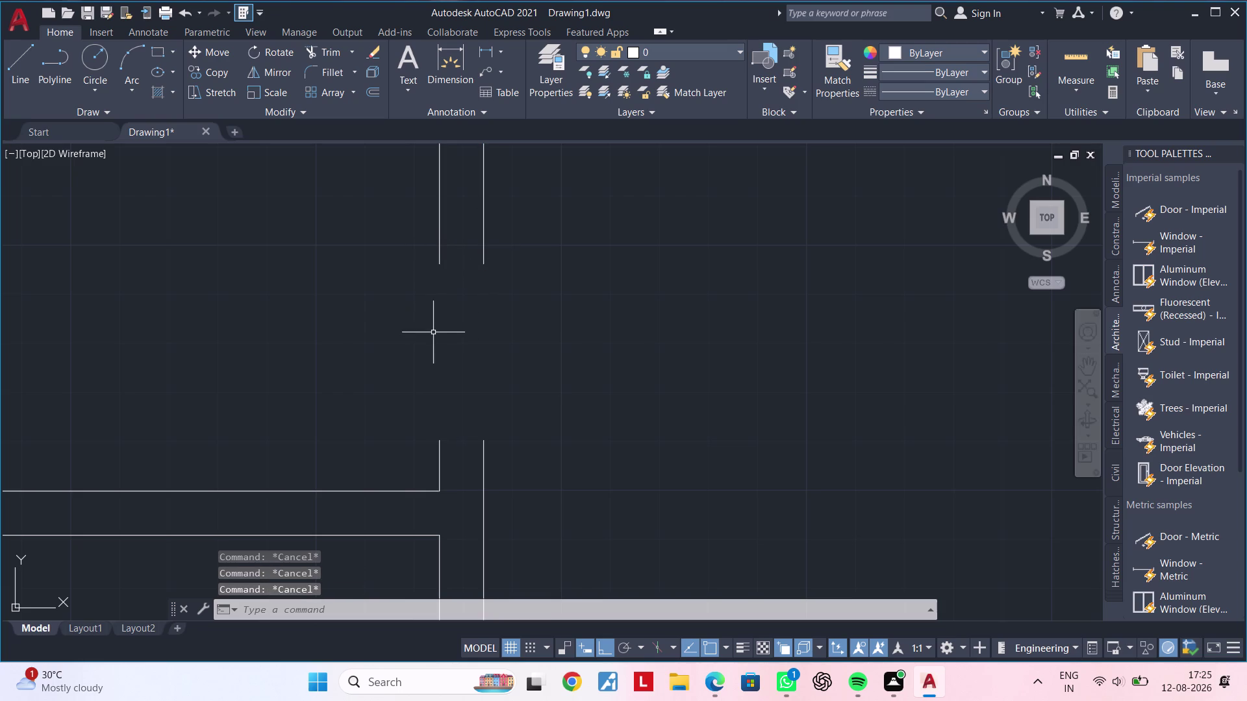
Try grip-stretching the left wall line downward, then cancel.
click(439, 245)
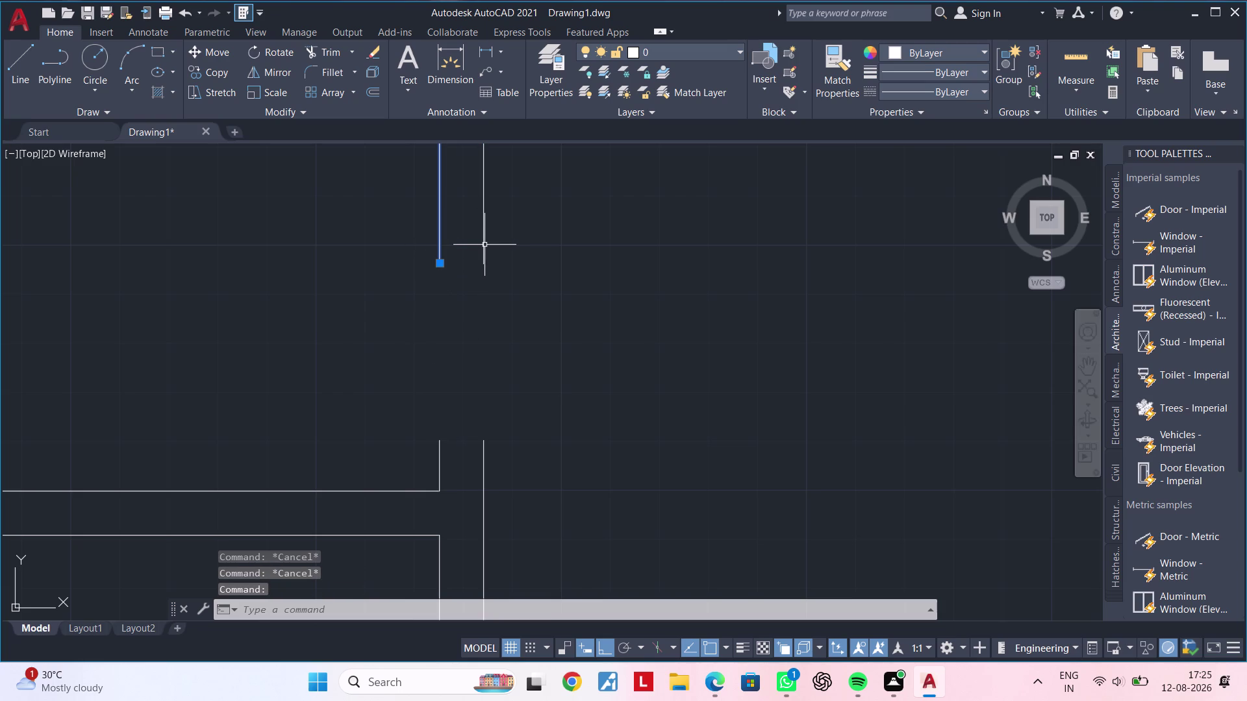
click(484, 245)
click(438, 262)
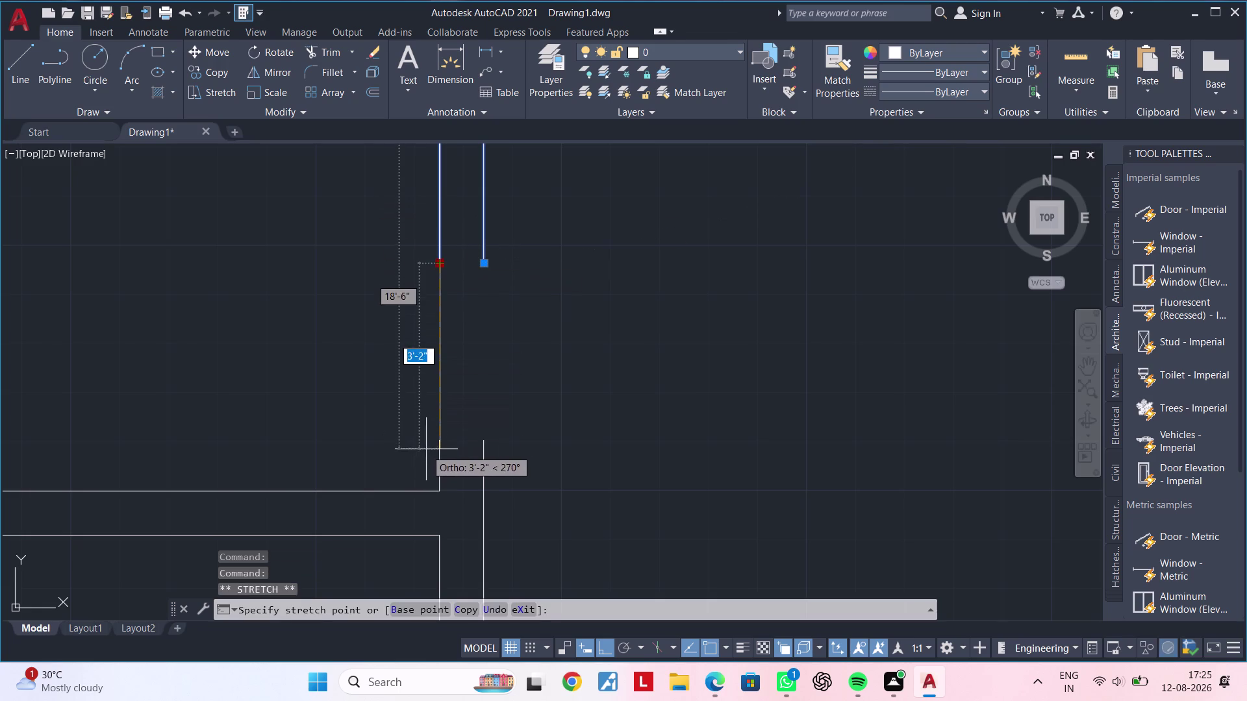
key(Escape)
key(Escape)
key(Escape)
key(Escape)
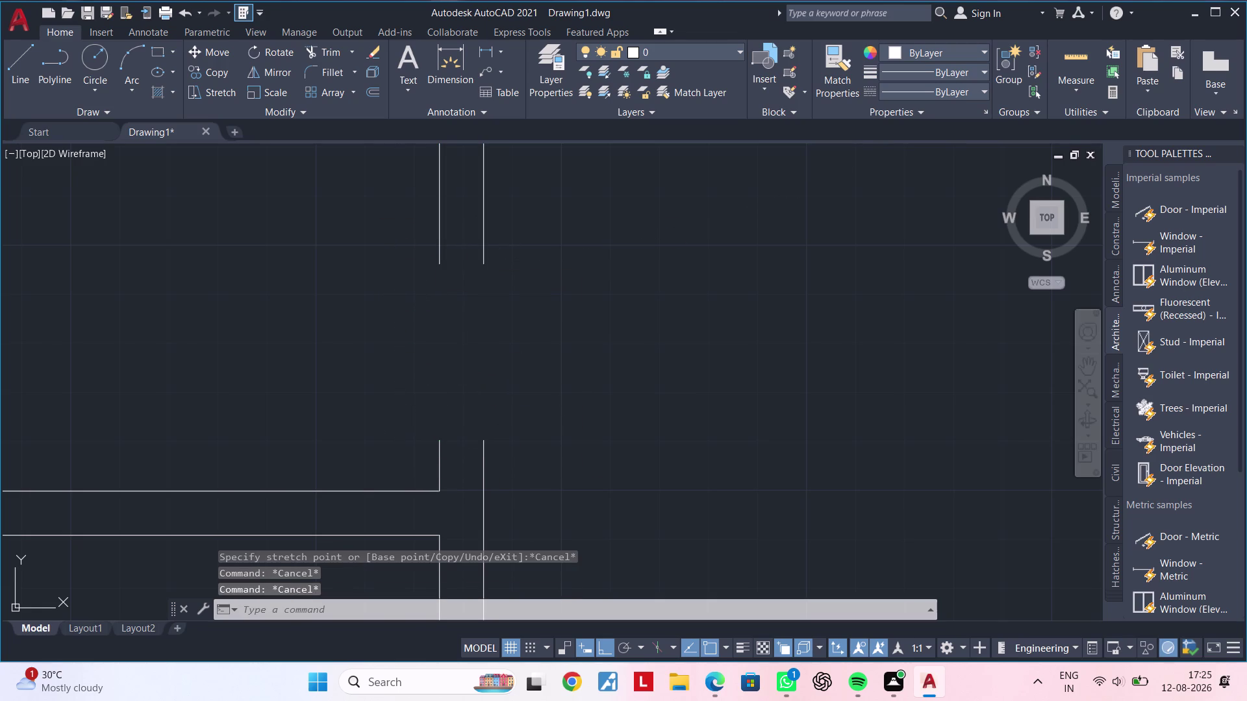
Attempt to extend the wall ends across the gap with EXTEND, which fails.
key(e)
key(x)
key(space)
drag(513, 444, 427, 439)
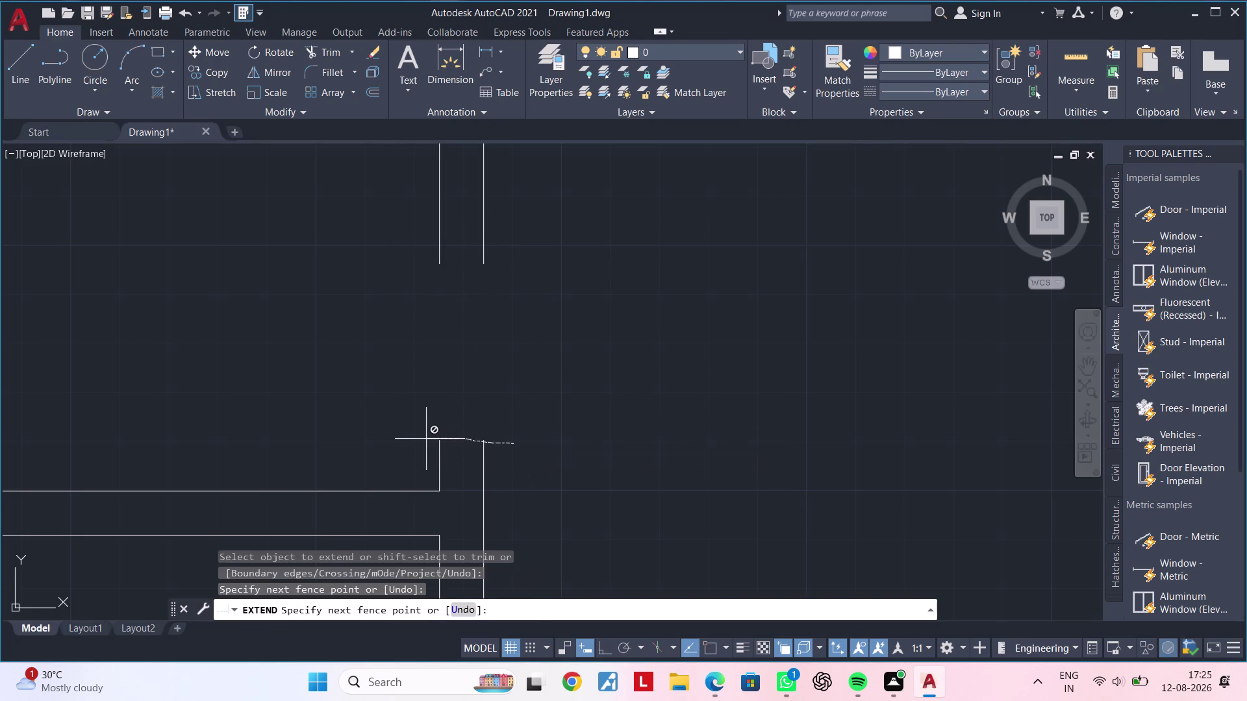
drag(426, 439, 423, 440)
drag(424, 449, 533, 451)
drag(496, 233, 474, 233)
drag(474, 233, 451, 232)
drag(423, 235, 439, 235)
click(440, 240)
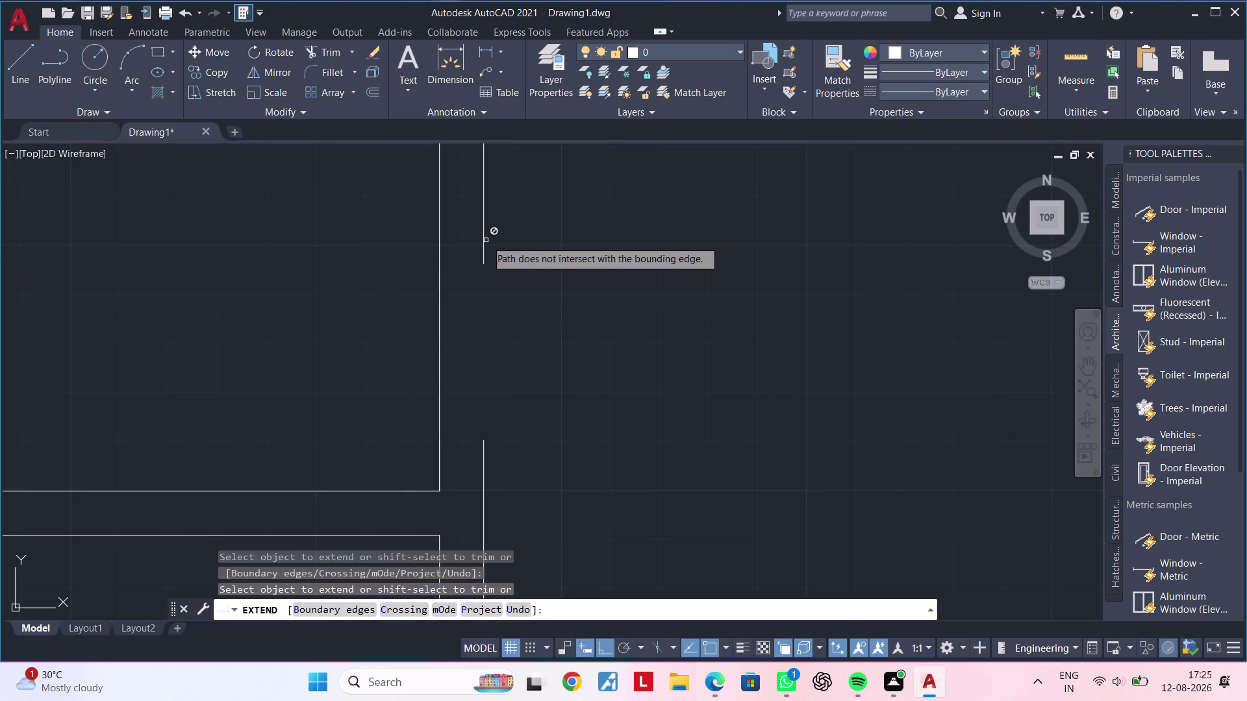
click(484, 243)
key(Escape)
key(Escape)
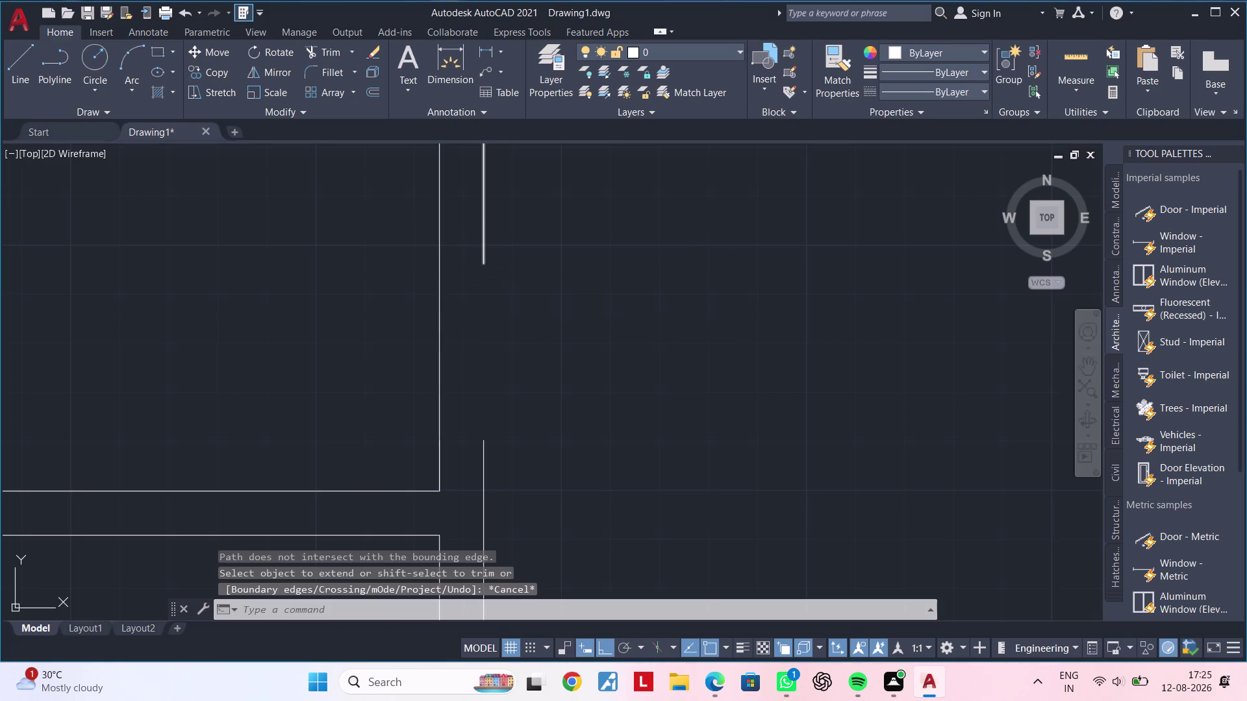
Restart EXTEND, cancel it, and pan out to the surrounding rooms.
key(Escape)
key(Escape)
key(e)
key(x)
key(space)
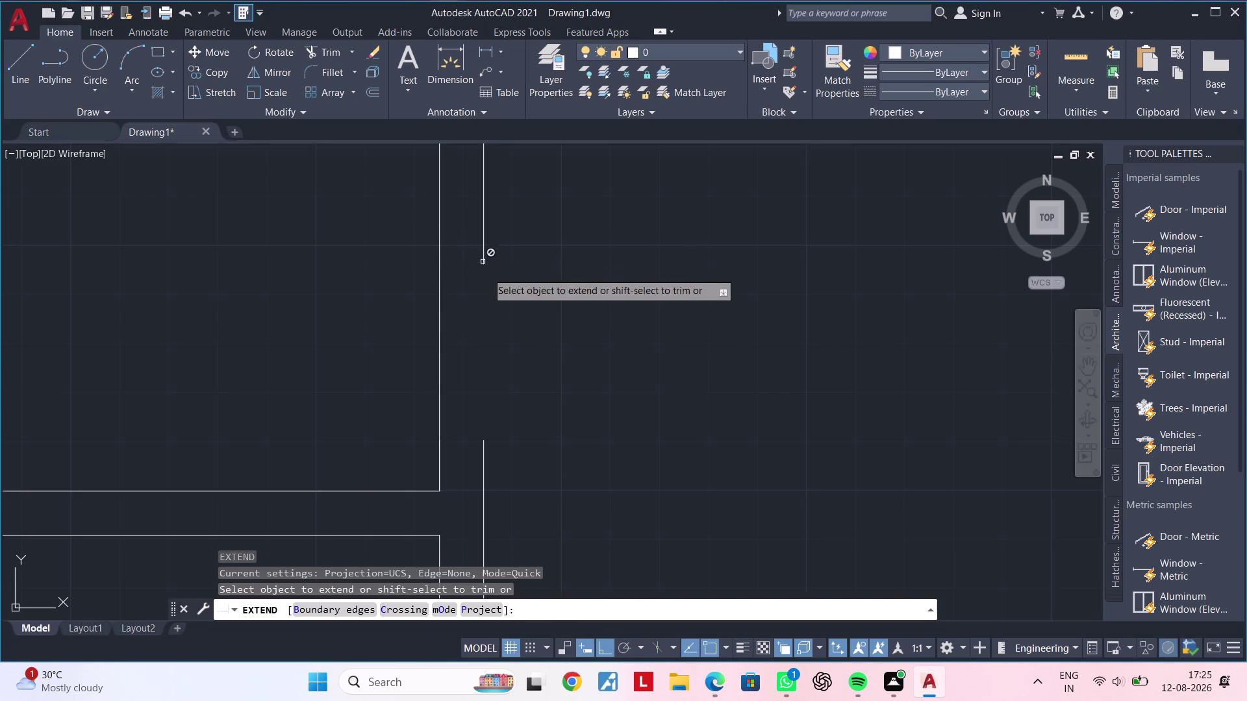
key(Escape)
key(Escape)
scroll(down, 3)
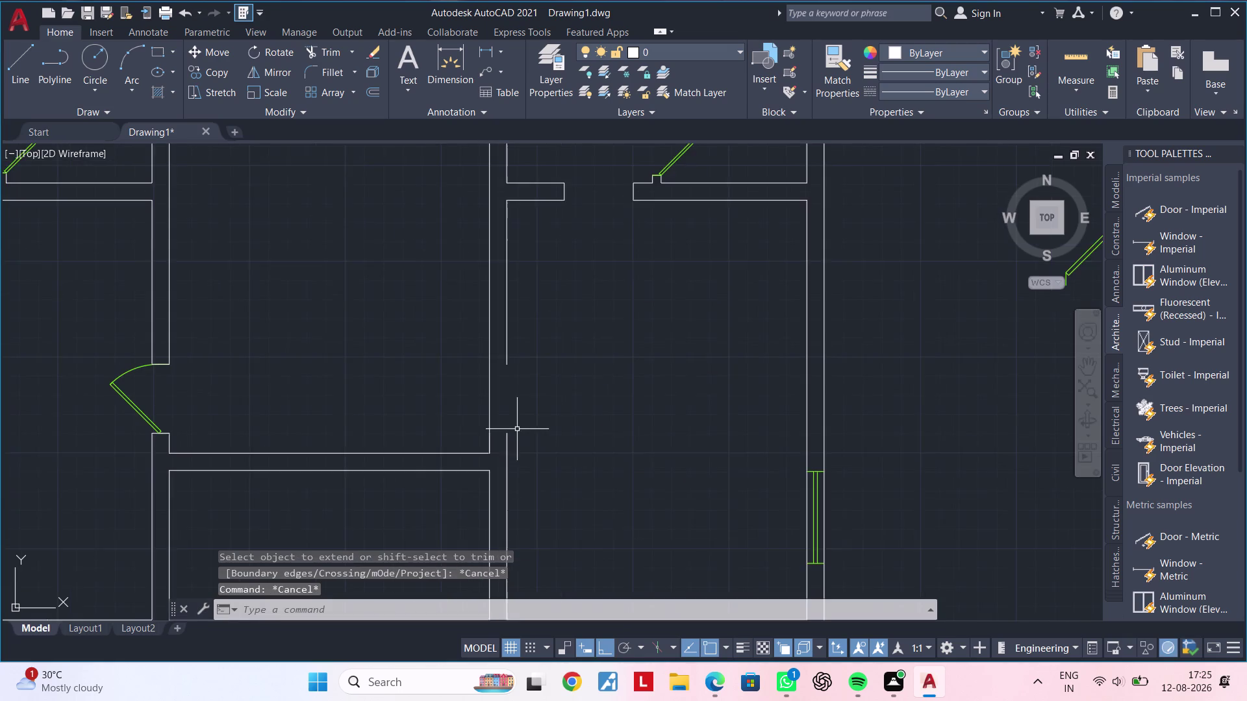
middle_drag(510, 429, 451, 444)
Select the wall line above the gap, then re-centre the view on the gap.
click(449, 350)
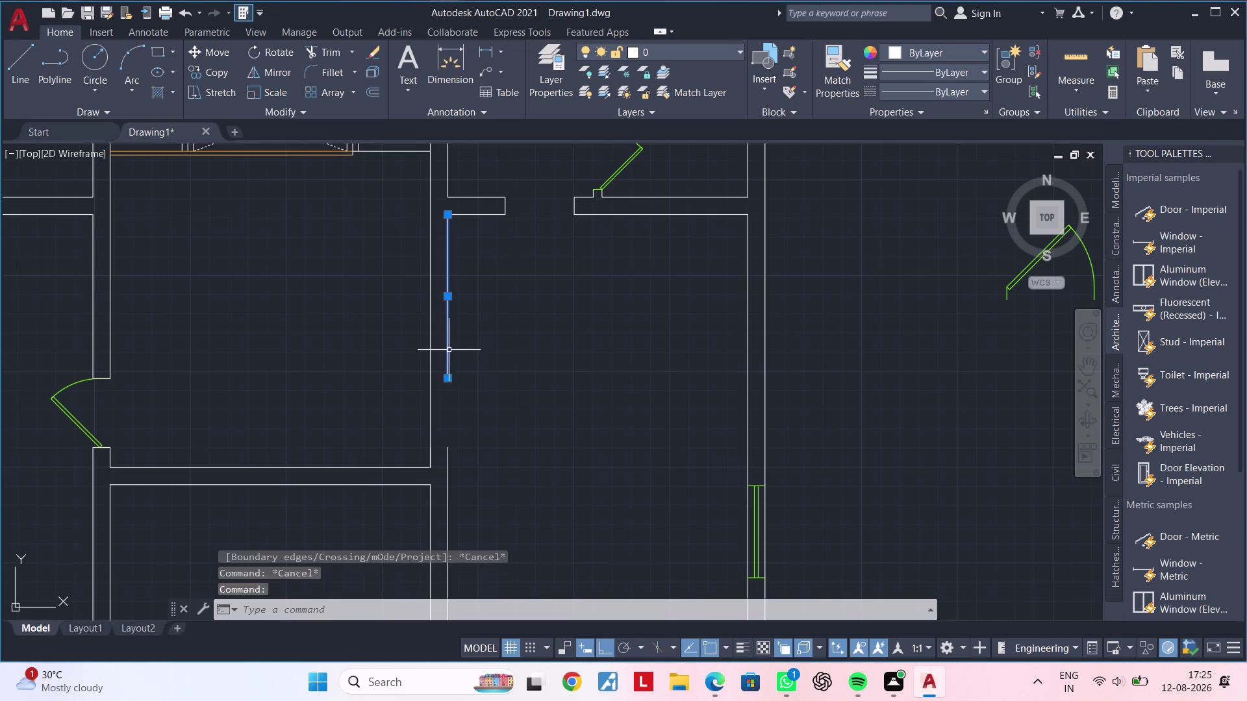
key(Escape)
key(Escape)
key(Escape)
scroll(down, 3)
middle_drag(469, 372, 445, 280)
key(Escape)
middle_drag(446, 278, 427, 346)
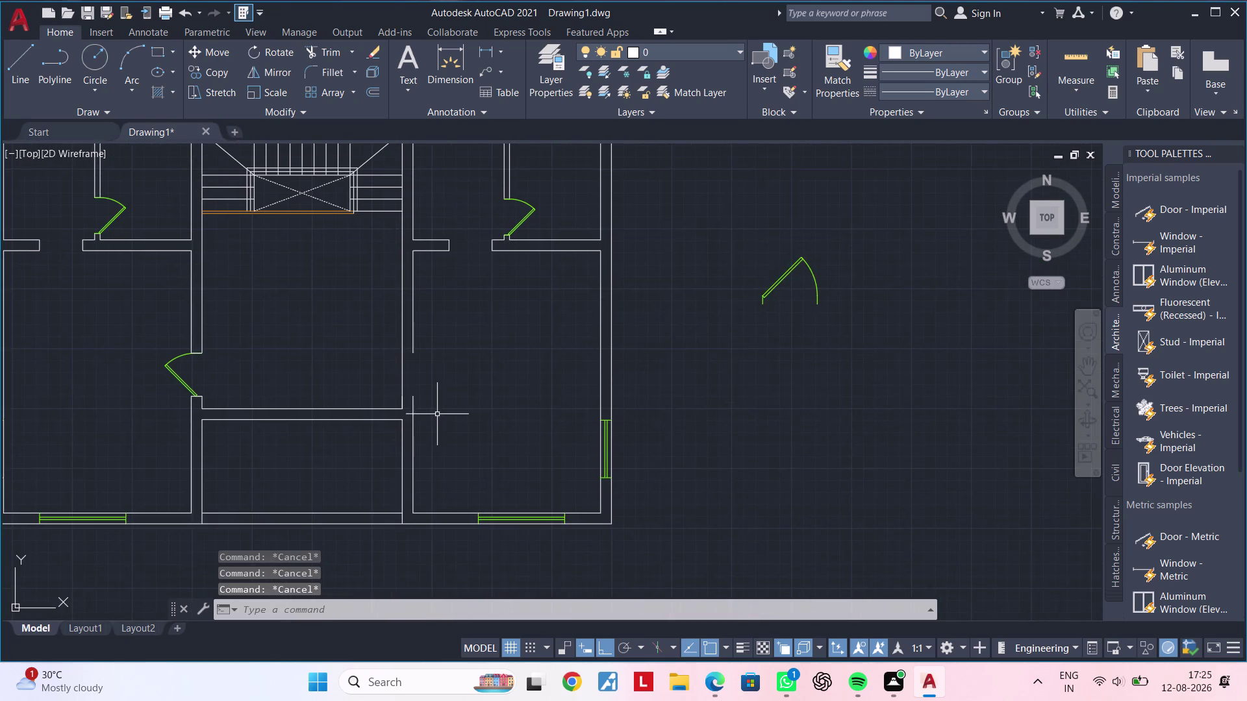
middle_drag(436, 415, 397, 433)
scroll(up, 3)
middle_drag(401, 418, 420, 422)
key(Escape)
key(Escape)
Try EXTEND once more, cancel, and pan to the other wall gap.
key(e)
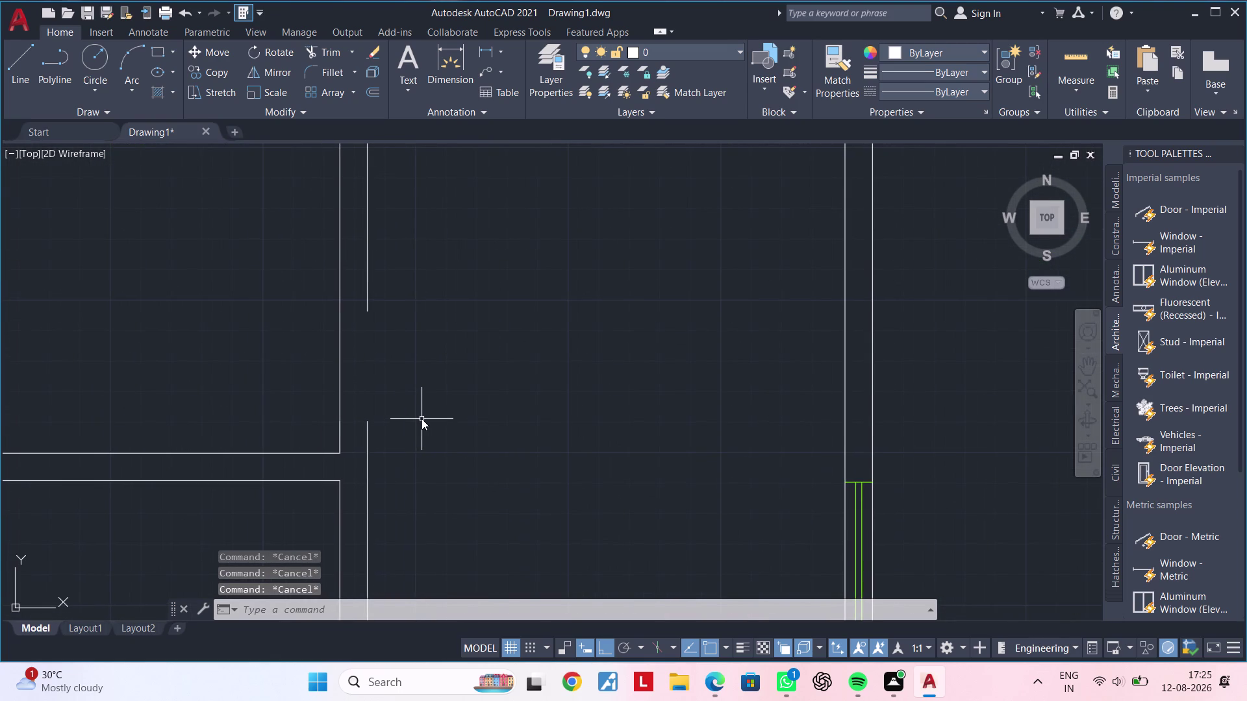
text(X)
key(space)
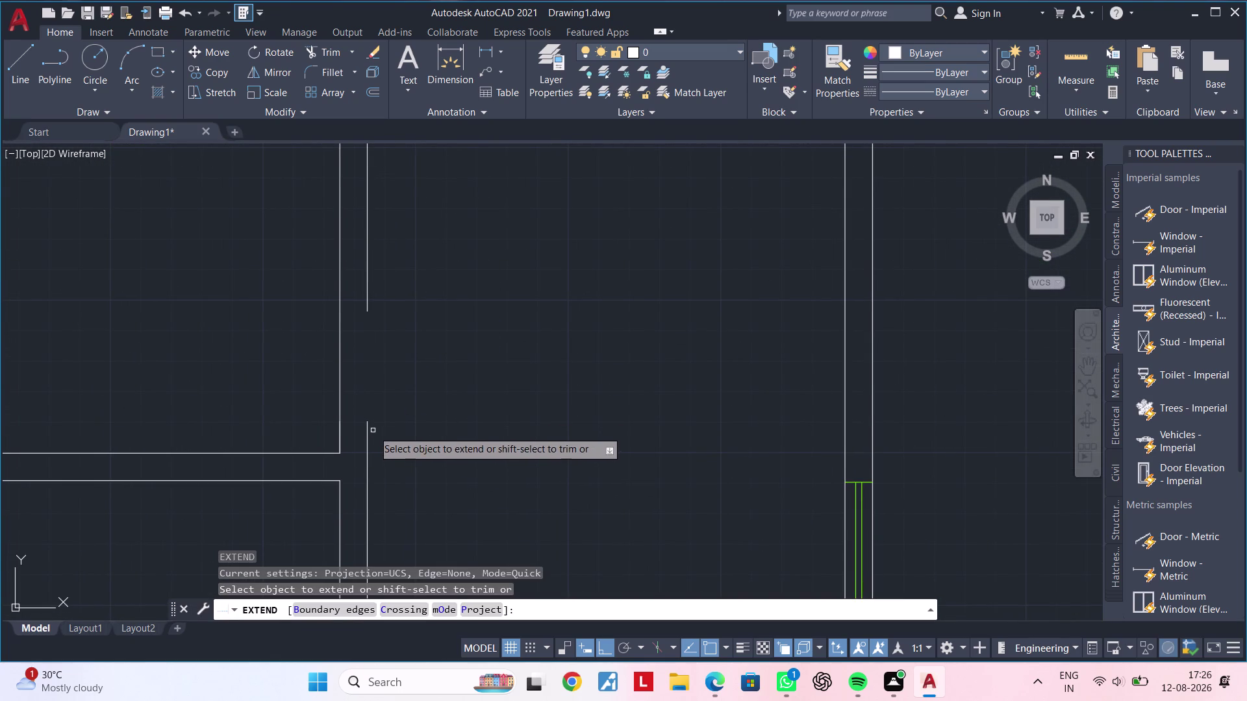
key(Escape)
key(Escape)
key(Escape)
key(Escape)
key(Escape)
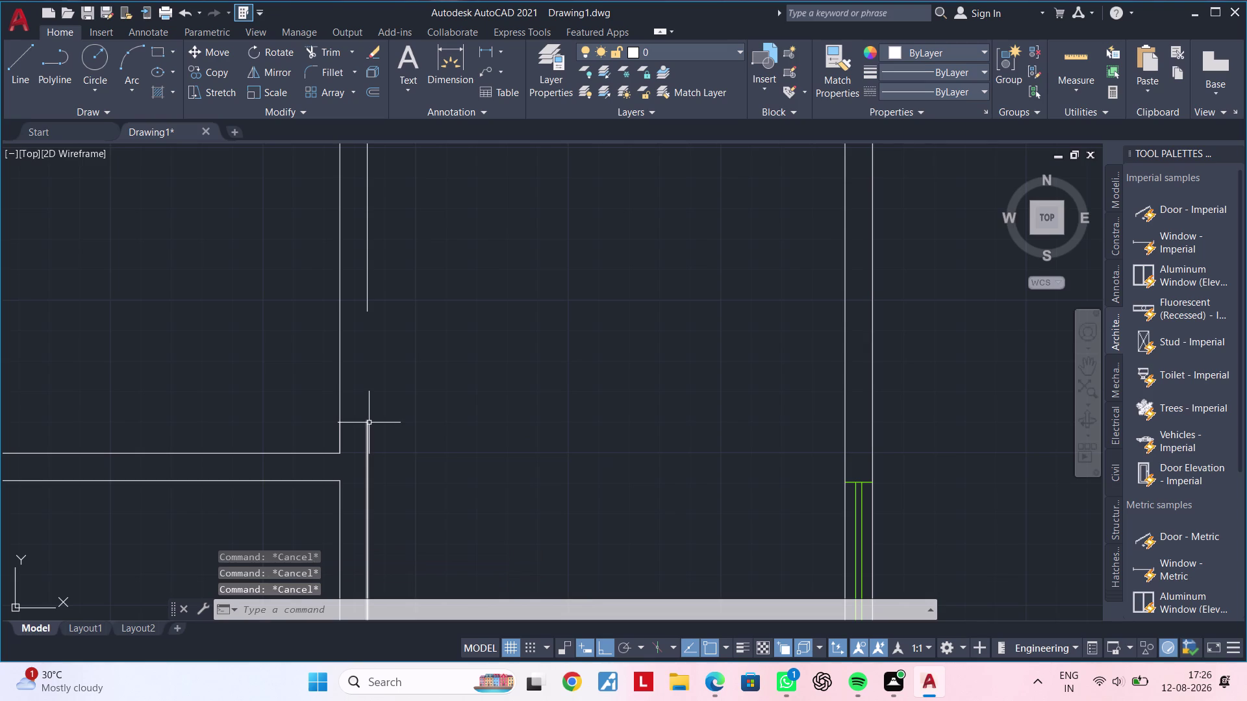
key(Escape)
key(Escape)
key(Escape)
scroll(down, 3)
middle_drag(390, 448, 384, 418)
scroll(up, 3)
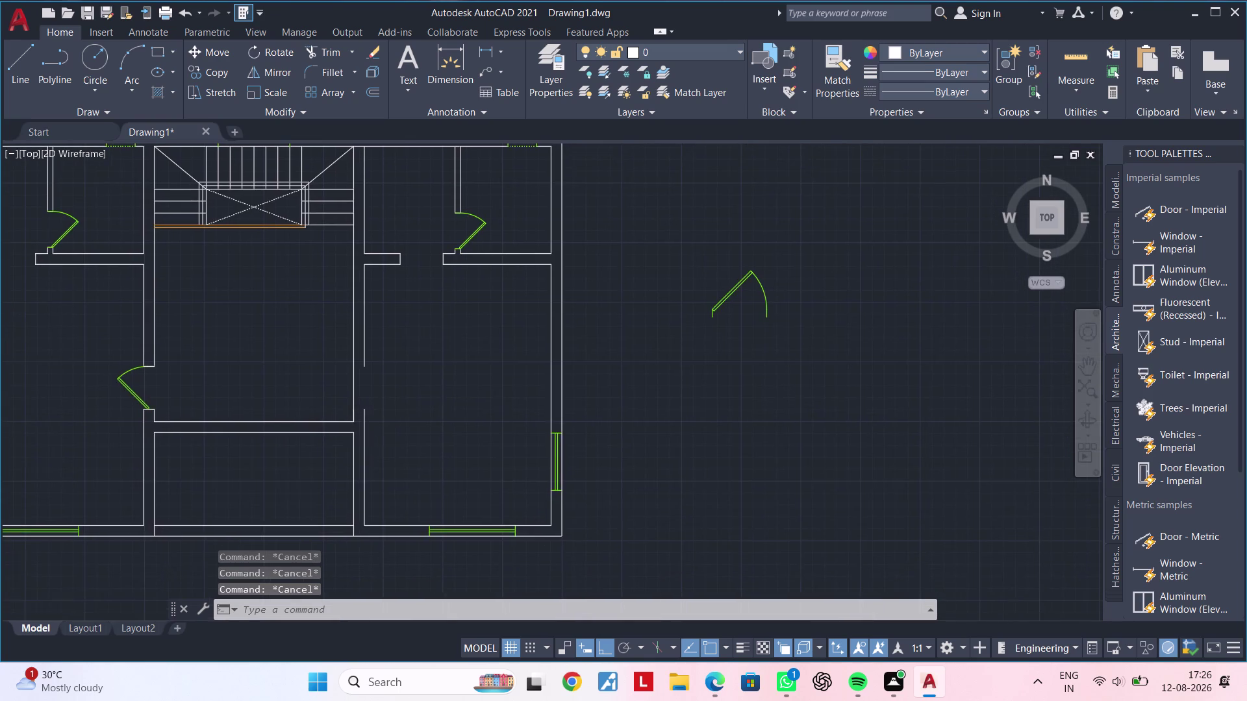
Erase the leftover short wall line and stretch the wall line down to the lower wall.
click(357, 440)
key(Delete)
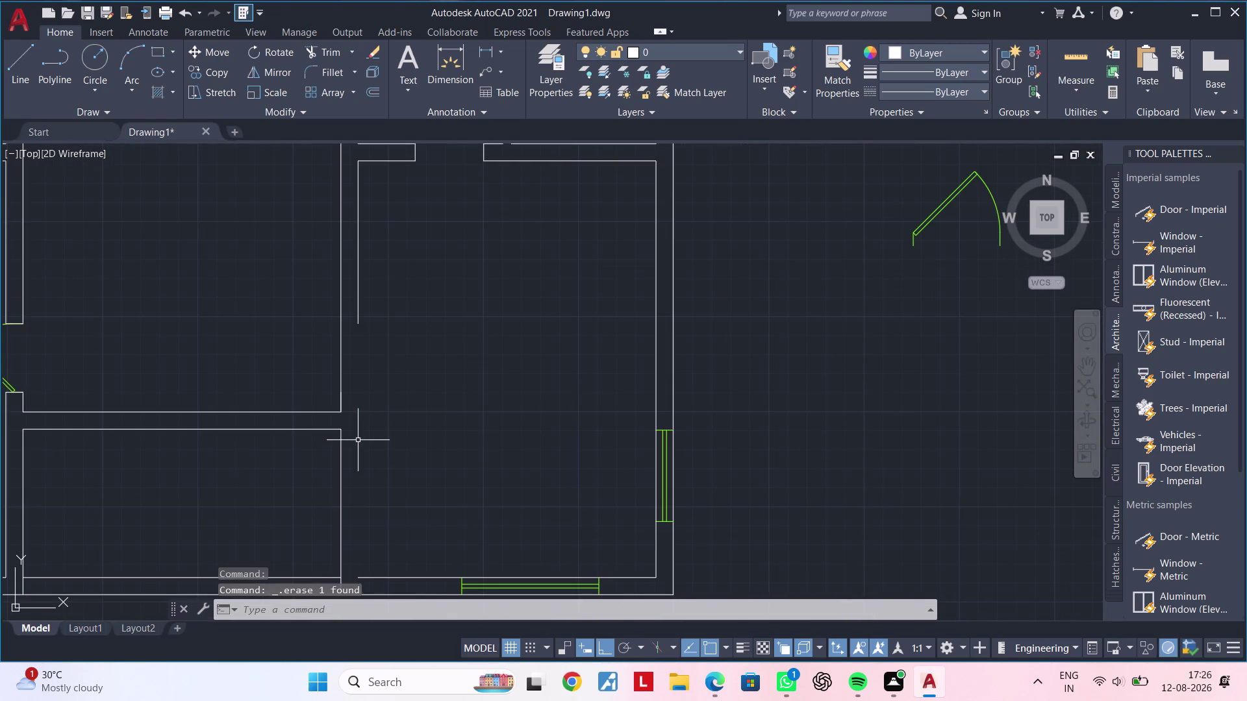
click(359, 312)
click(360, 327)
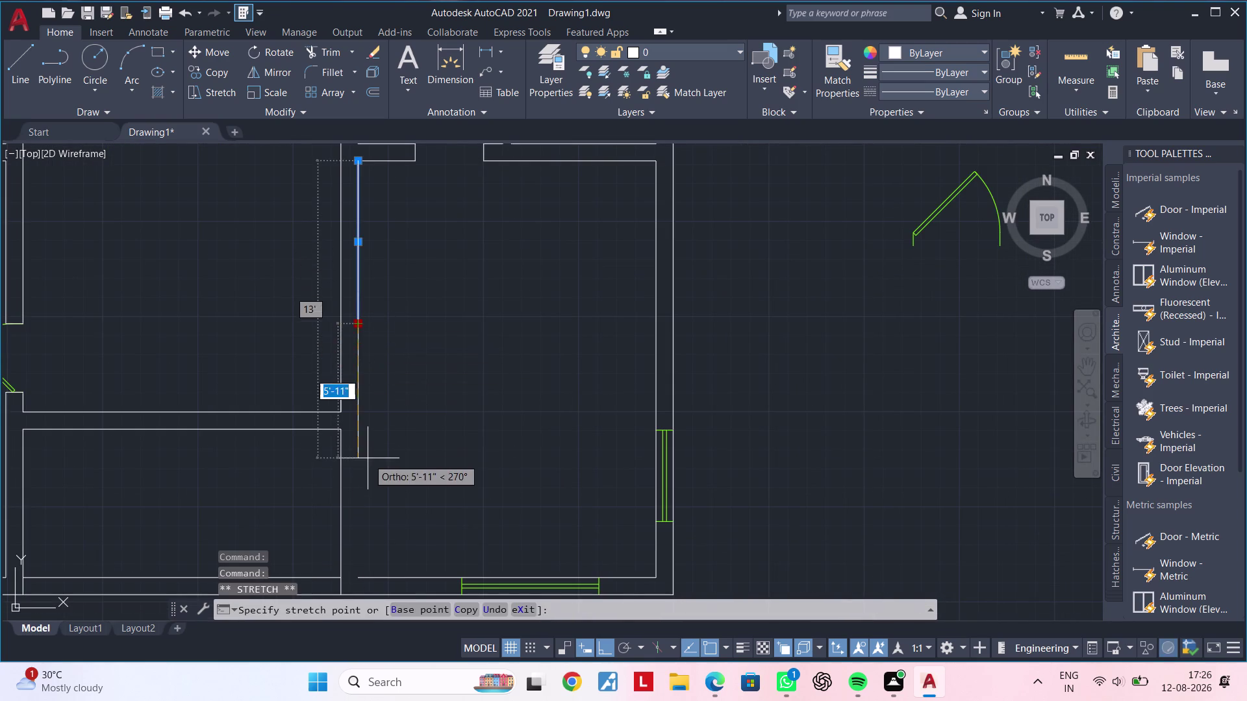
middle_drag(367, 459, 369, 339)
click(359, 457)
key(Escape)
key(Escape)
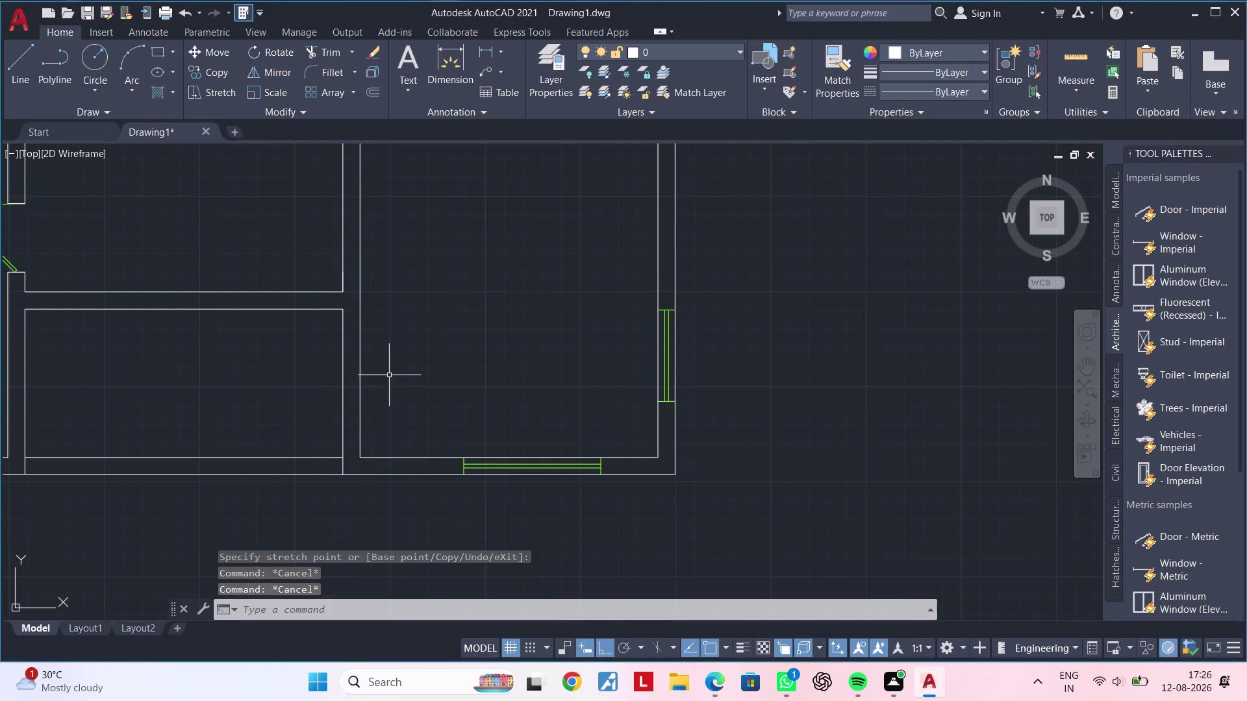
Zoom out to check the closed wall and clear the selection.
scroll(down, 3)
middle_drag(392, 372, 371, 475)
key(Escape)
key(Escape)
key(Escape)
key(Escape)
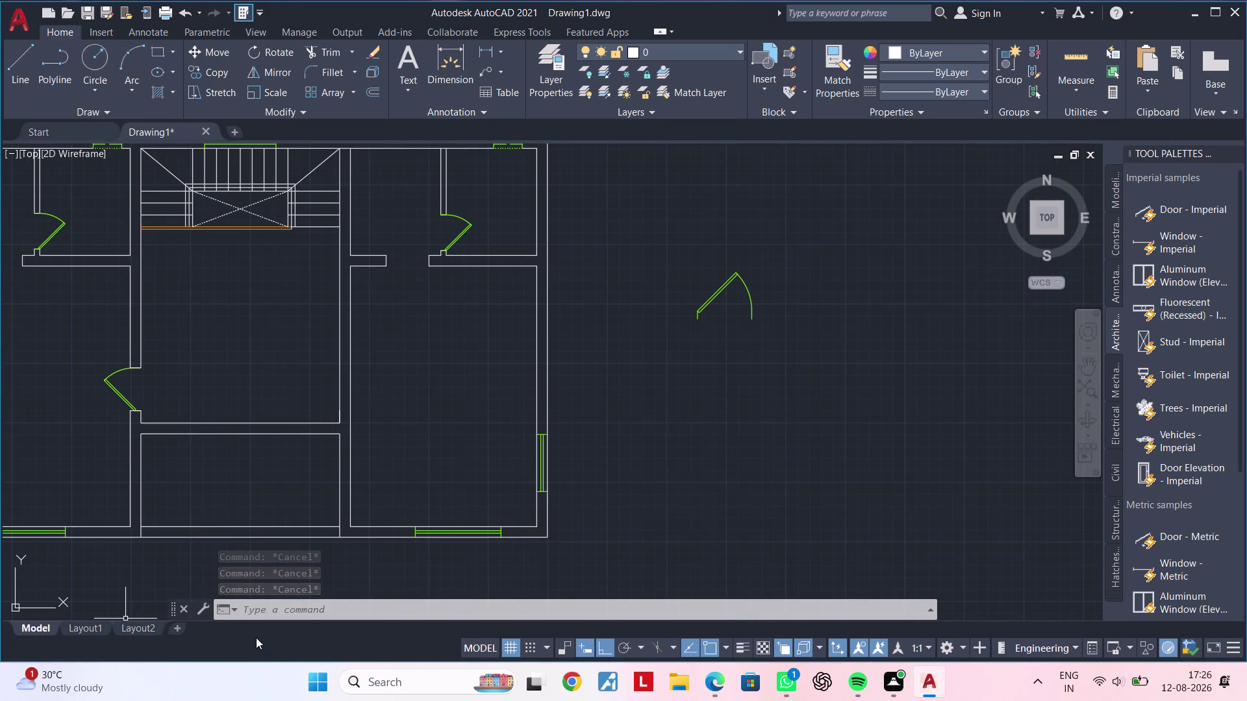
middle_drag(254, 653, 235, 700)
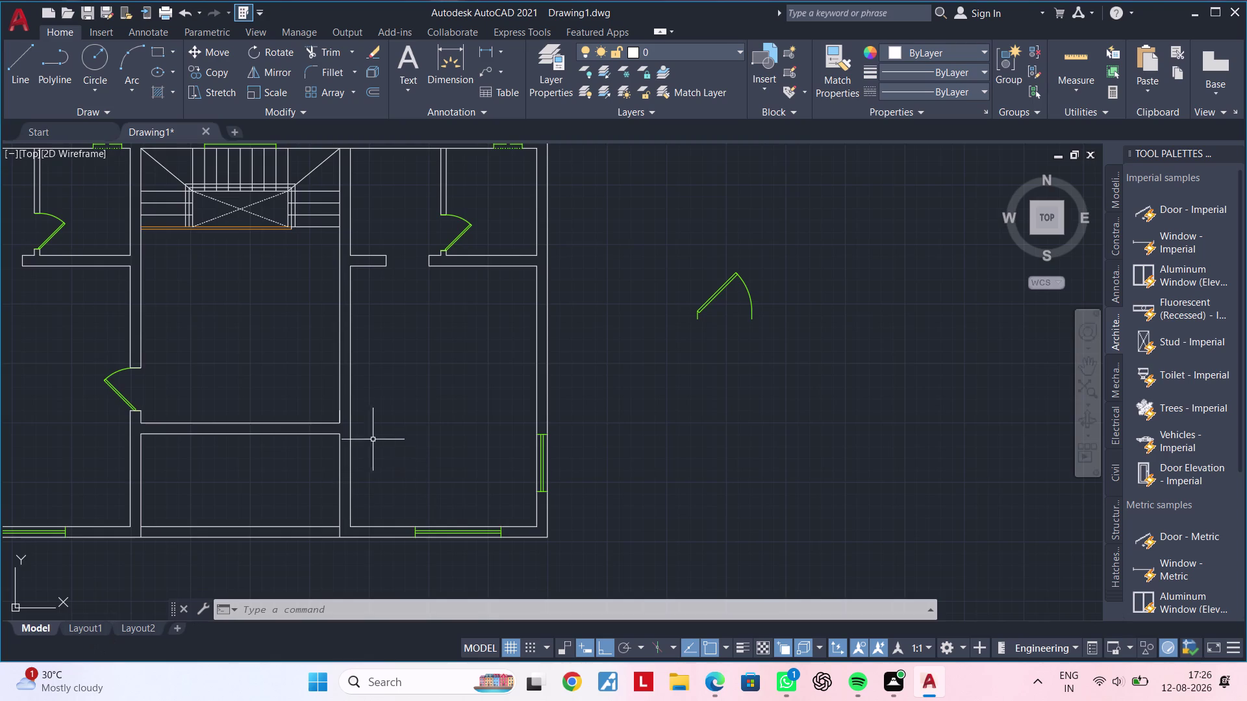
middle_drag(377, 436, 628, 491)
key(Escape)
key(Escape)
key(Escape)
middle_drag(507, 450, 428, 459)
key(Escape)
key(Escape)
key(Escape)
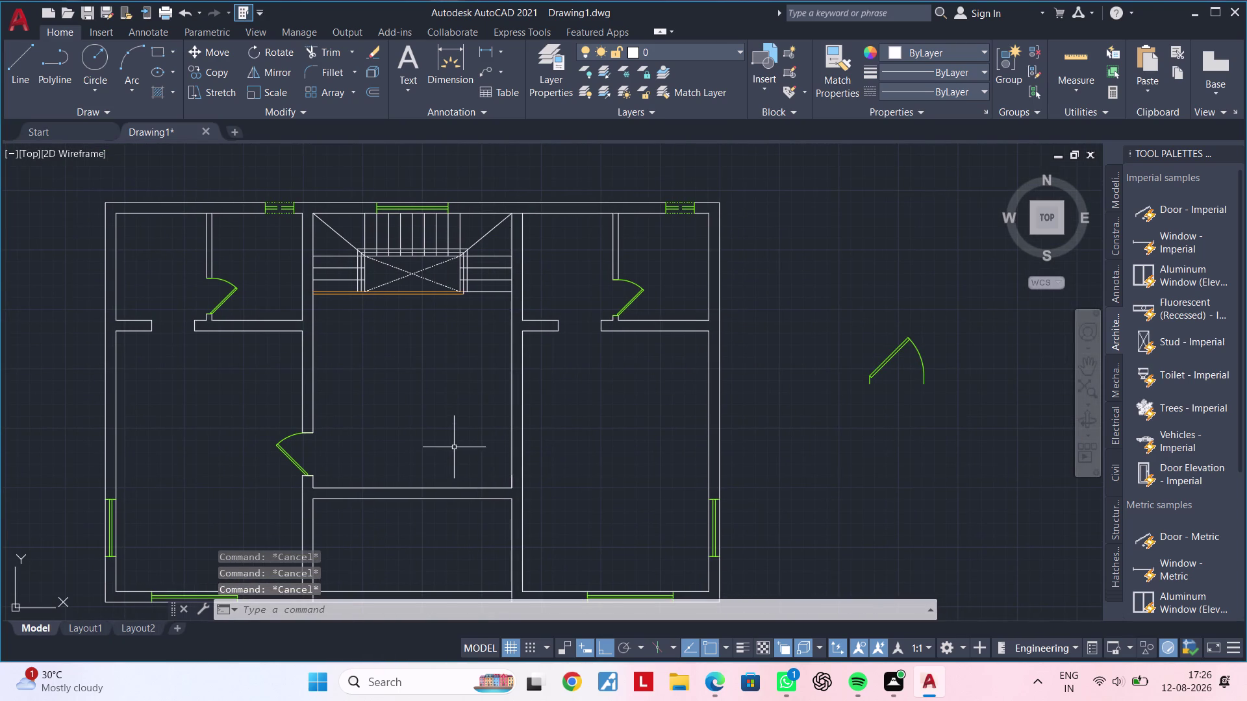
middle_drag(452, 446, 466, 397)
key(Escape)
key(Escape)
key(Escape)
middle_drag(464, 400, 472, 433)
key(Escape)
key(Escape)
key(Escape)
key(Escape)
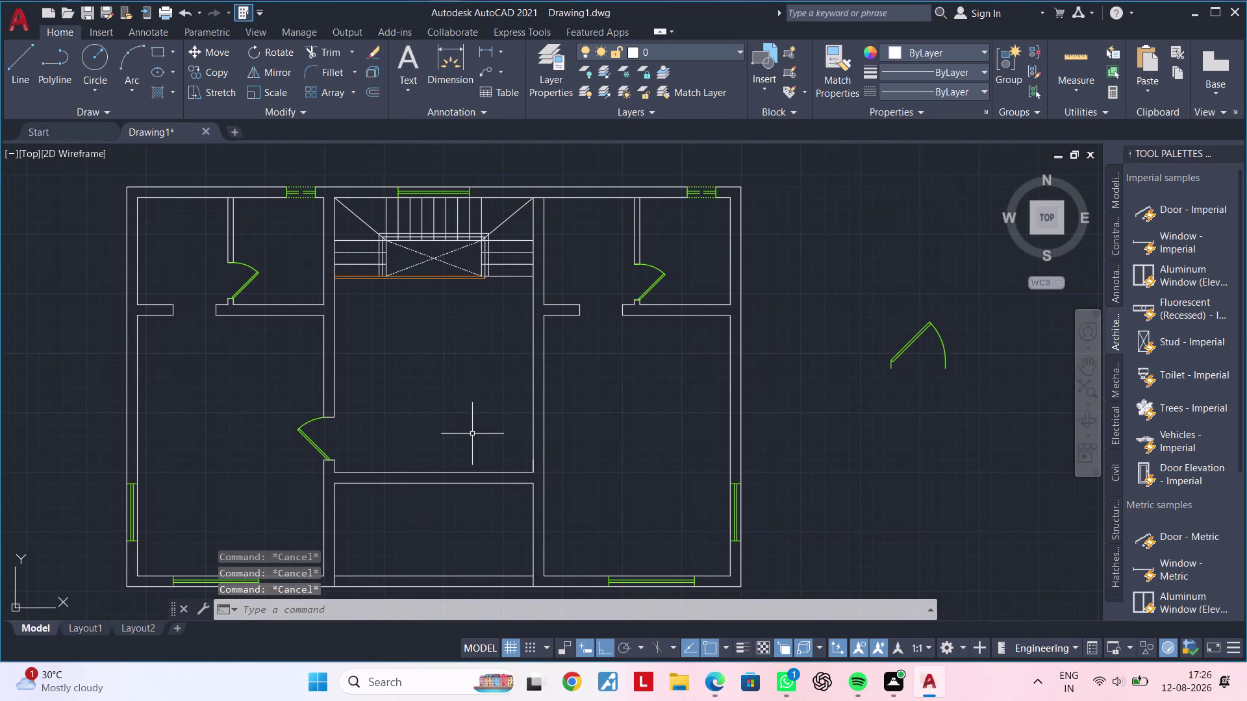
key(Escape)
key(Escape)
key(Escape)
key(Escape)
middle_drag(464, 407, 464, 386)
key(Escape)
key(Escape)
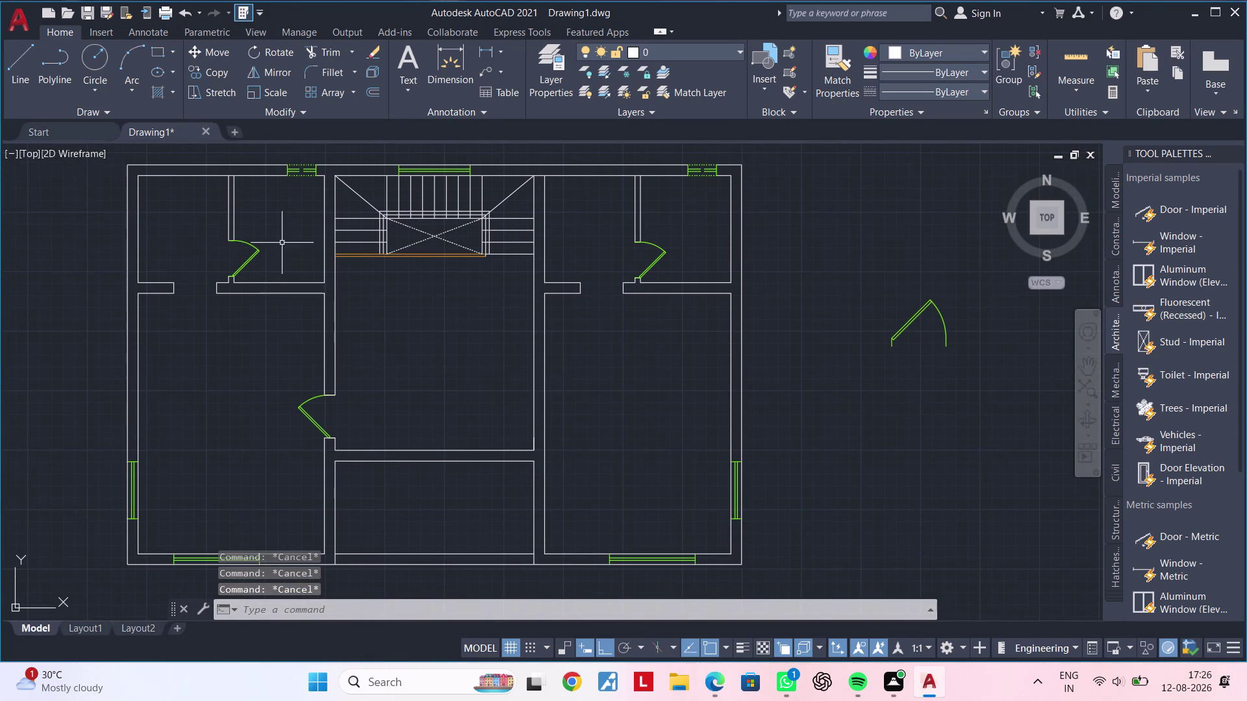
click(283, 229)
click(248, 261)
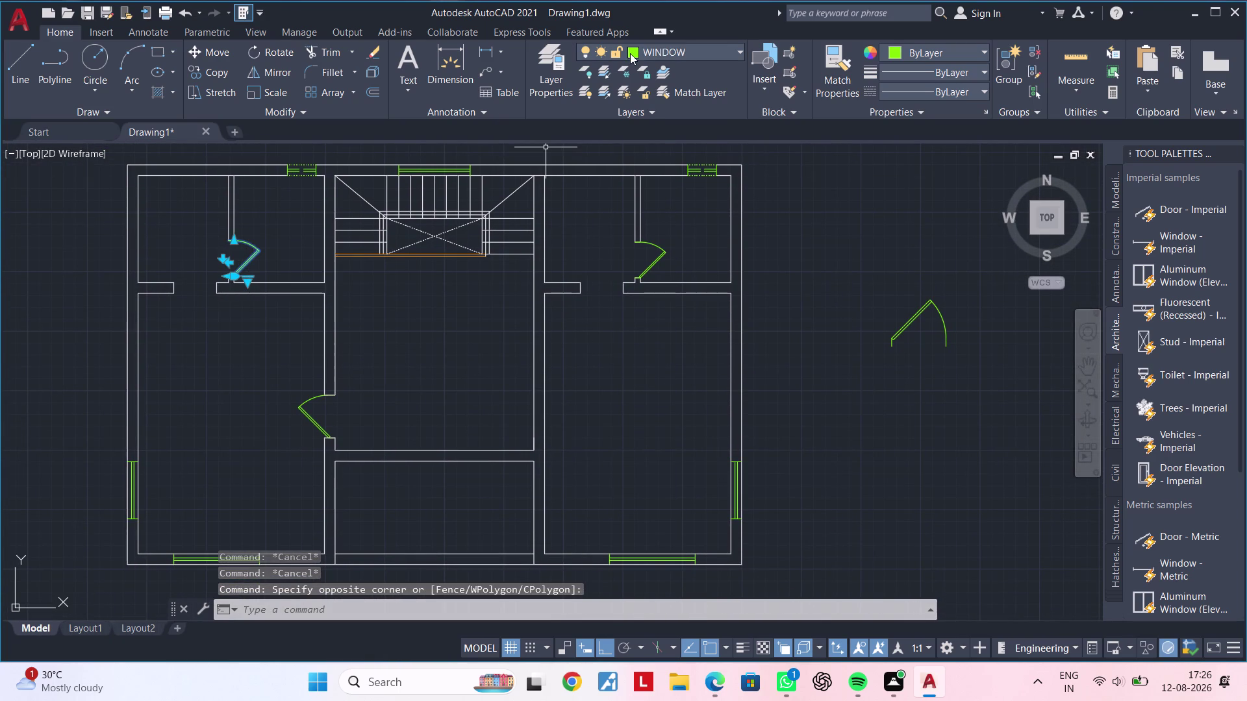
click(719, 53)
key(Escape)
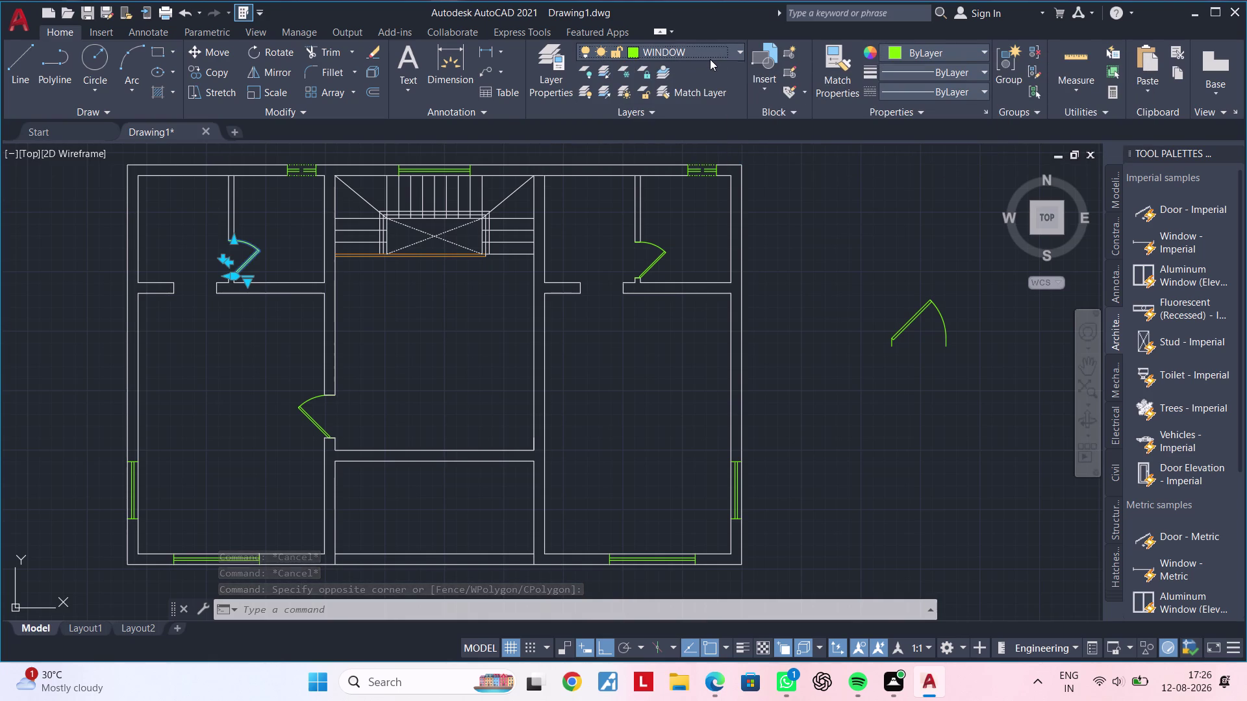
key(Escape)
key(Escape)
key(Escape)
key(Escape)
key(Escape)
key(Escape)
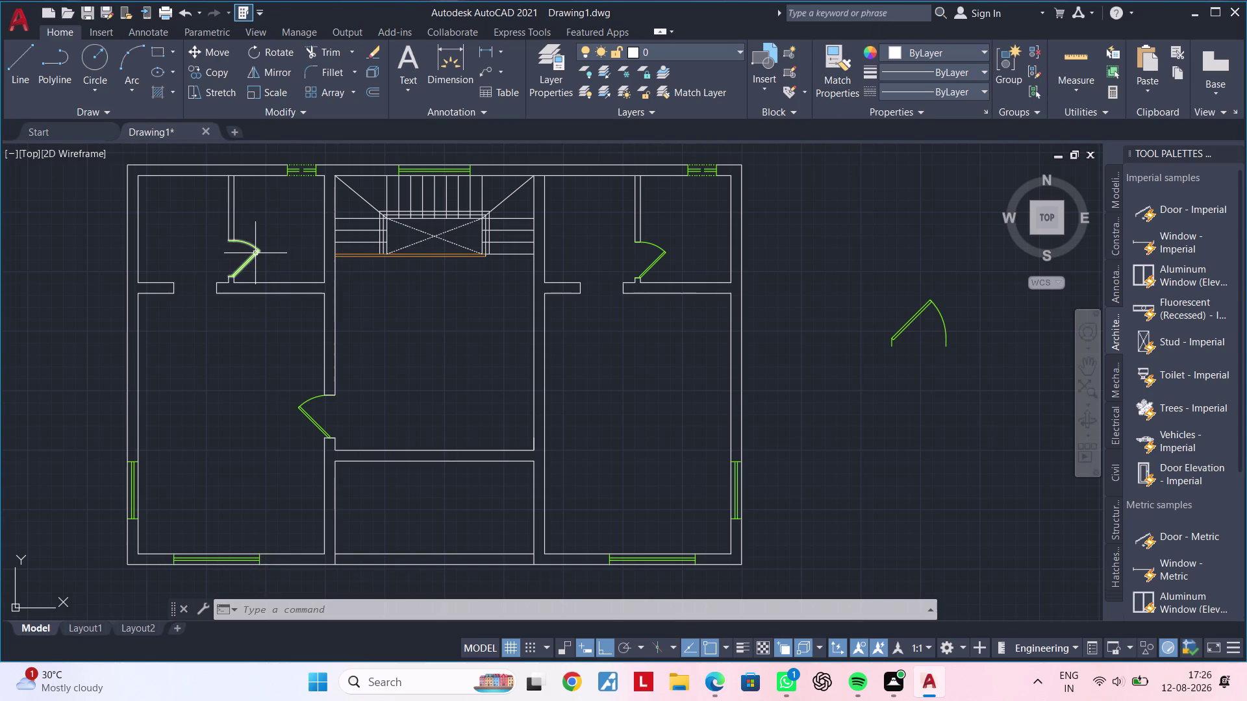
click(558, 69)
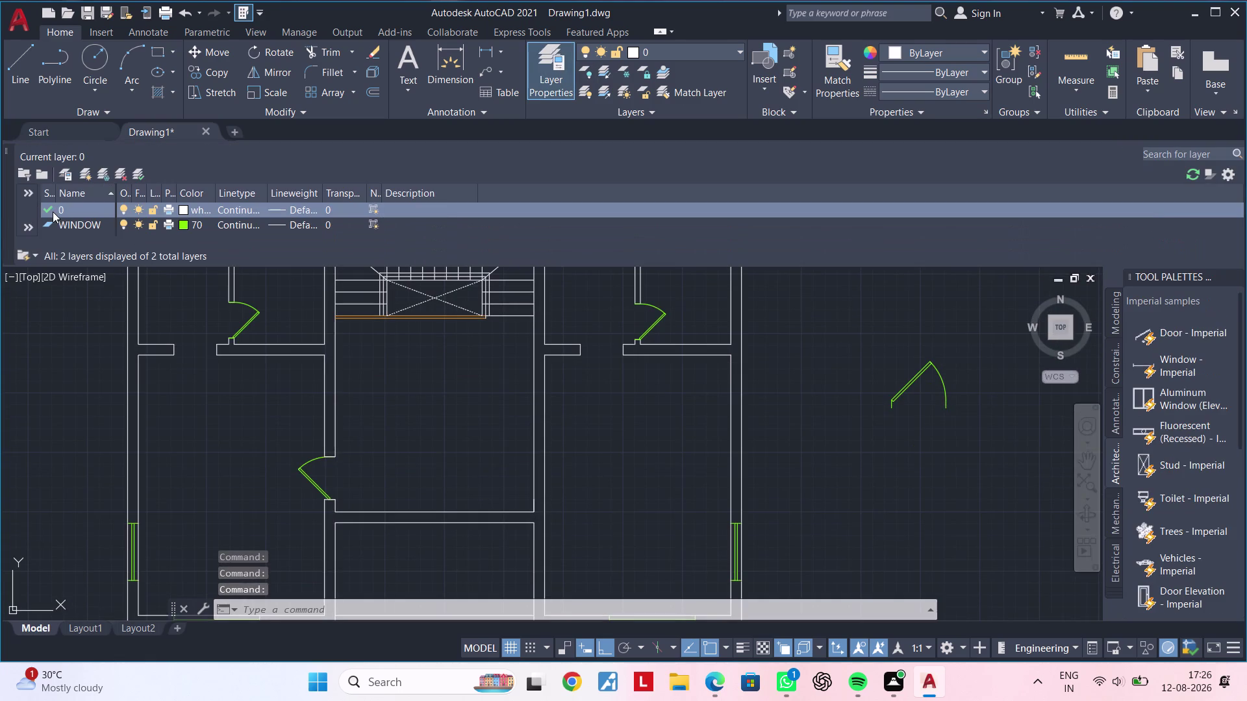
Create a new layer and name it DOORS.
click(86, 177)
drag(96, 224, 61, 229)
key(BackSpace)
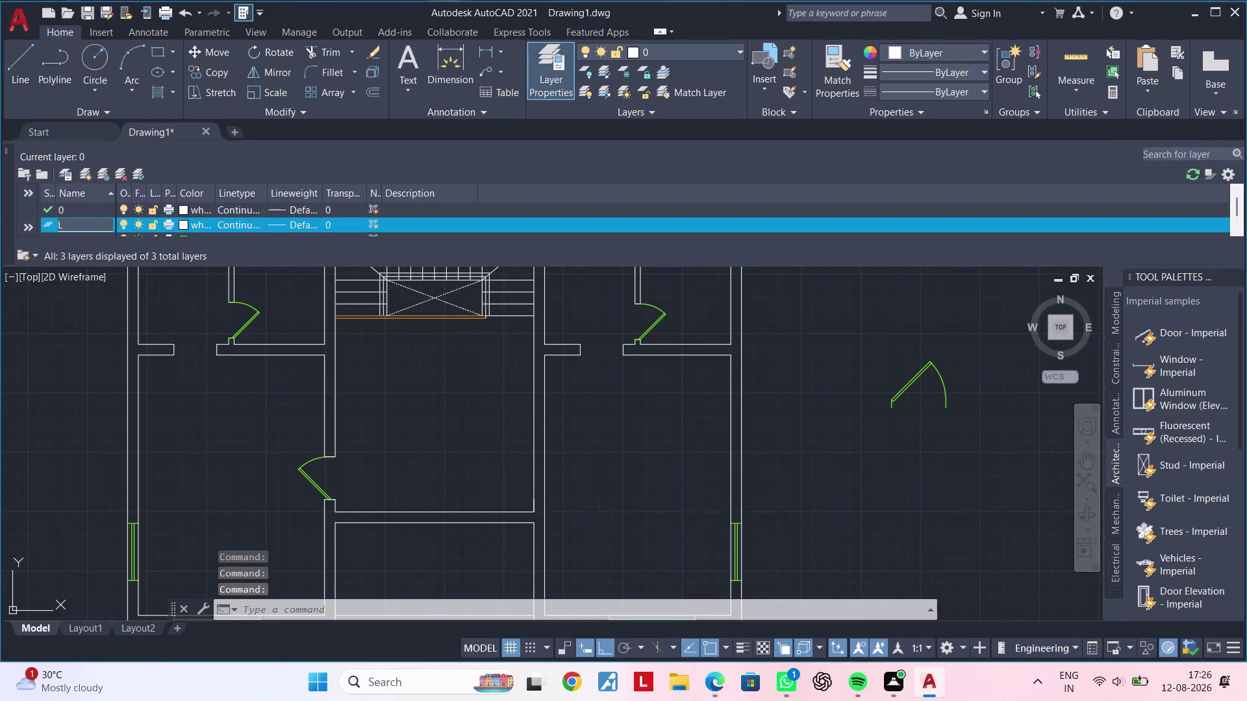
key(BackSpace)
text(DOOR)
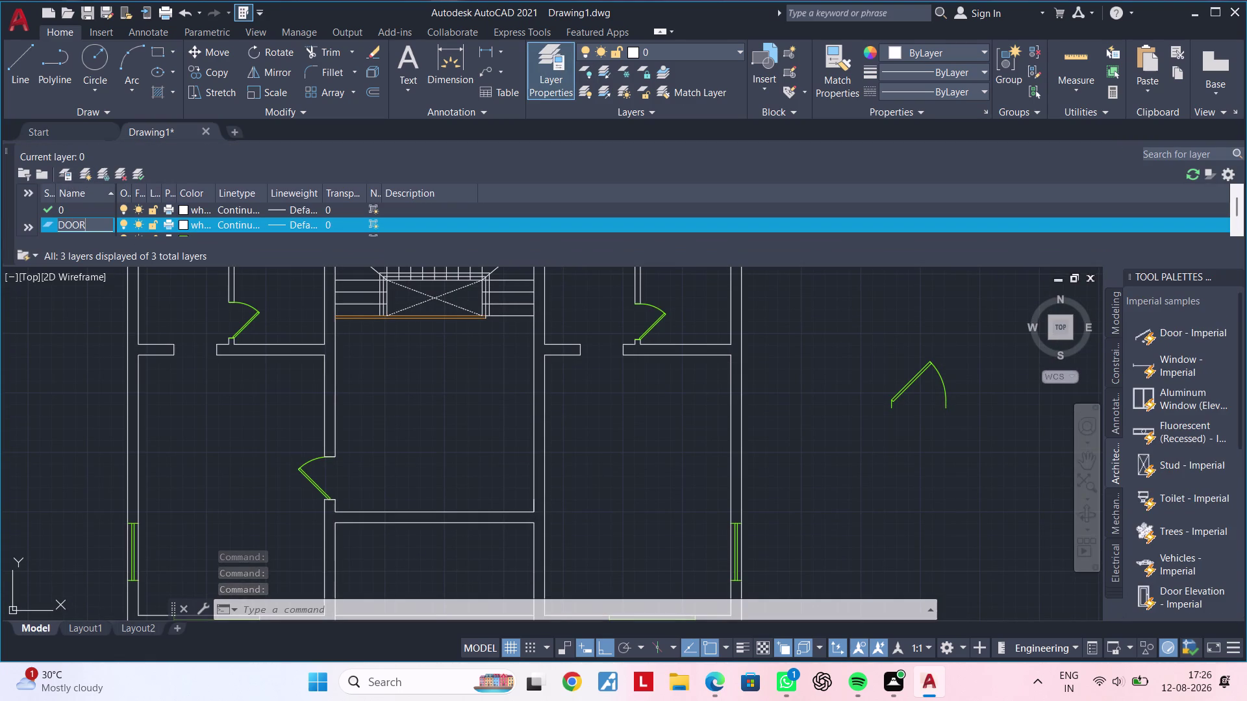
key(s)
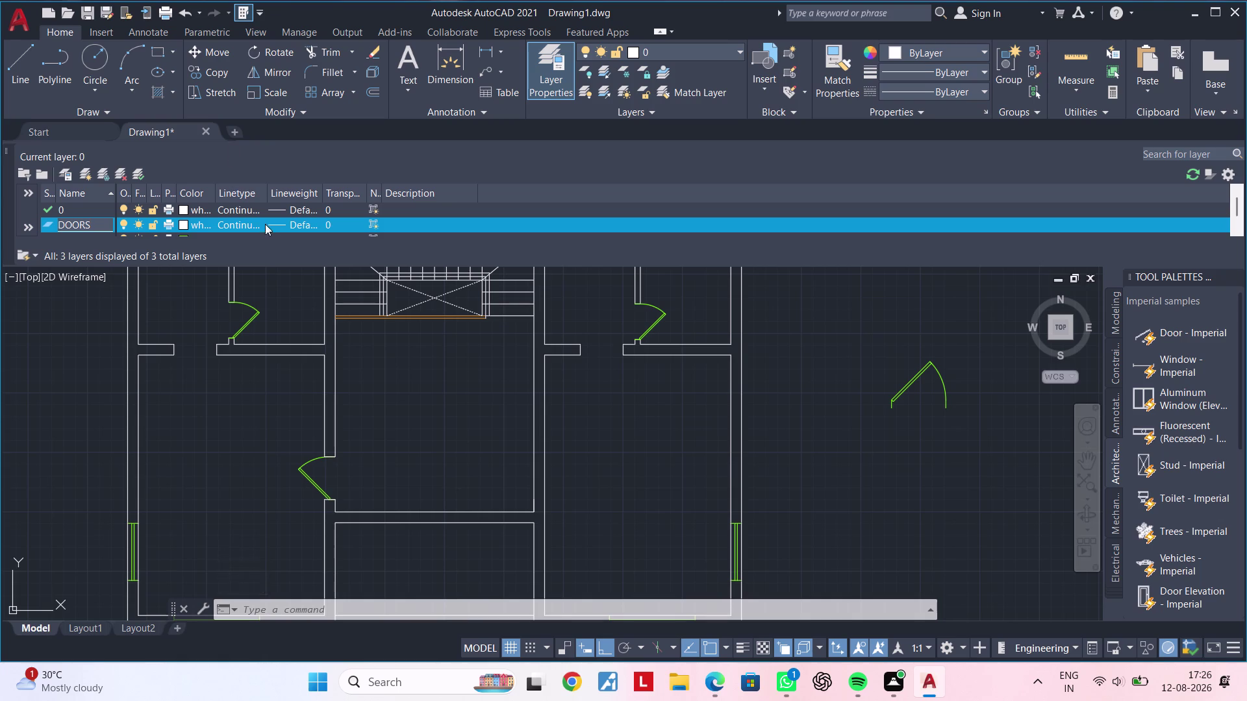
Give the DOORS layer orange colour index 30 and zoom out over the plan.
click(184, 225)
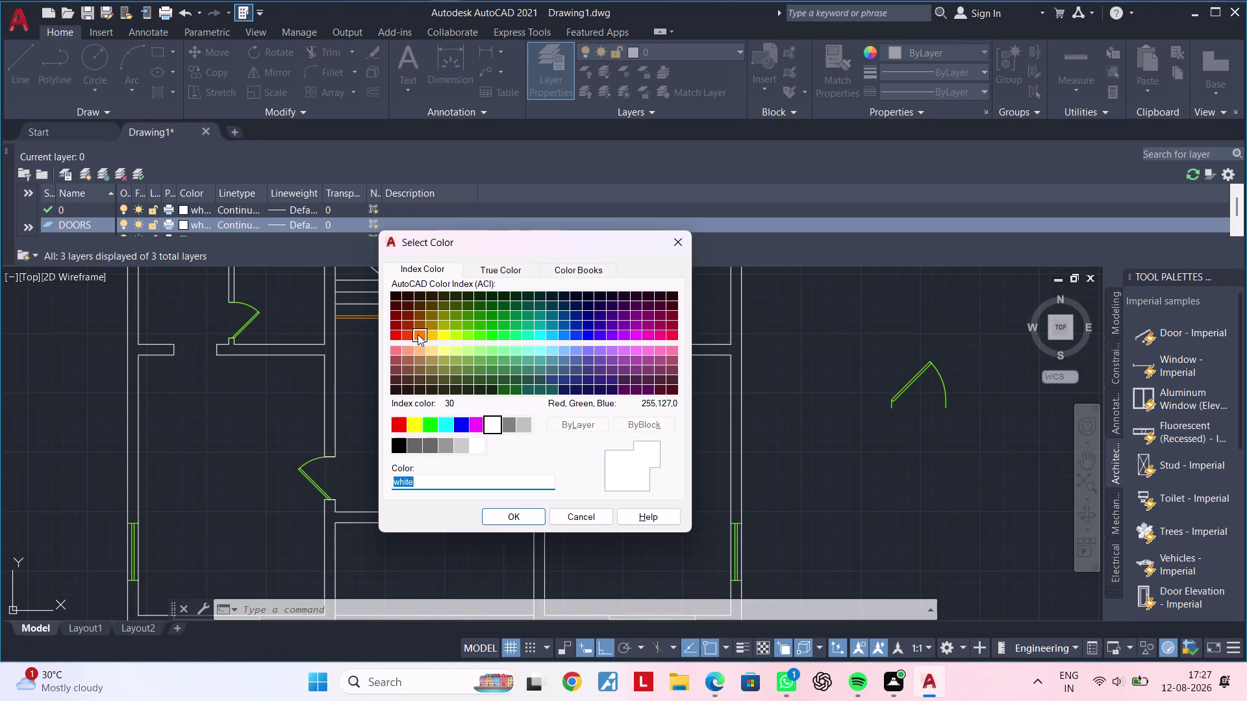
click(418, 335)
click(512, 511)
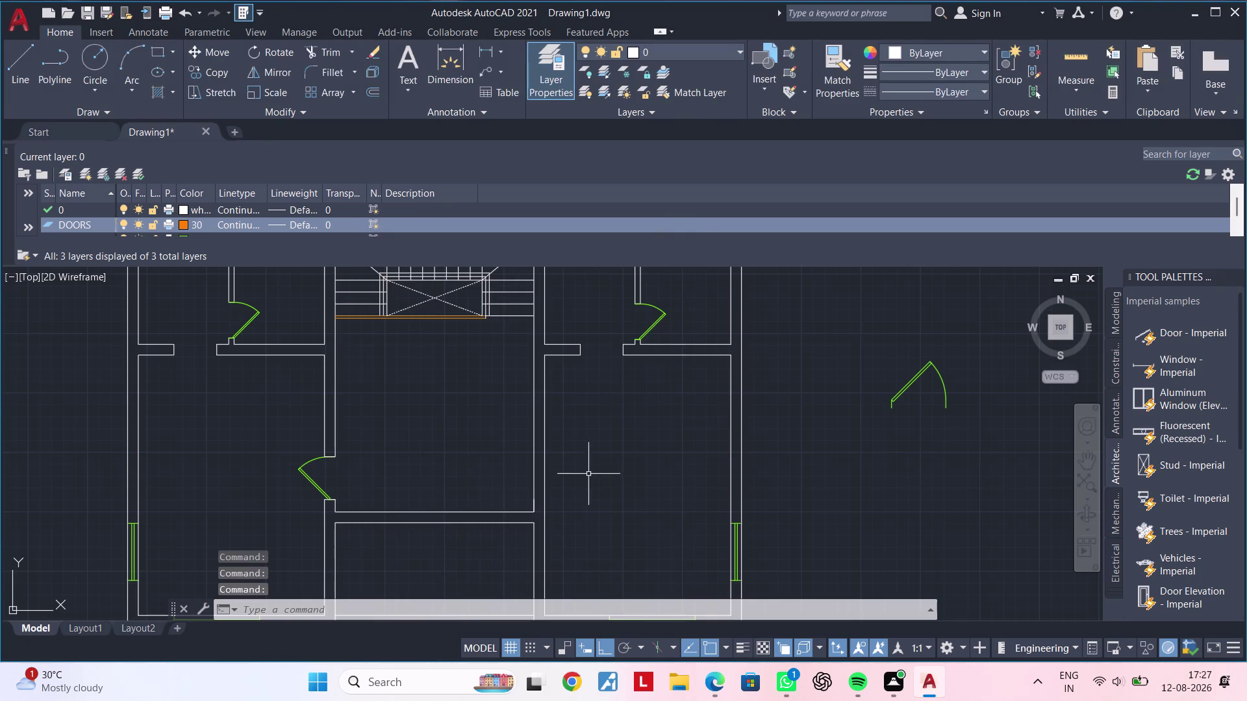
scroll(down, 3)
middle_drag(527, 459, 501, 488)
scroll(up, 3)
middle_click(496, 483)
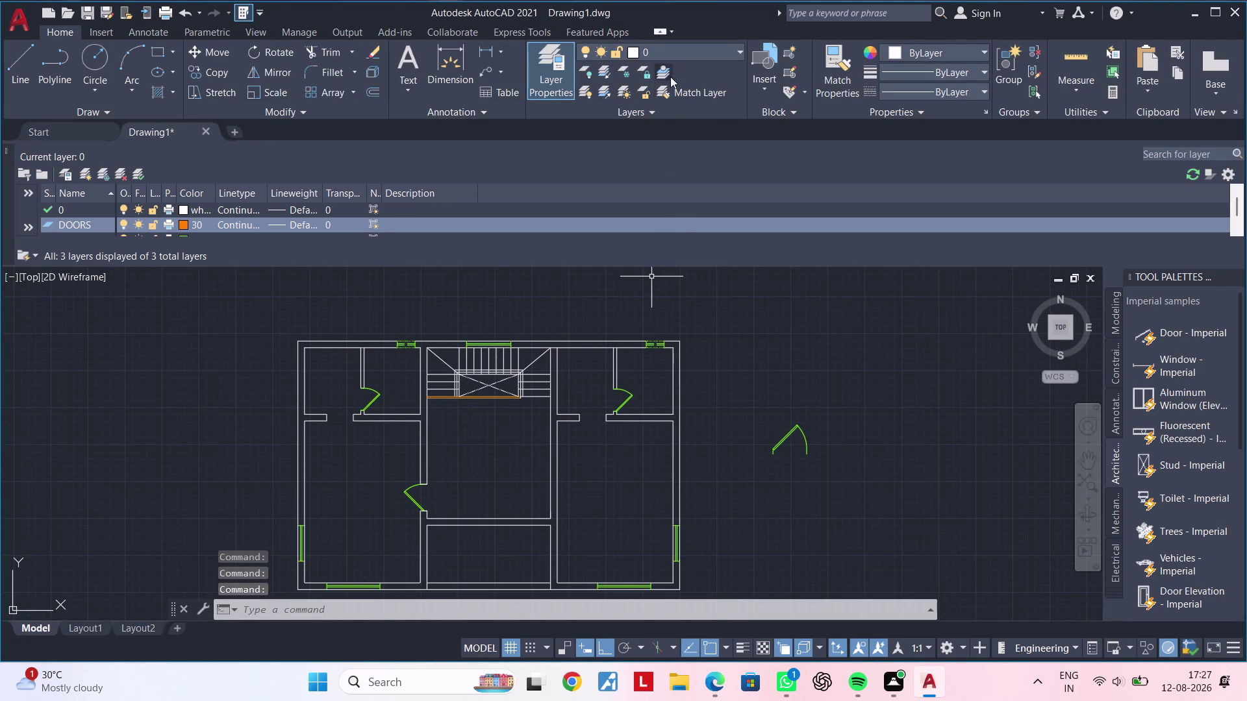
Make DOORS the current layer.
key(Escape)
key(Escape)
click(682, 54)
click(671, 96)
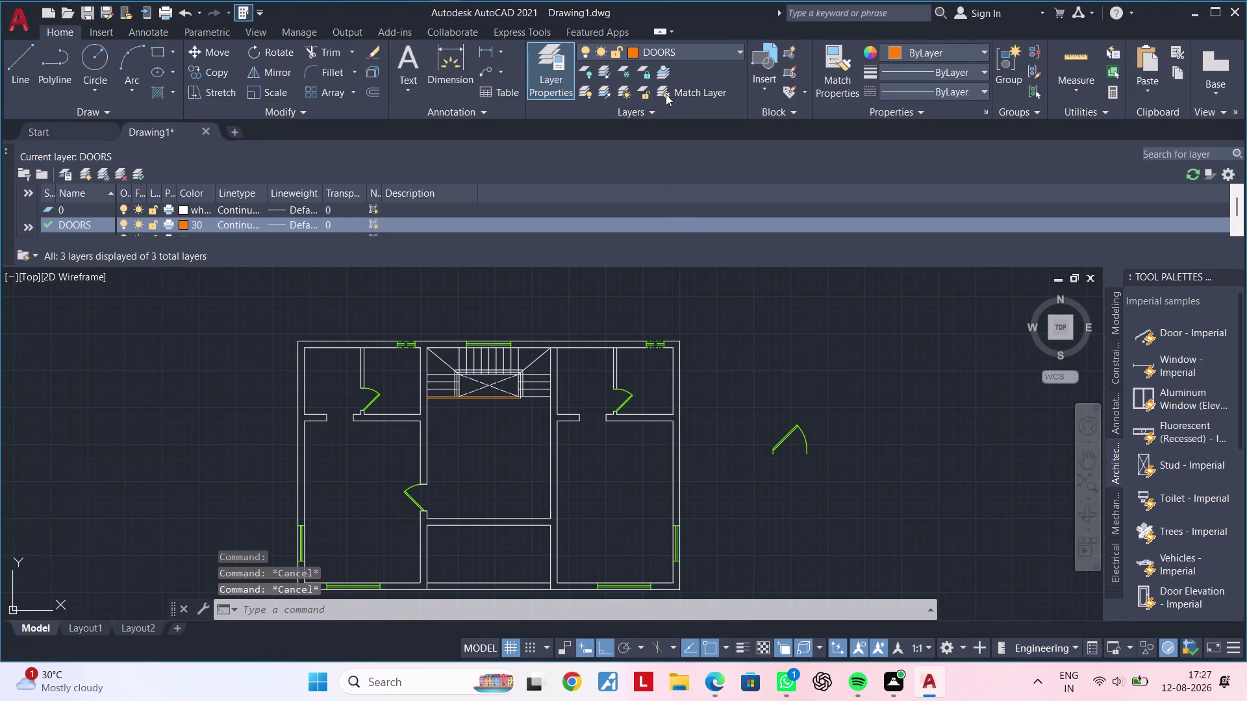
key(Escape)
scroll(up, 3)
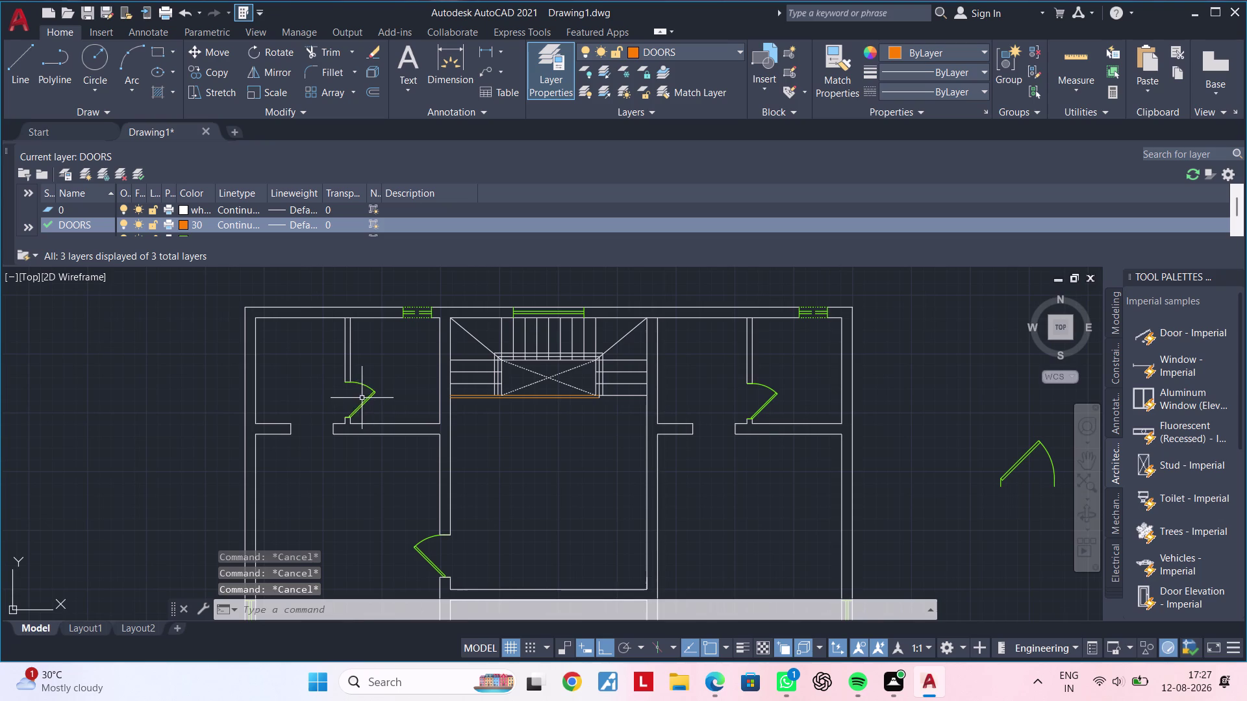
Select the upper-left and middle door swings.
click(361, 398)
click(375, 401)
click(375, 373)
click(362, 399)
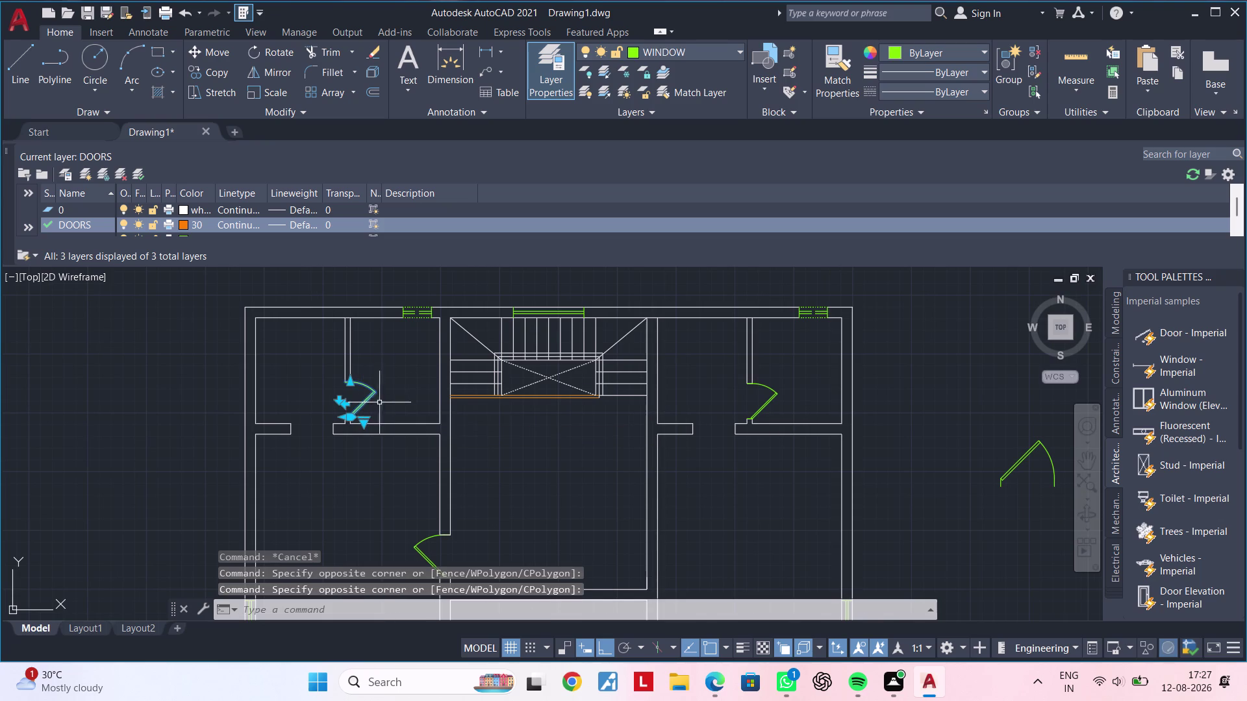
middle_drag(389, 398, 385, 353)
middle_drag(459, 502, 459, 476)
click(394, 460)
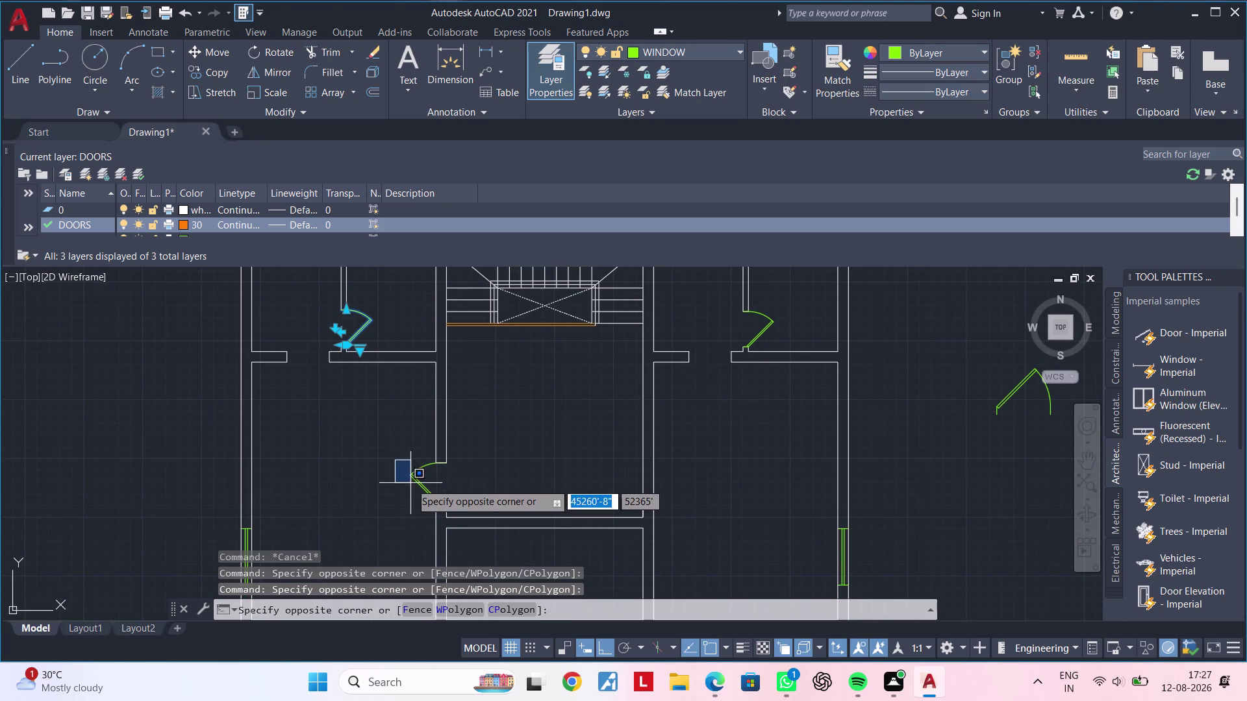
click(426, 482)
click(416, 457)
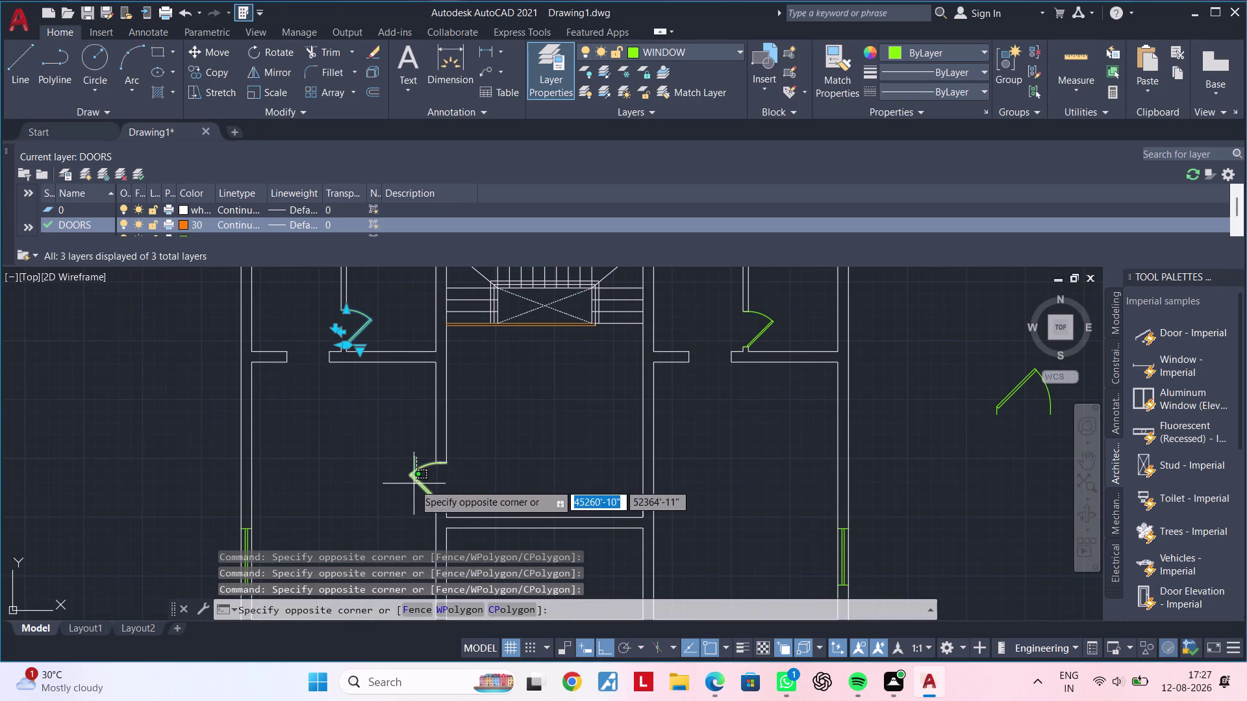
click(414, 483)
Add the upper-right door swing and move all three swings onto DOORS.
middle_drag(553, 467, 473, 517)
click(697, 366)
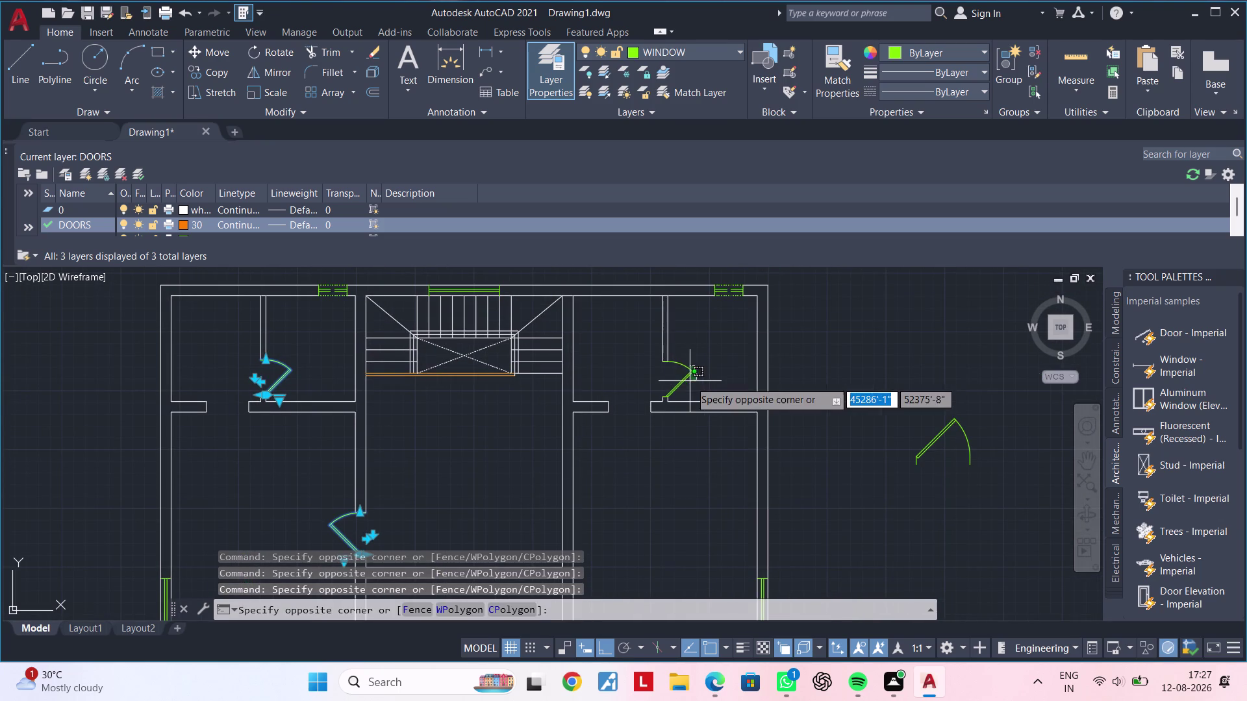
click(680, 383)
click(731, 50)
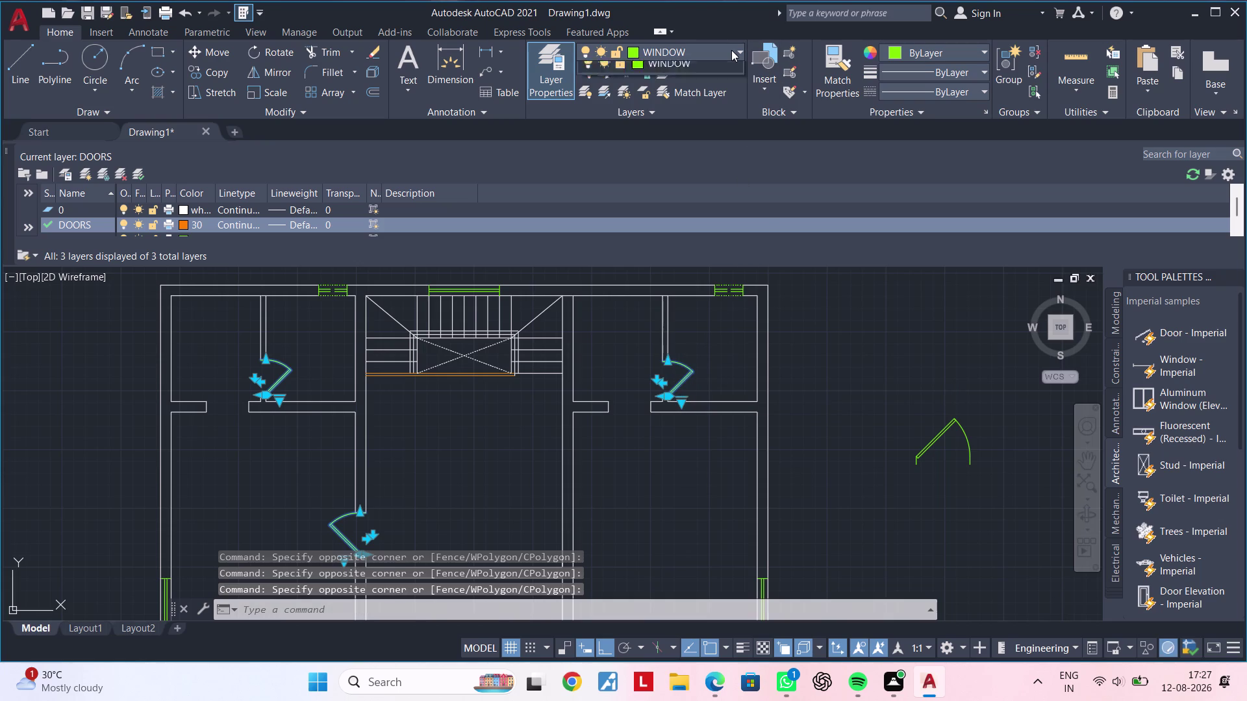
click(672, 89)
key(Escape)
scroll(down, 3)
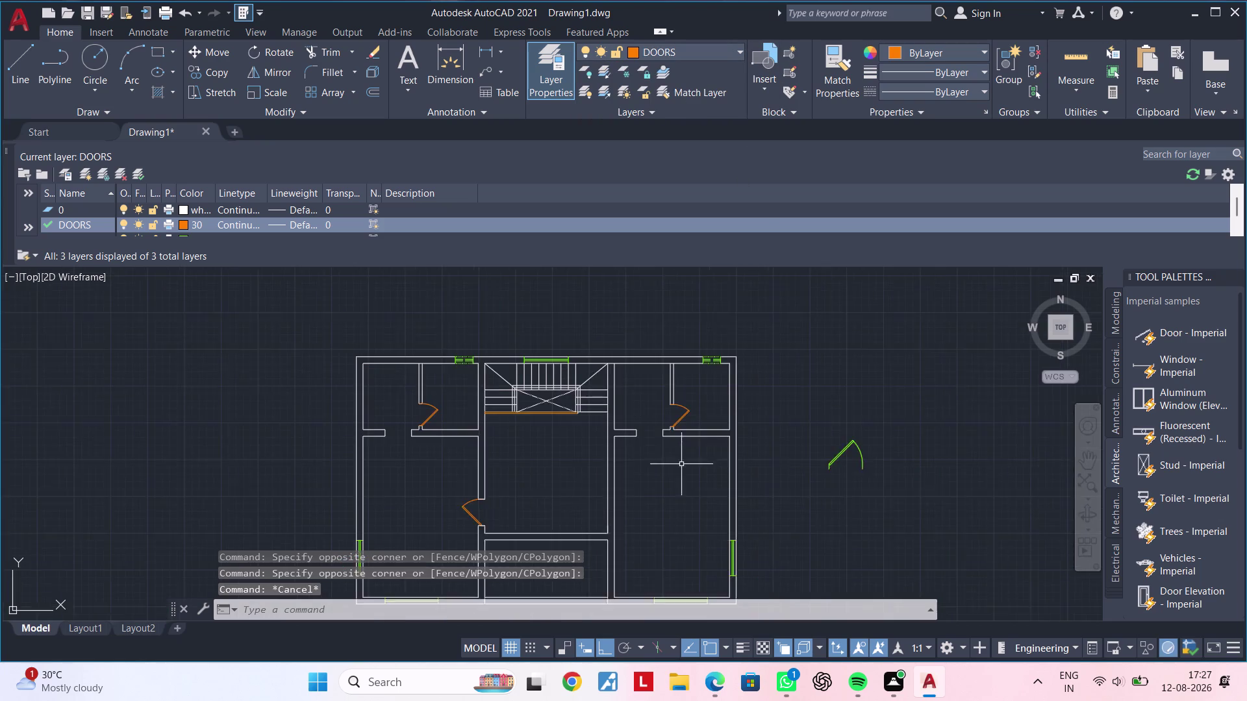
middle_drag(678, 432, 678, 388)
key(Escape)
middle_drag(680, 461, 654, 401)
key(Escape)
Close the Layer Properties Manager palette and pan the floor plan into view.
key(Escape)
key(Escape)
key(Escape)
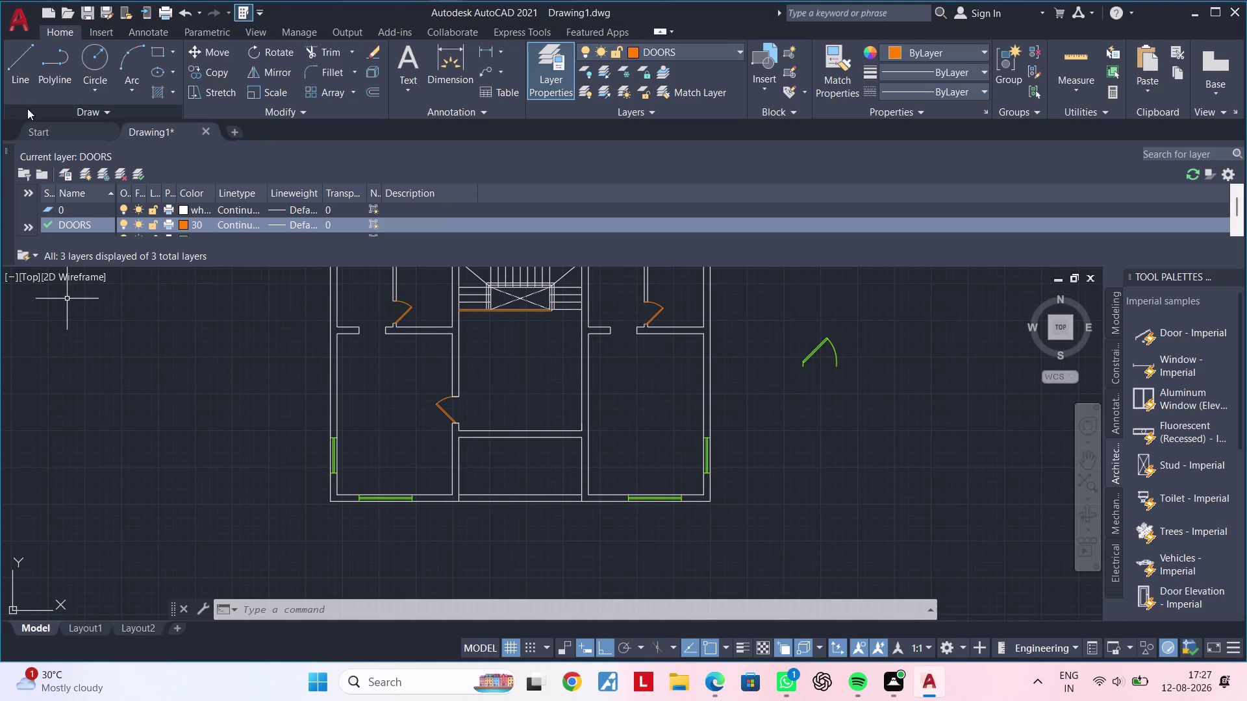
click(12, 151)
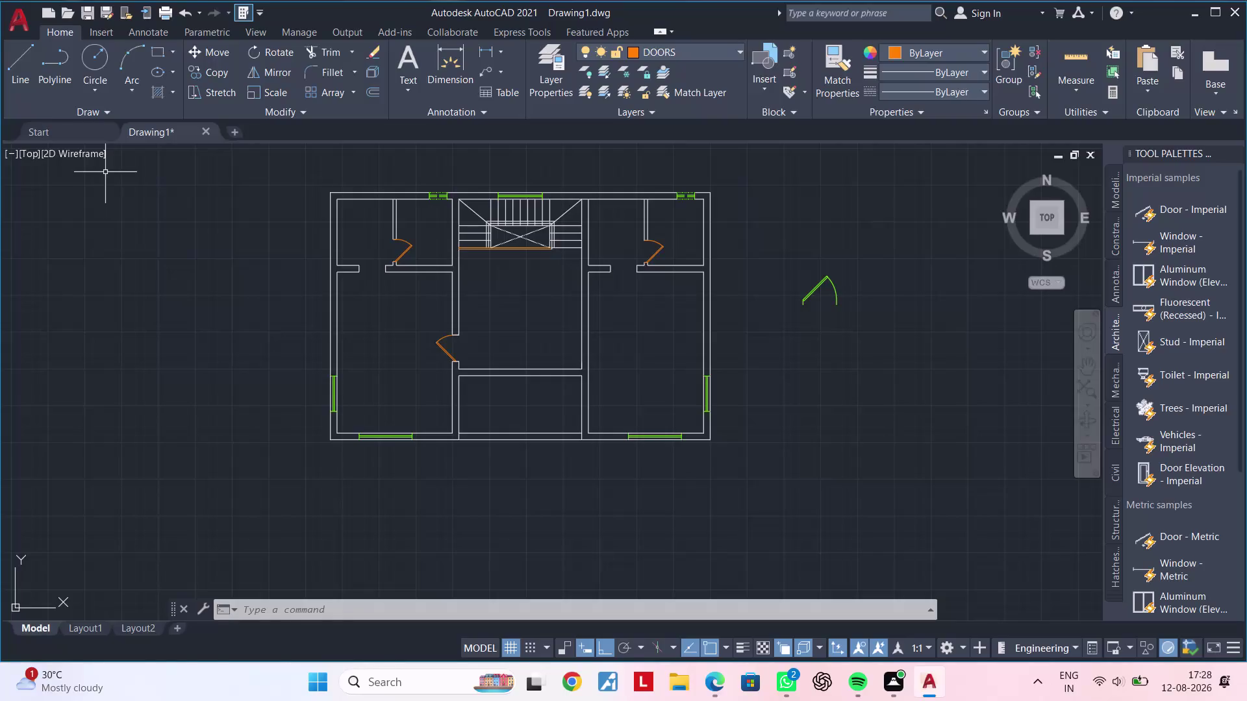
middle_drag(554, 392, 537, 432)
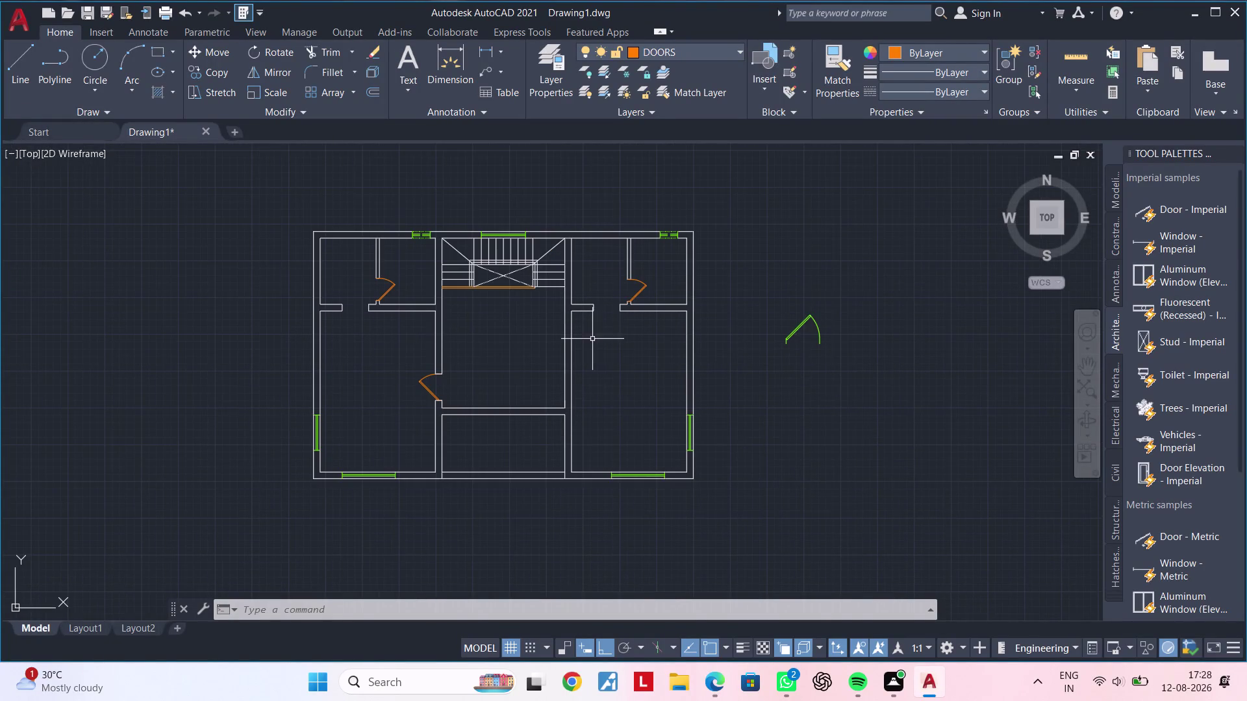
Navigate the view toward the interior wall, abandoning an early Offset attempt.
middle_drag(583, 348, 533, 417)
scroll(up, 3)
scroll(up, 3)
middle_drag(539, 385, 513, 374)
scroll(down, 3)
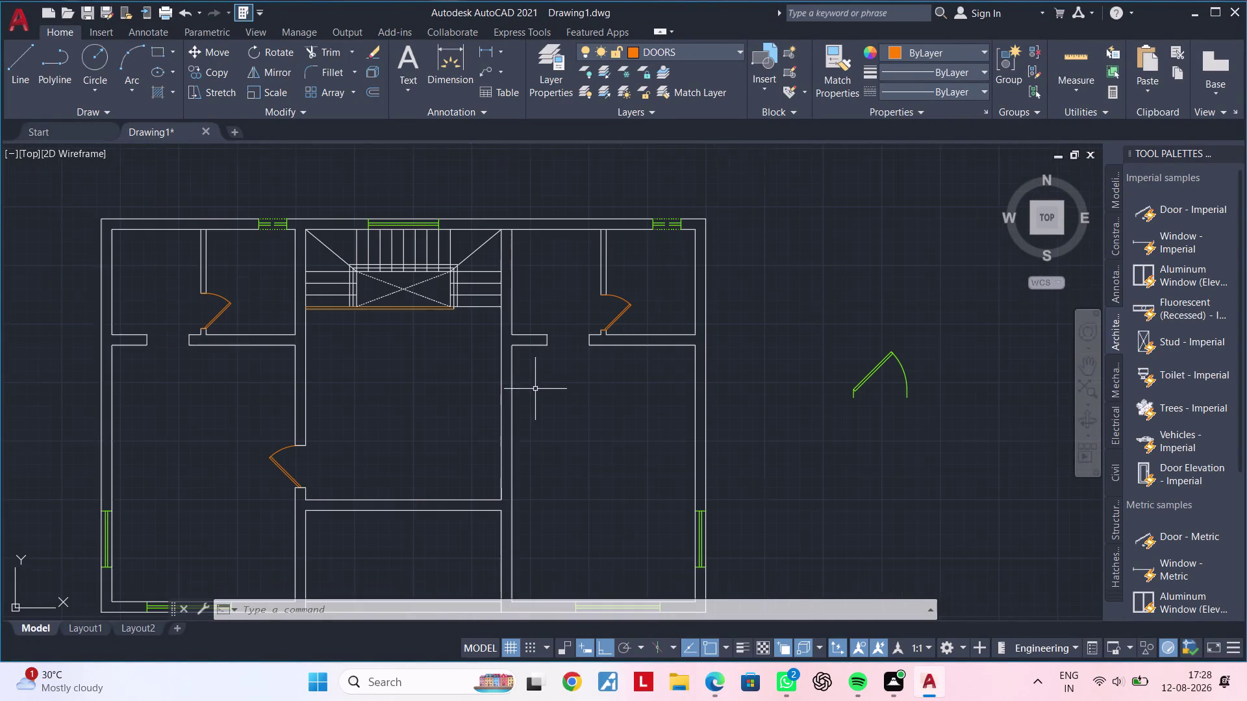
middle_drag(527, 372, 528, 379)
key(Escape)
key(Escape)
key(Escape)
text(O)
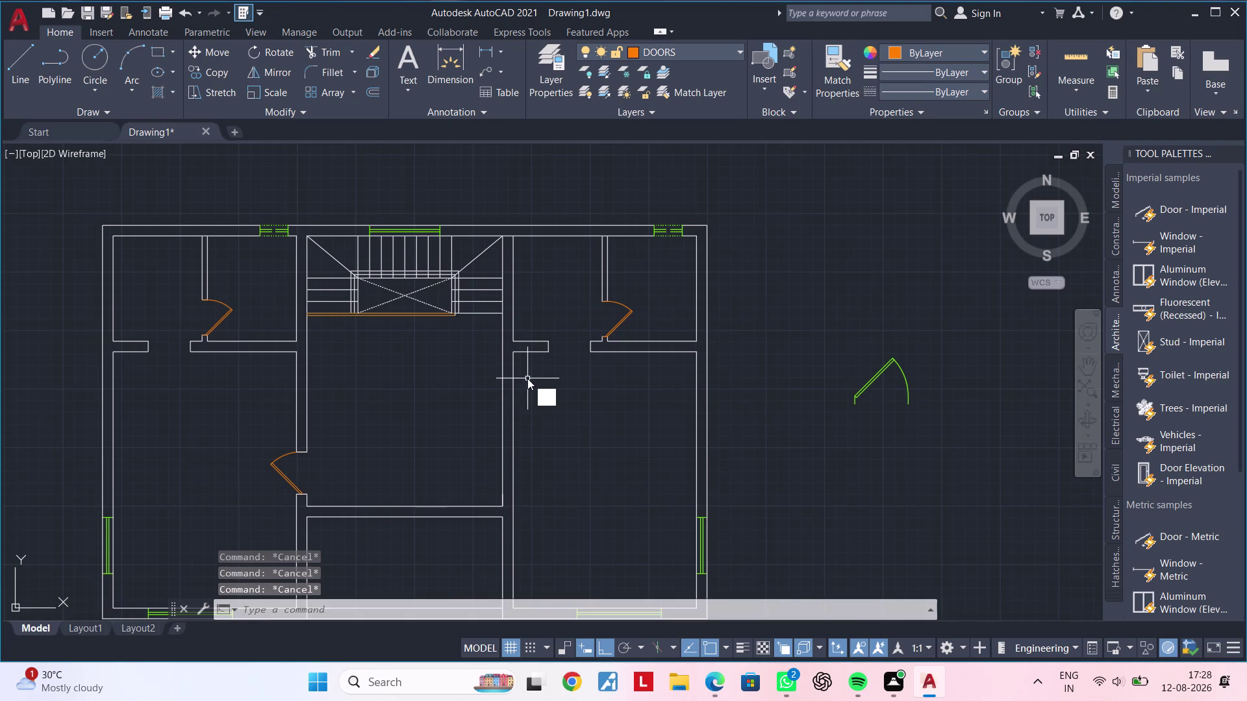
text(F)
key(space)
key(Escape)
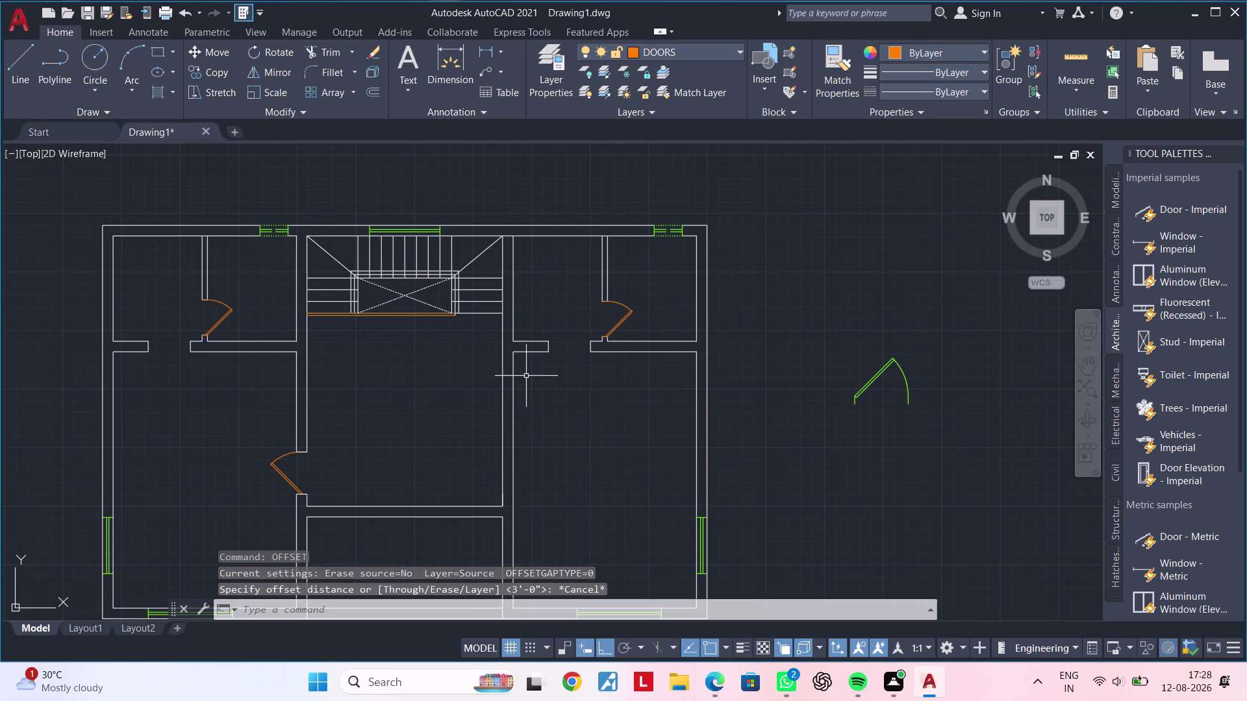
key(Escape)
key(Escape)
key(Escape)
key(Escape)
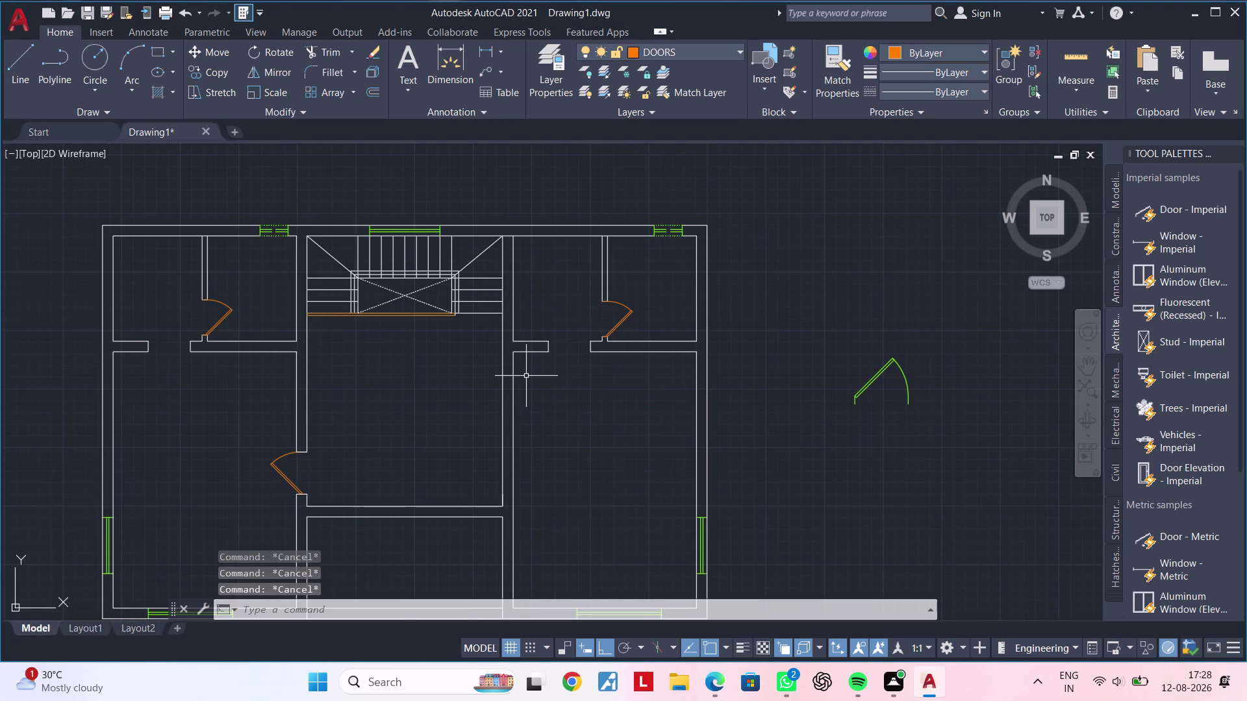
Draw a short line across the wall at the corner beside the middle room.
scroll(up, 3)
middle_drag(511, 379, 542, 369)
key(Escape)
key(Escape)
key(Escape)
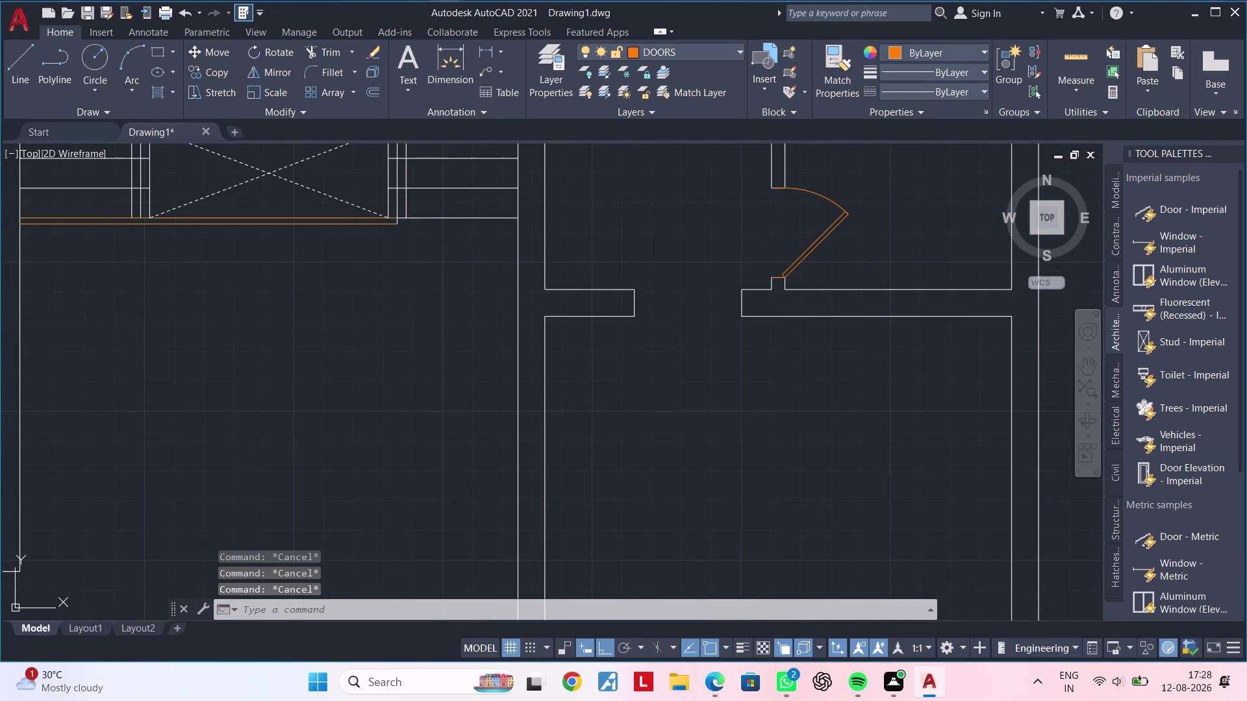
key(l)
key(space)
scroll(up, 3)
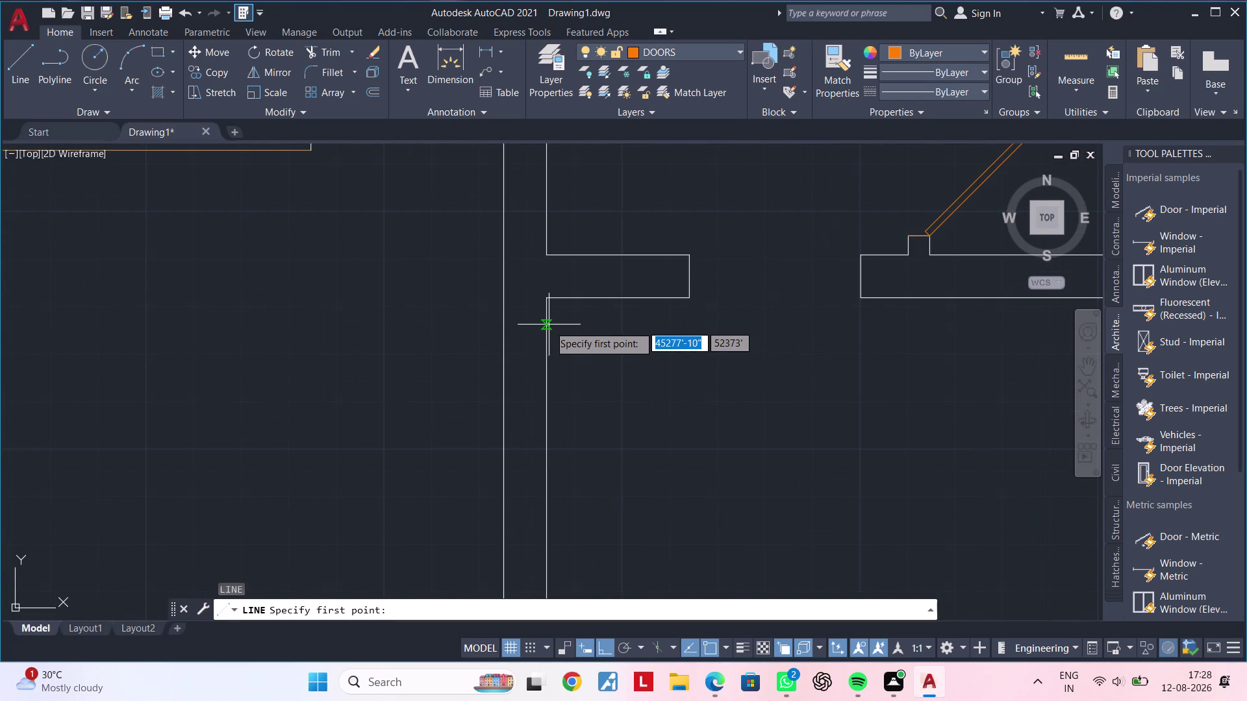
click(547, 332)
key(Escape)
key(Escape)
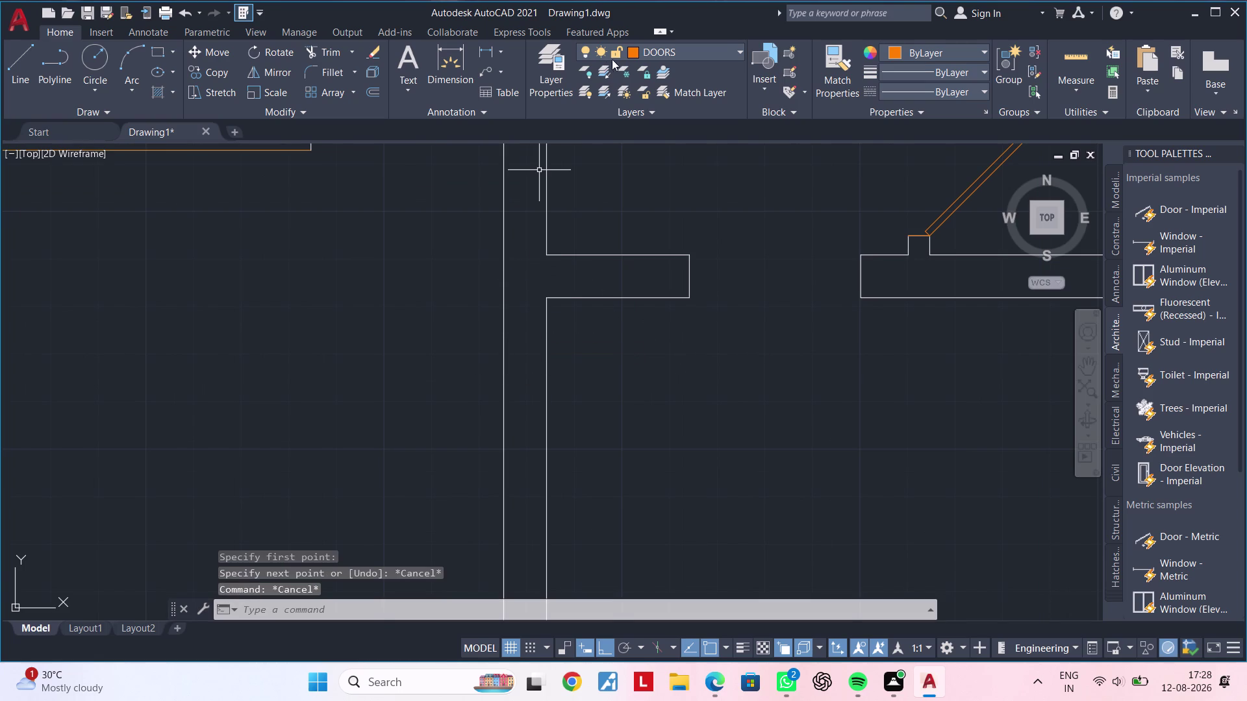
click(633, 53)
click(637, 68)
key(Escape)
key(Escape)
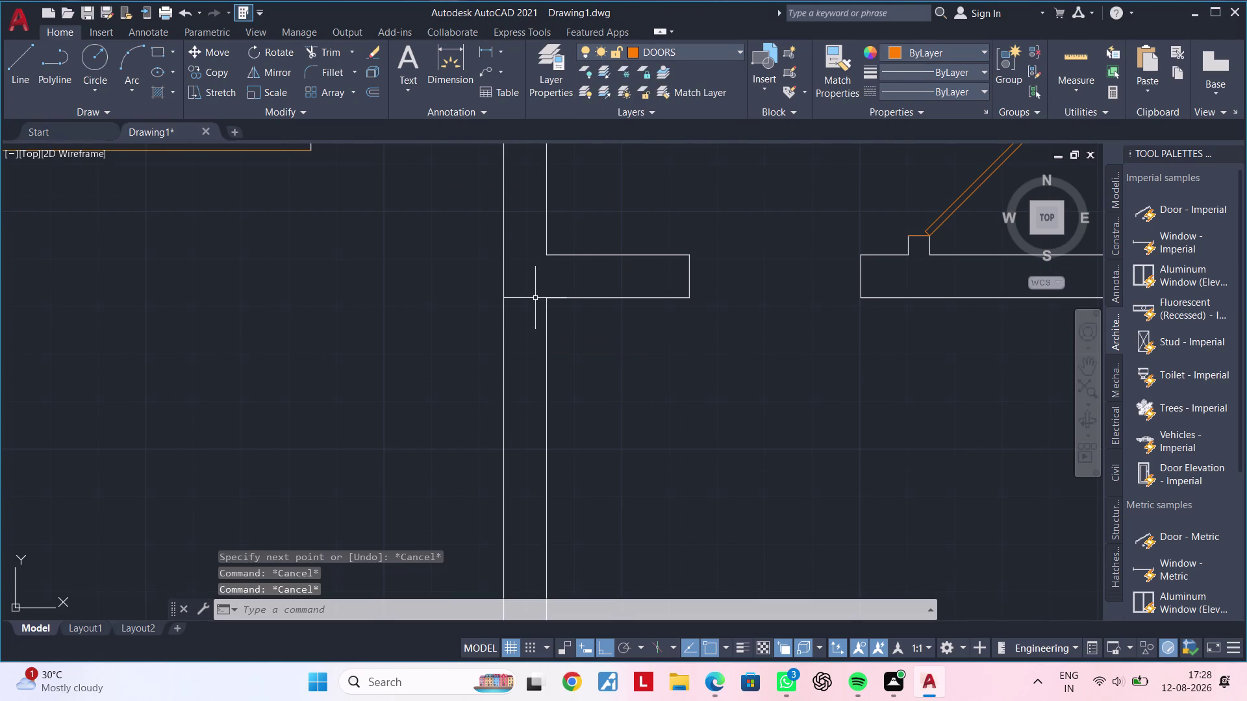
key(l)
key(space)
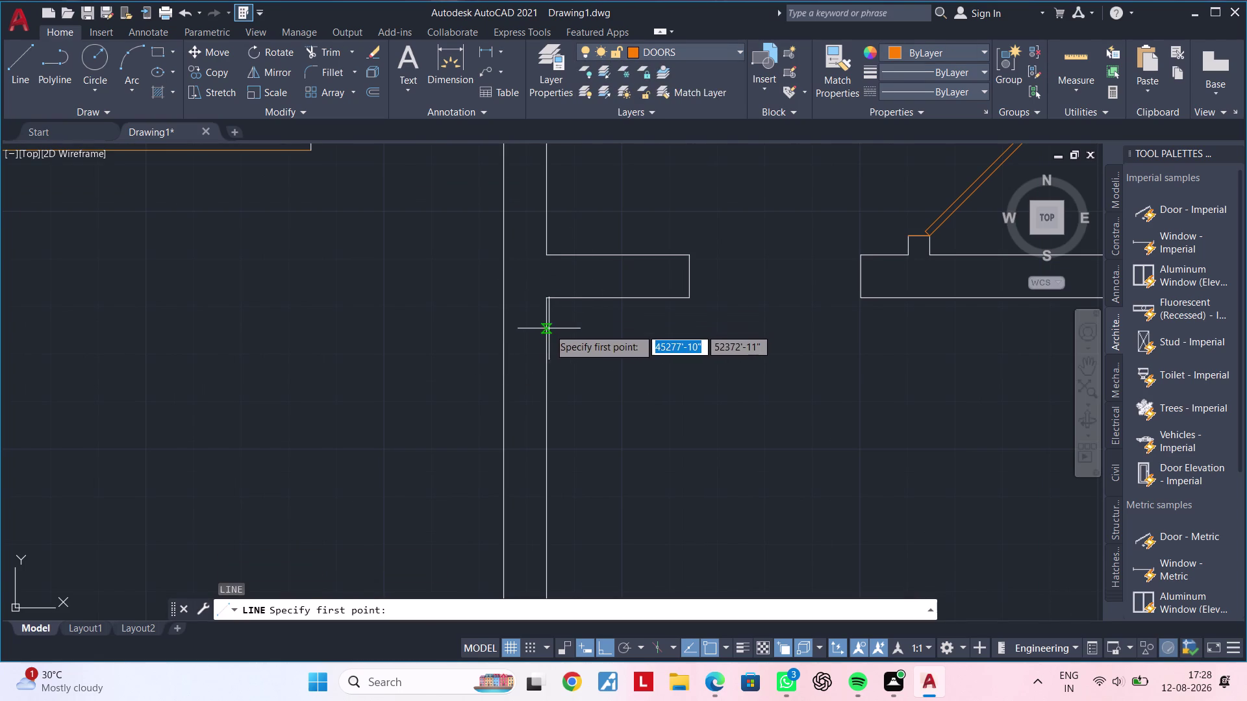
click(549, 329)
click(505, 332)
key(Escape)
key(Escape)
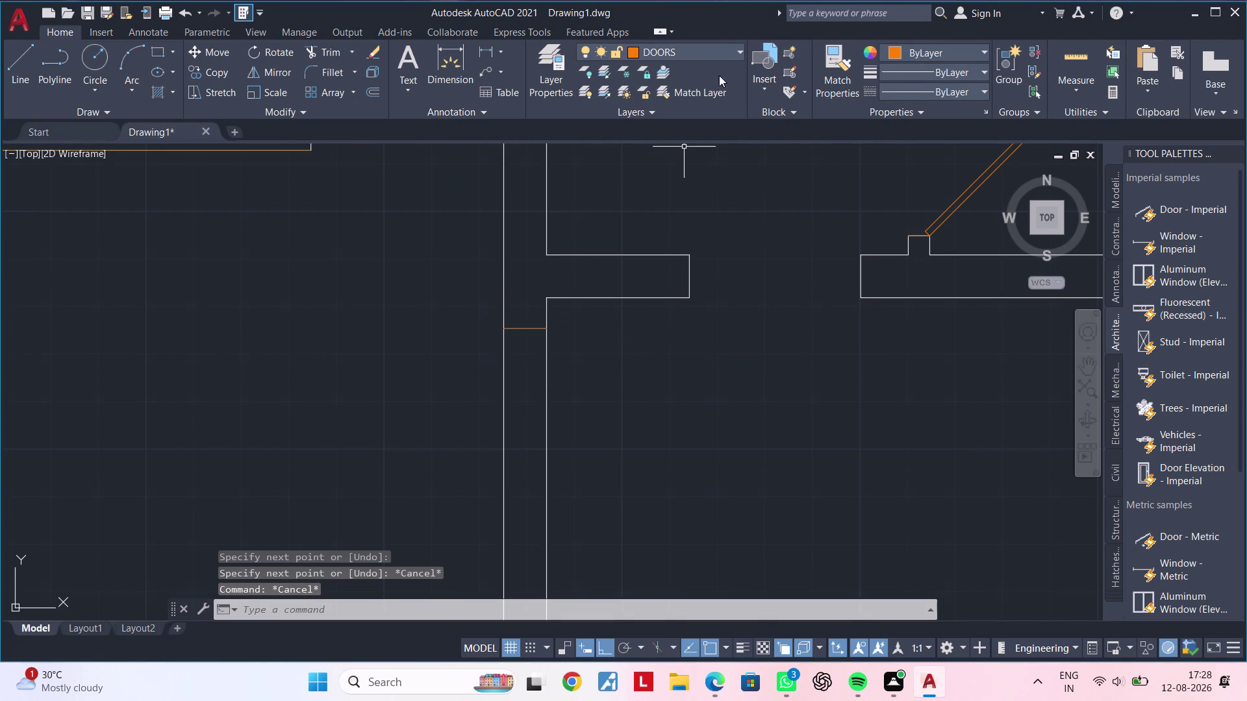
Set layer 0 current and change the short cross line's layer.
click(723, 59)
click(692, 62)
click(691, 68)
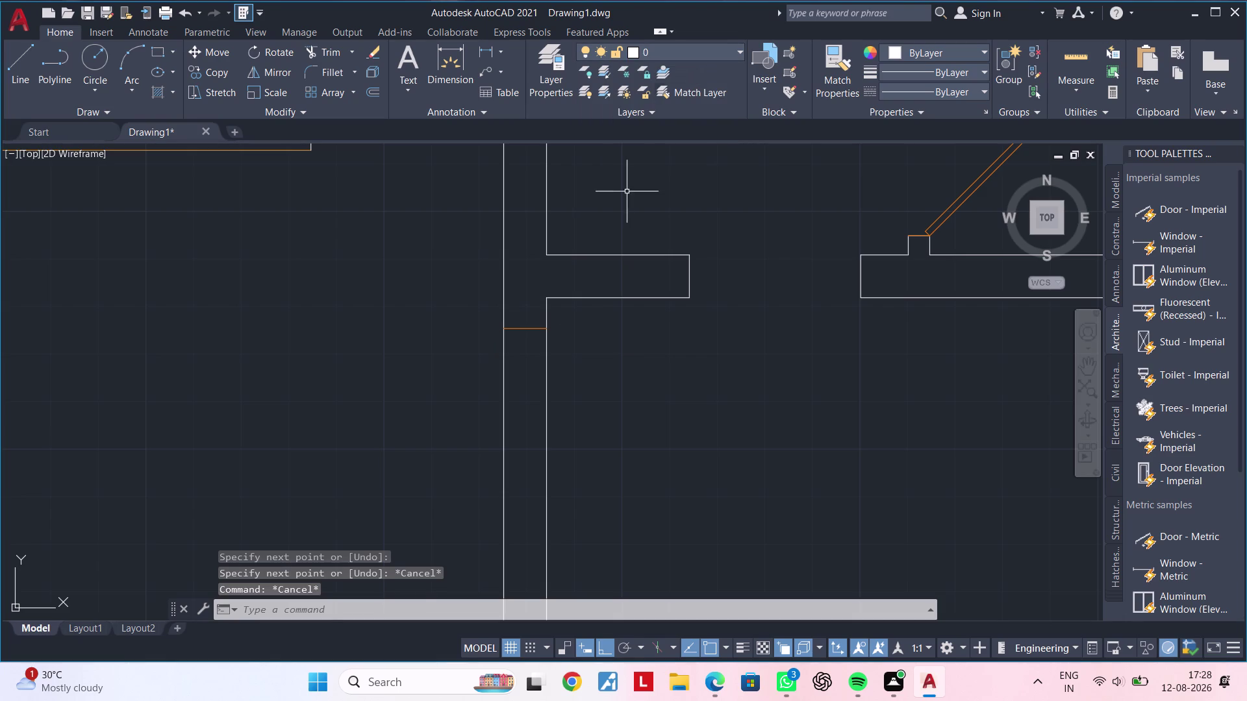
click(526, 330)
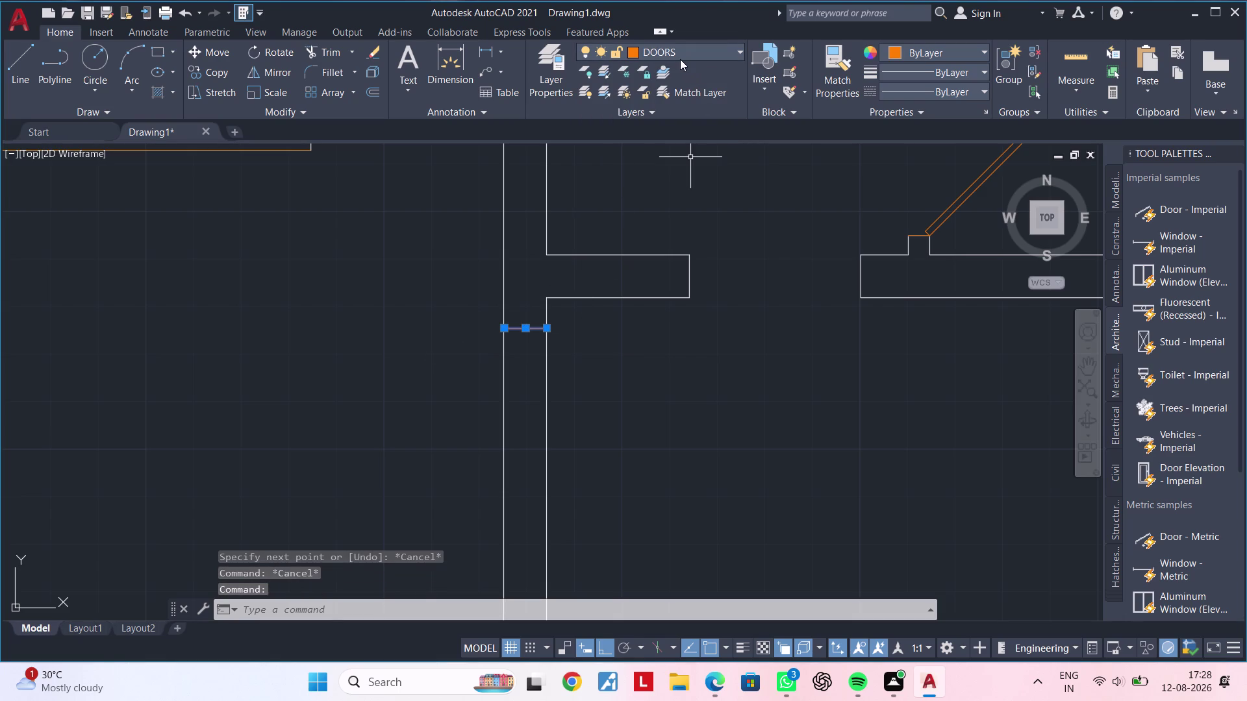
click(680, 54)
click(669, 71)
key(Escape)
key(Escape)
key(Escape)
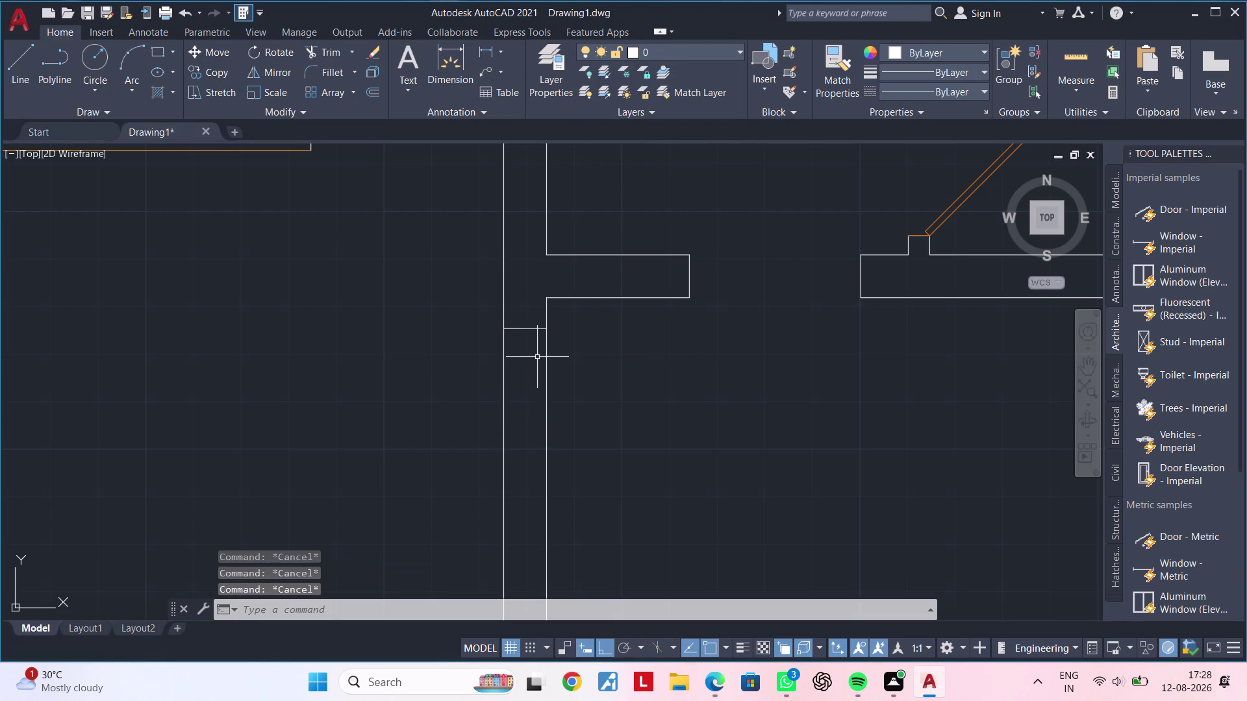
key(Escape)
key(Escape)
key(Escape)
key(Escape)
Offset the short wall line 3' to mark the doorway's other edge.
text(OF 3')
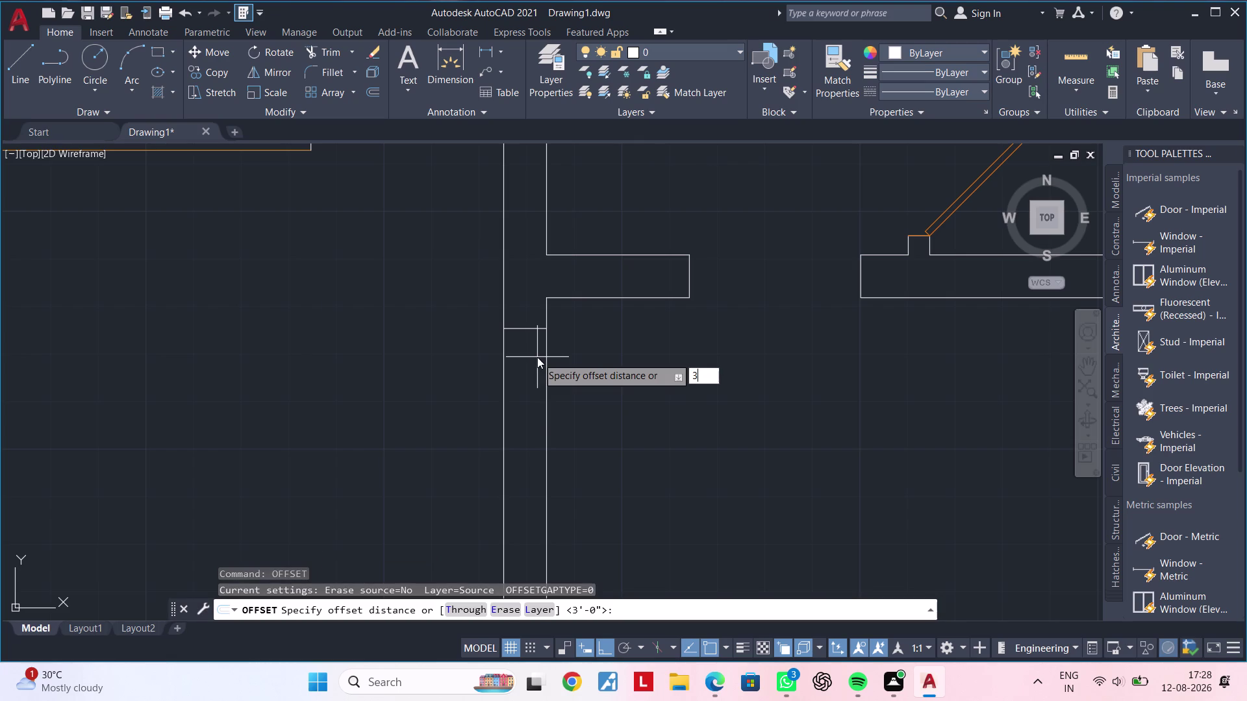
key(Return)
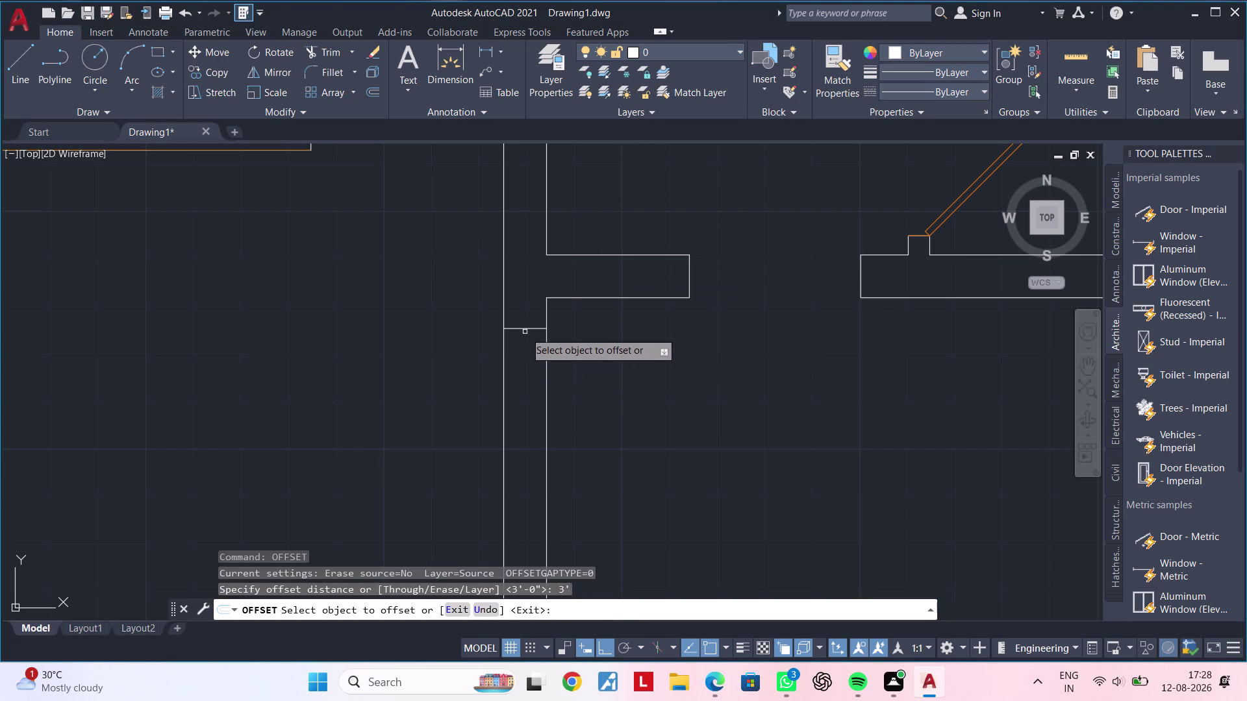
double_click(525, 330)
double_click(518, 384)
middle_drag(517, 385, 517, 350)
key(Escape)
key(Escape)
key(Escape)
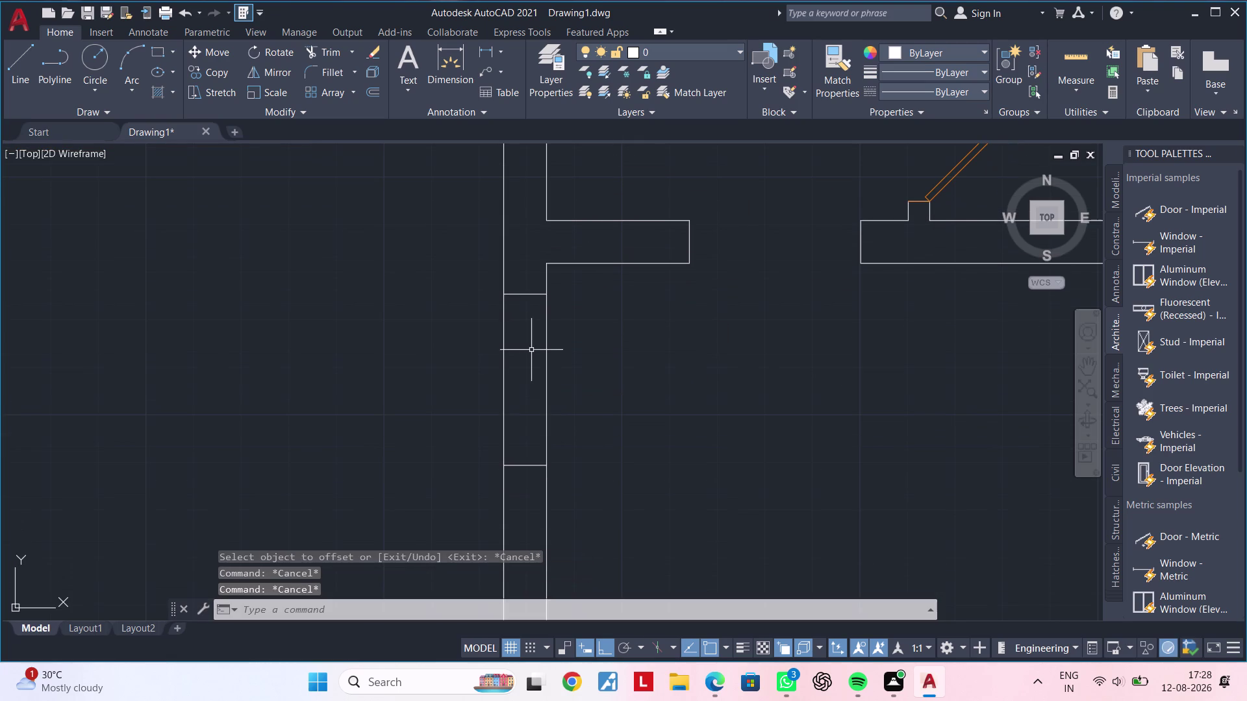
Run Trim on the wall lines and pan across the floor plan.
key(t)
key(r)
key(space)
drag(626, 365, 453, 357)
click(439, 359)
key(Escape)
scroll(down, 3)
middle_drag(759, 426, 692, 424)
key(Escape)
key(Escape)
middle_drag(637, 441, 564, 425)
key(Escape)
key(Escape)
middle_drag(929, 387, 729, 385)
key(Escape)
key(Escape)
drag(1025, 255, 990, 275)
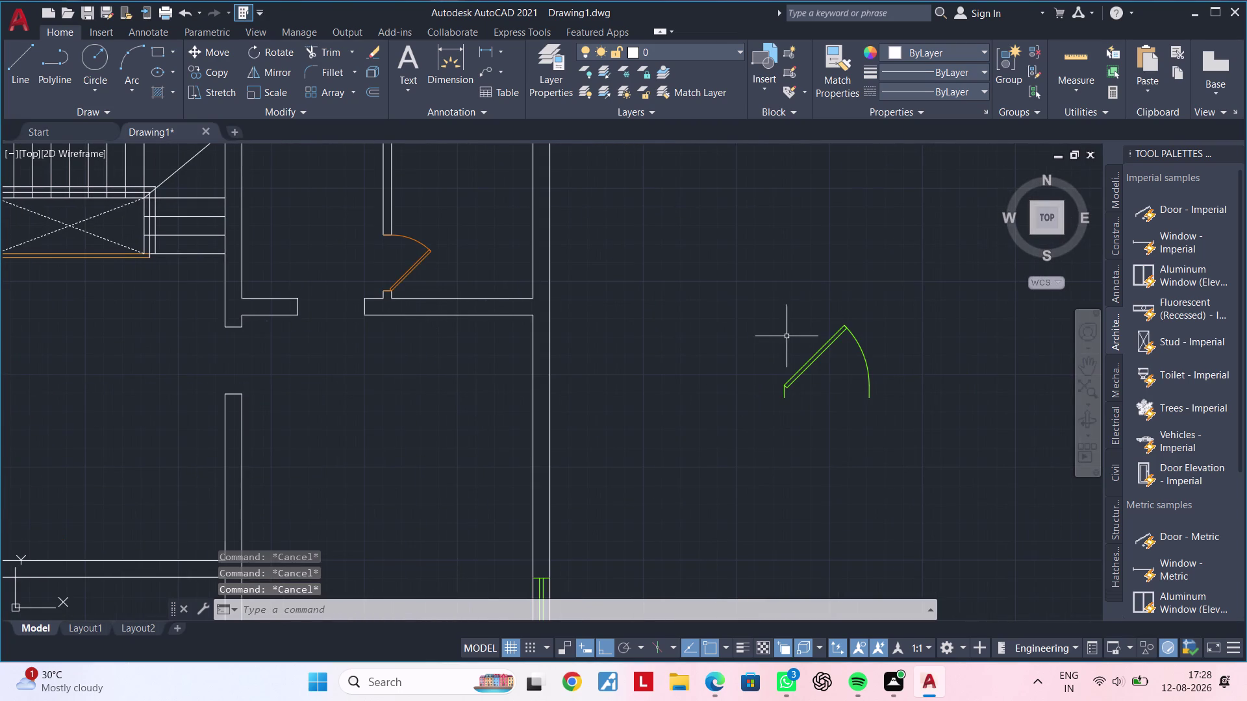
Clear previous commands and try selecting the spare green door swing beside the plan.
key(Escape)
key(Escape)
drag(891, 287, 878, 299)
click(743, 427)
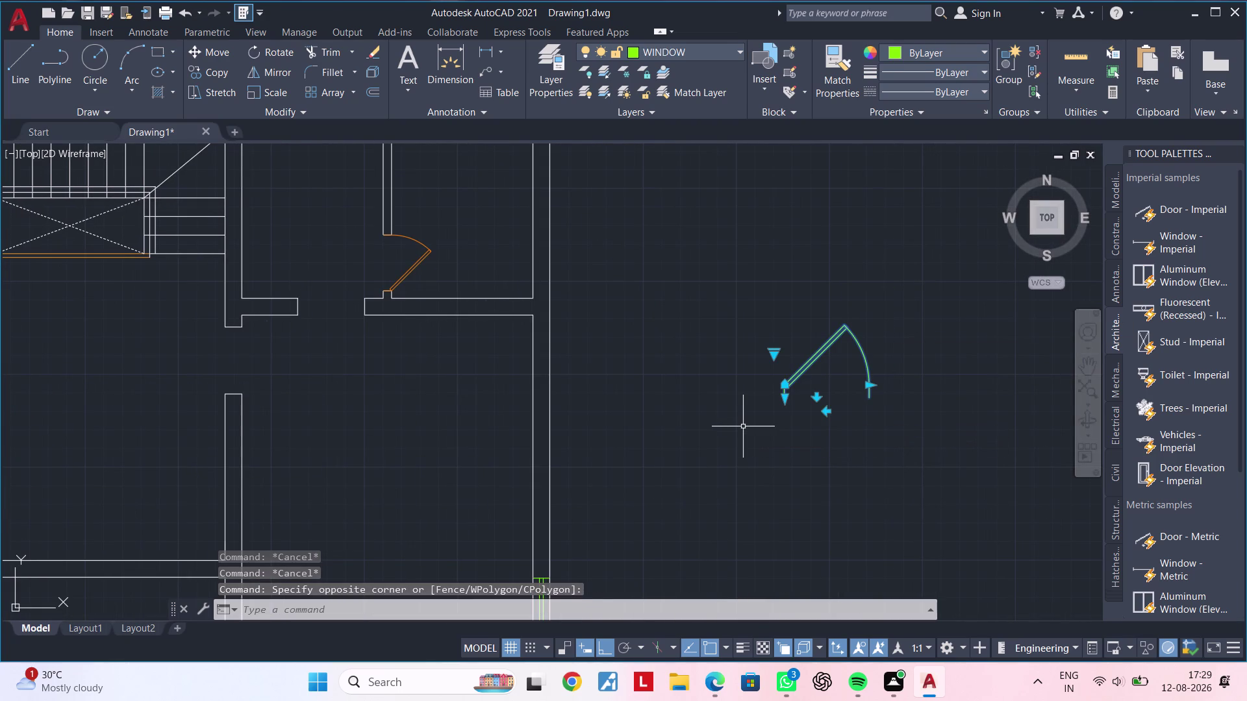
middle_drag(740, 429, 682, 433)
key(Escape)
key(Escape)
key(Escape)
Rotate the green door swing 90 degrees about a picked pivot point using RO.
drag(934, 258, 865, 291)
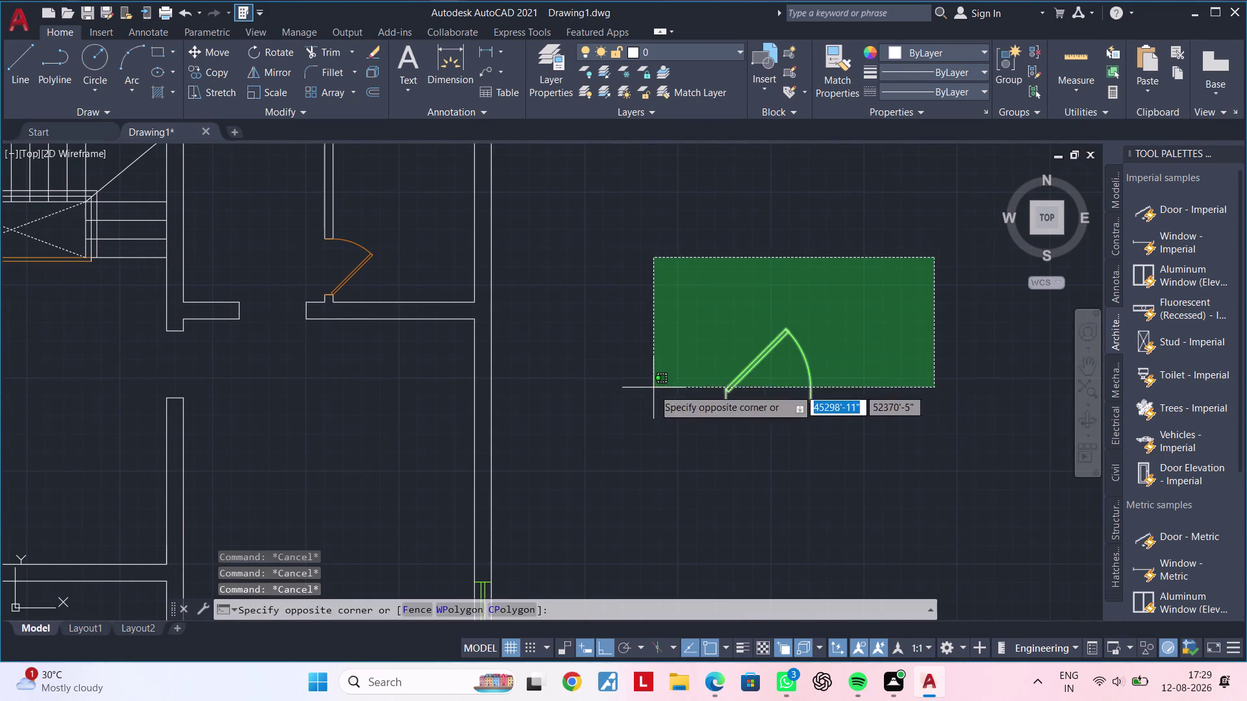
click(641, 421)
text(RO)
key(space)
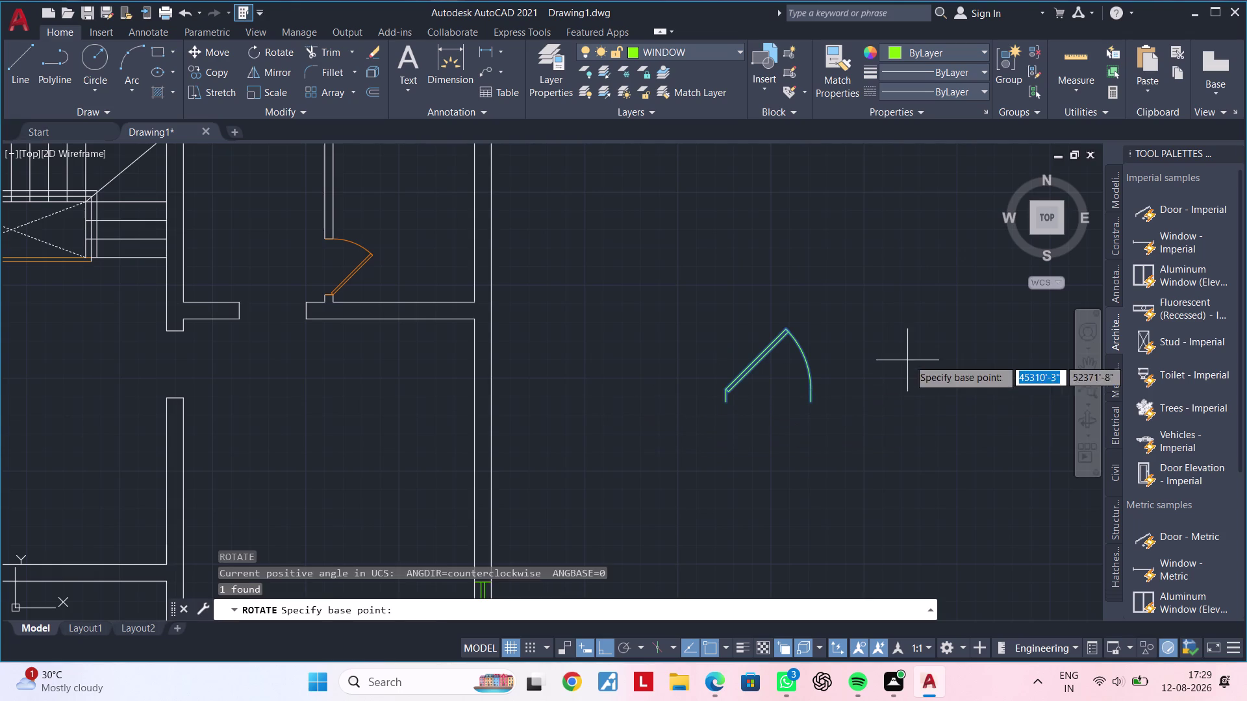
click(905, 346)
middle_drag(825, 365, 706, 382)
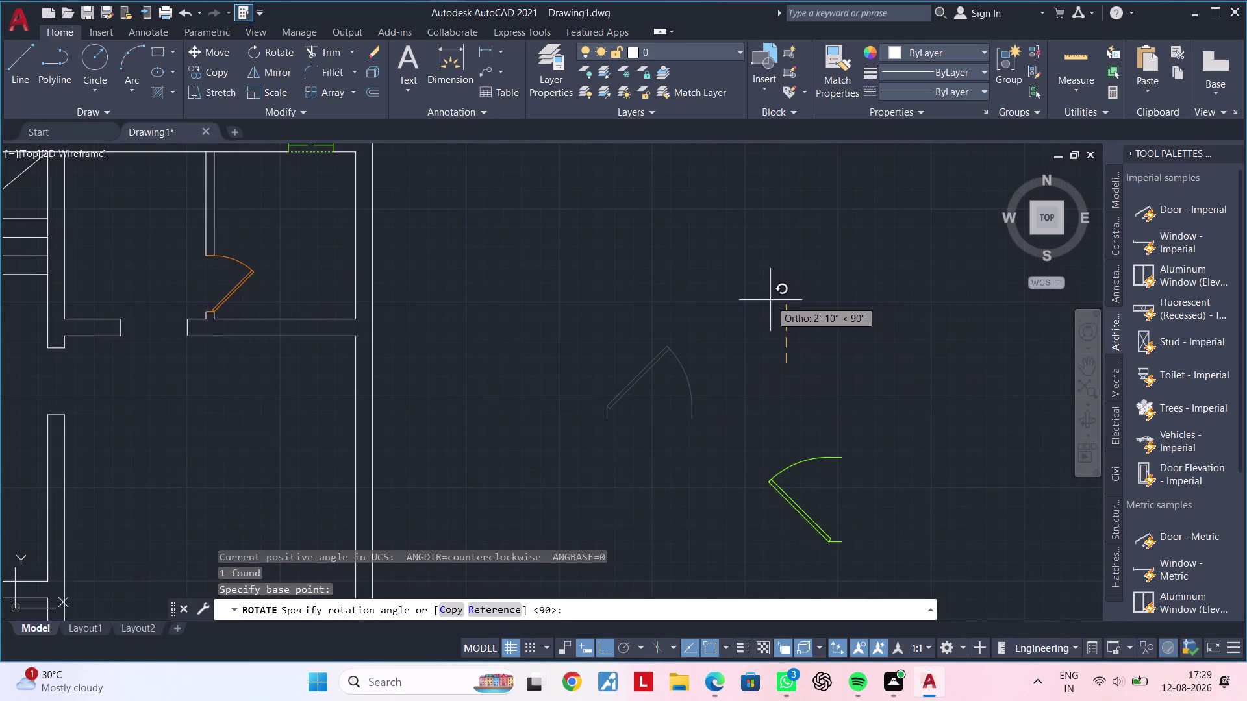
click(791, 395)
Reselect the rotated door swing and begin moving it with M.
key(Escape)
middle_drag(817, 335, 797, 418)
key(Escape)
drag(811, 202, 769, 255)
click(650, 412)
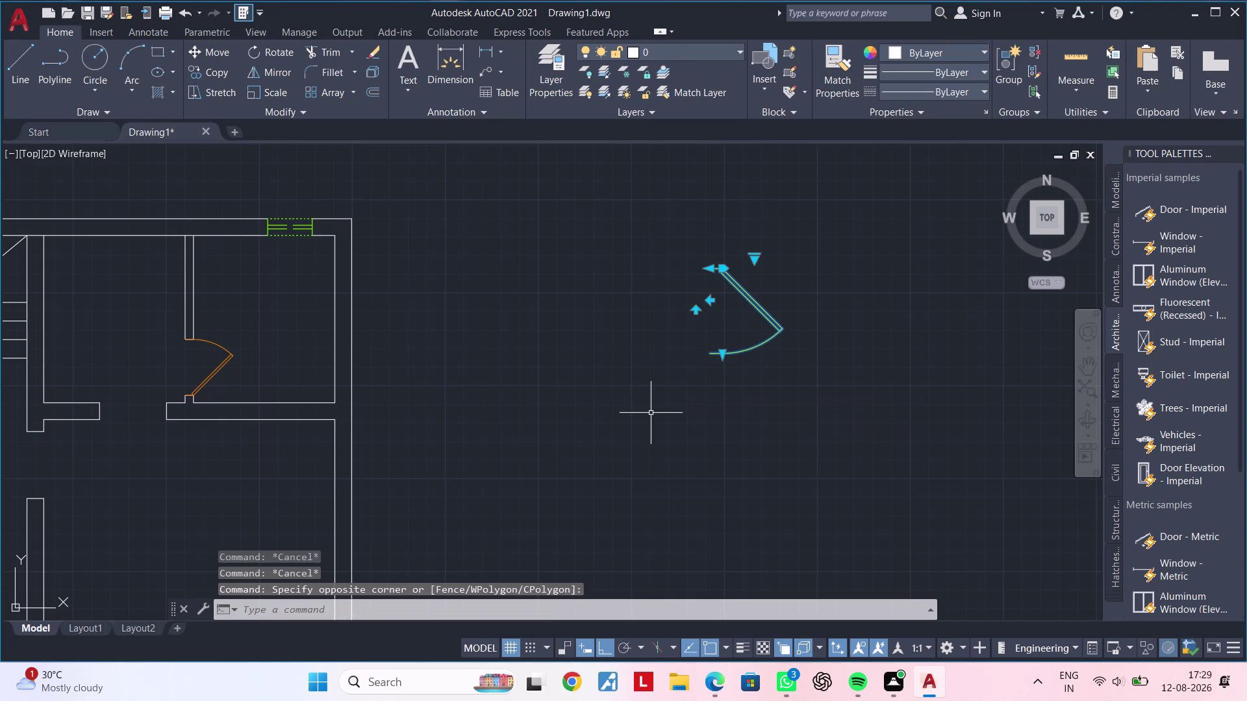
text(M)
key(space)
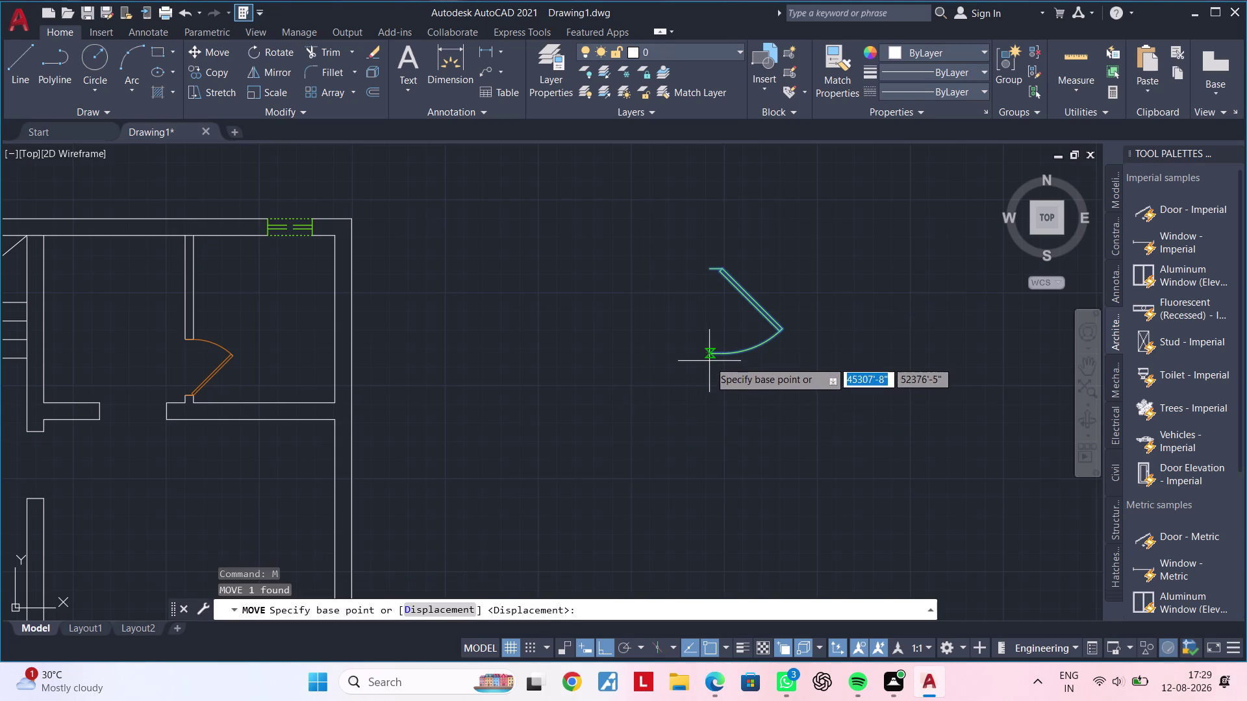
Move the door swing by its hinge end into the new 3-foot interior doorway.
click(710, 358)
scroll(down, 3)
middle_drag(612, 459, 795, 331)
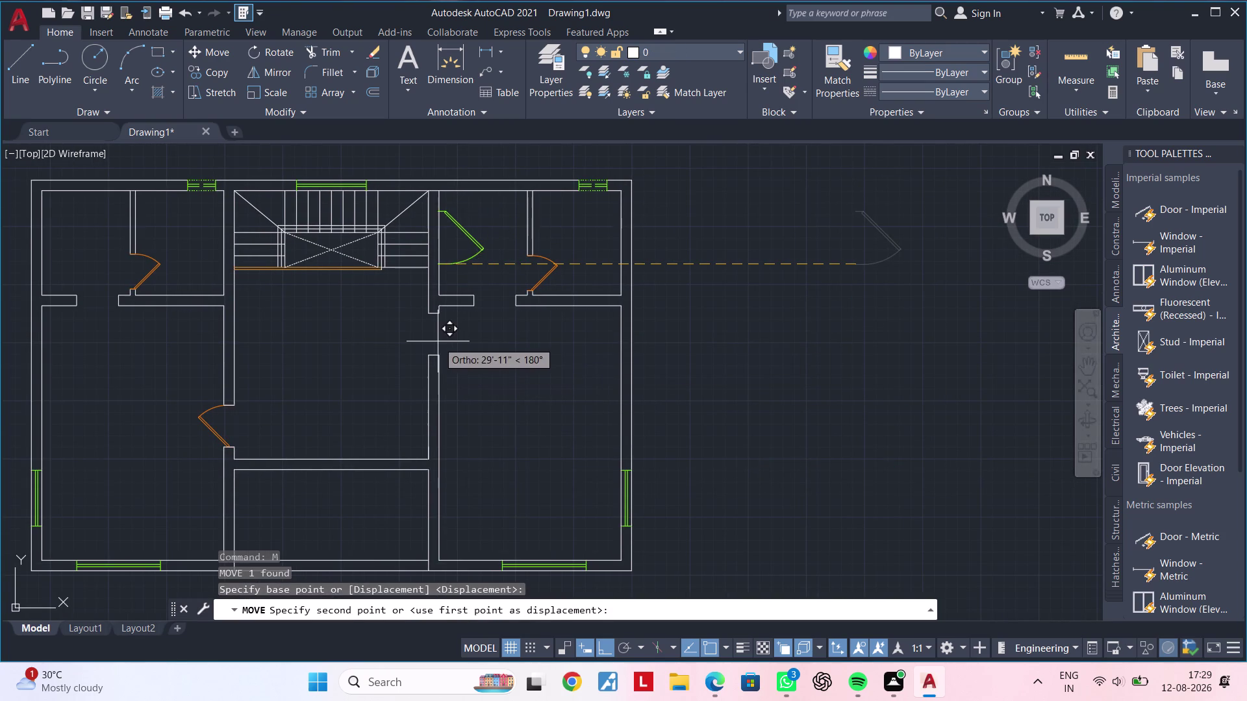
middle_drag(439, 347, 450, 385)
scroll(up, 3)
click(422, 380)
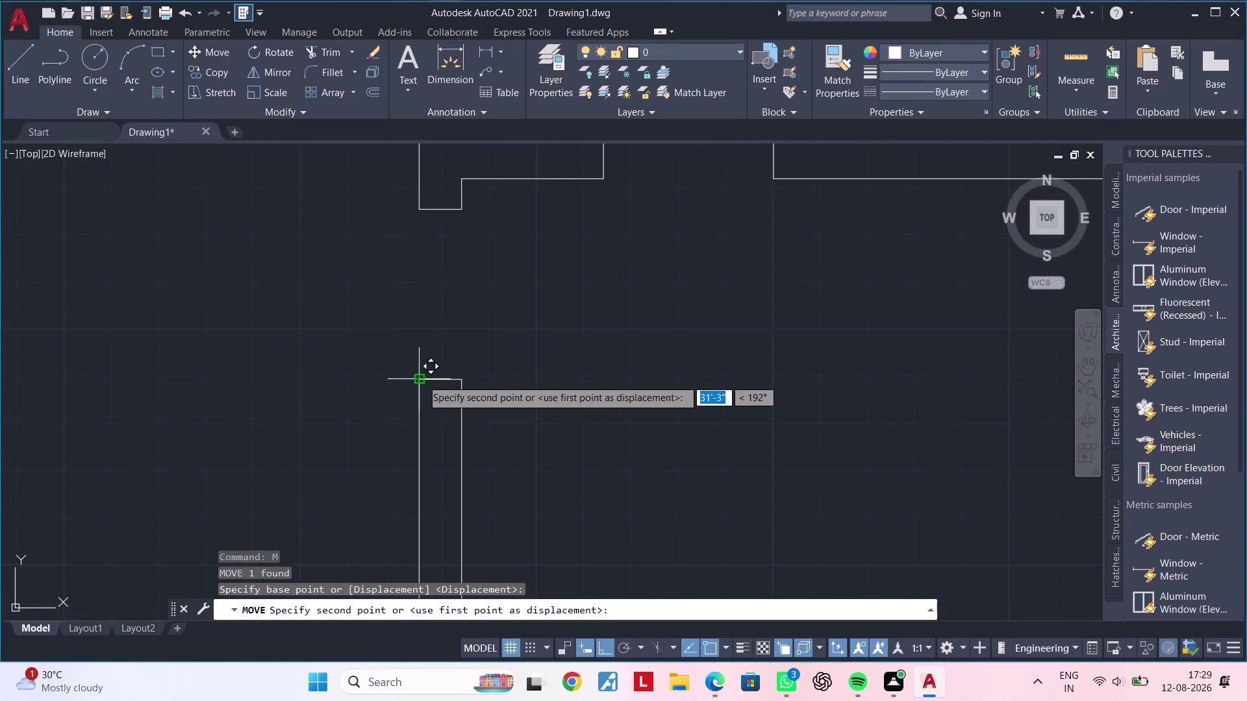
scroll(down, 3)
middle_drag(581, 404, 579, 428)
key(grave)
key(grave)
middle_click(570, 397)
key(grave)
key(grave)
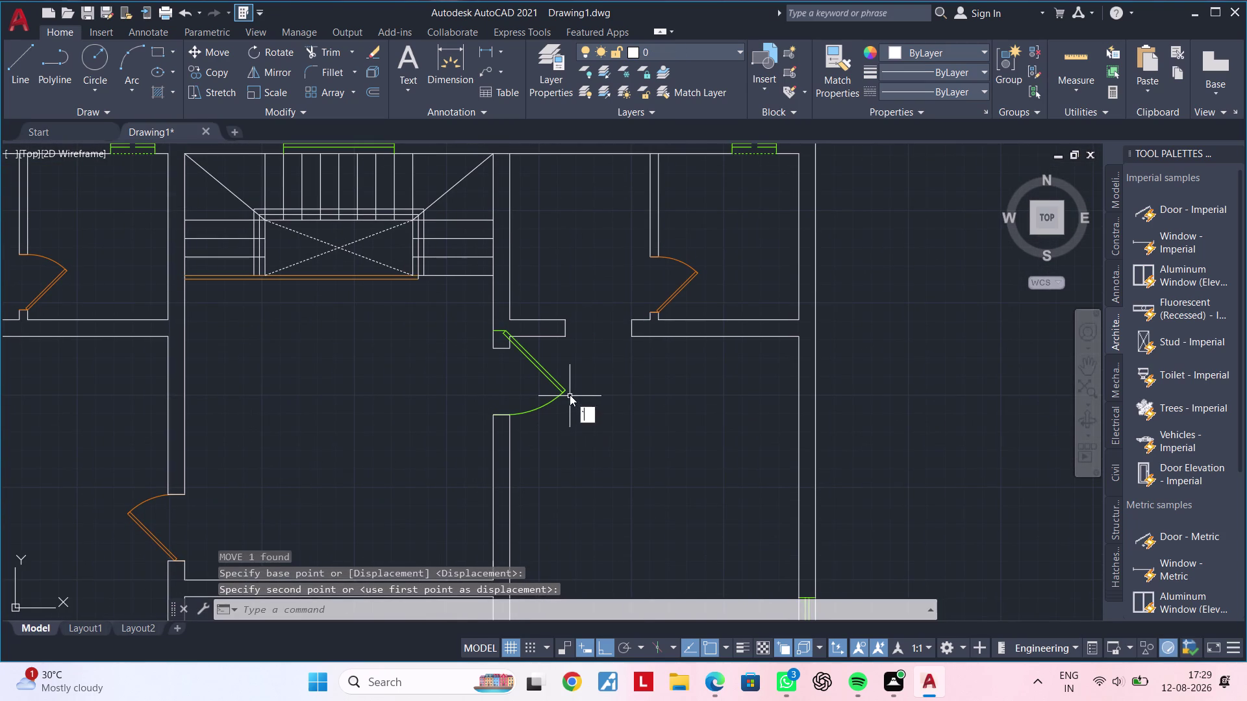
Select the door swing in the doorway and start scaling it with SC.
key(Escape)
key(Escape)
click(566, 392)
text(S)
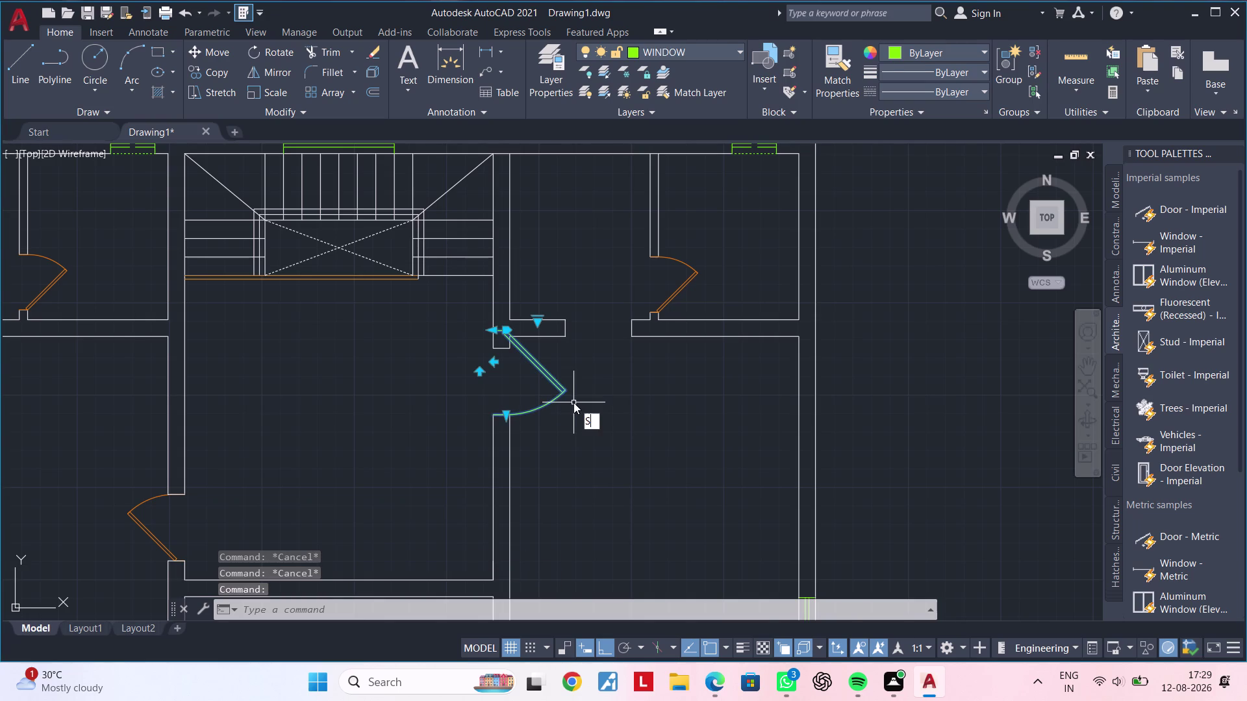
text(C)
key(space)
scroll(up, 3)
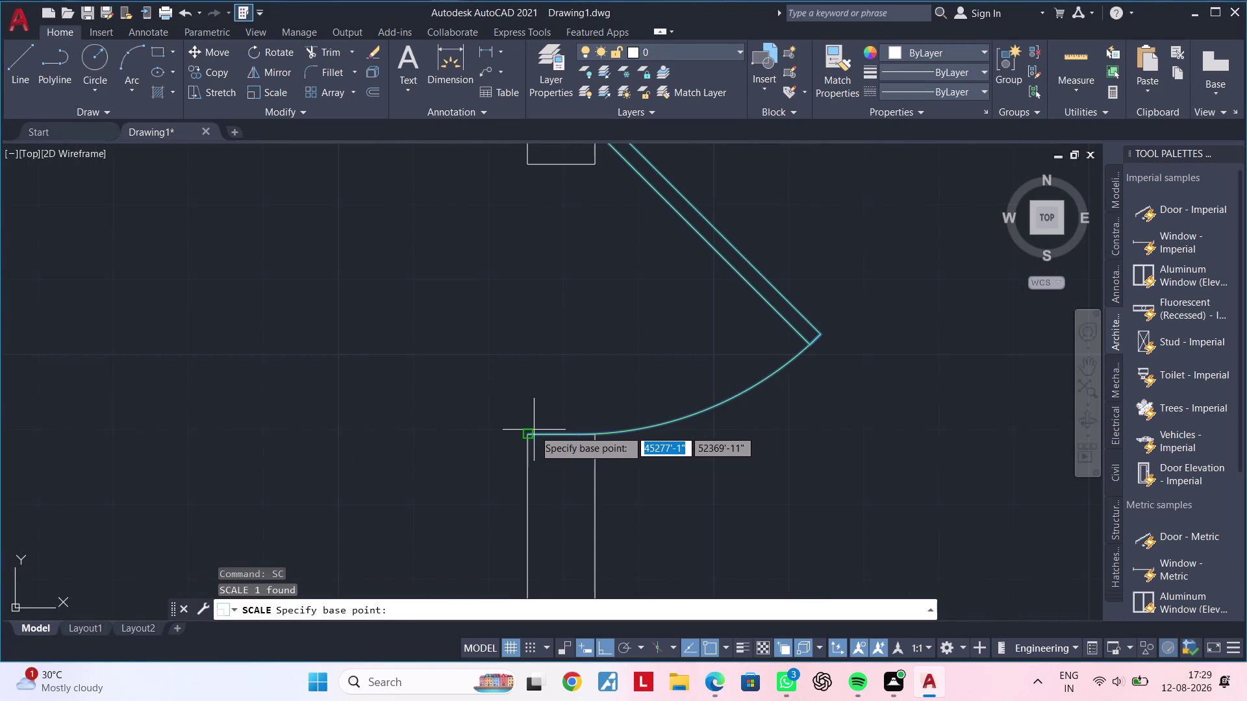
Scale the door swing from its hinge by Reference, matching its length to the doorway width.
click(532, 432)
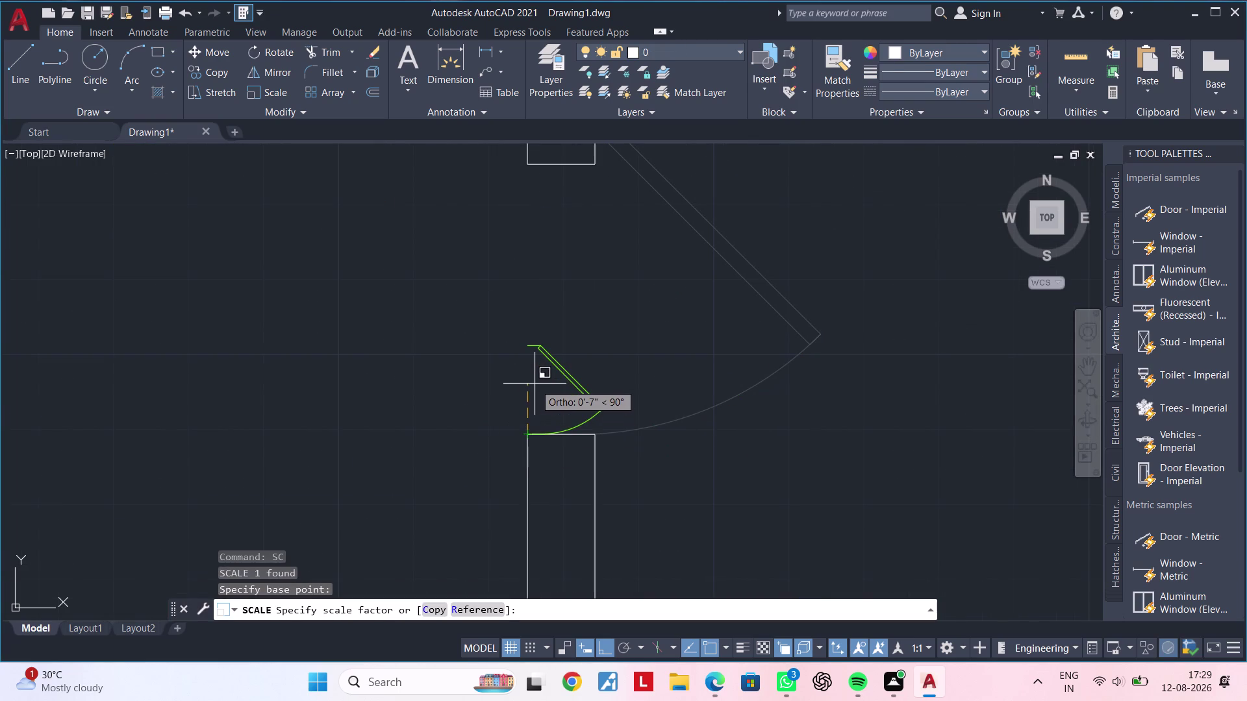
text(R)
key(space)
click(530, 434)
middle_drag(529, 331, 517, 449)
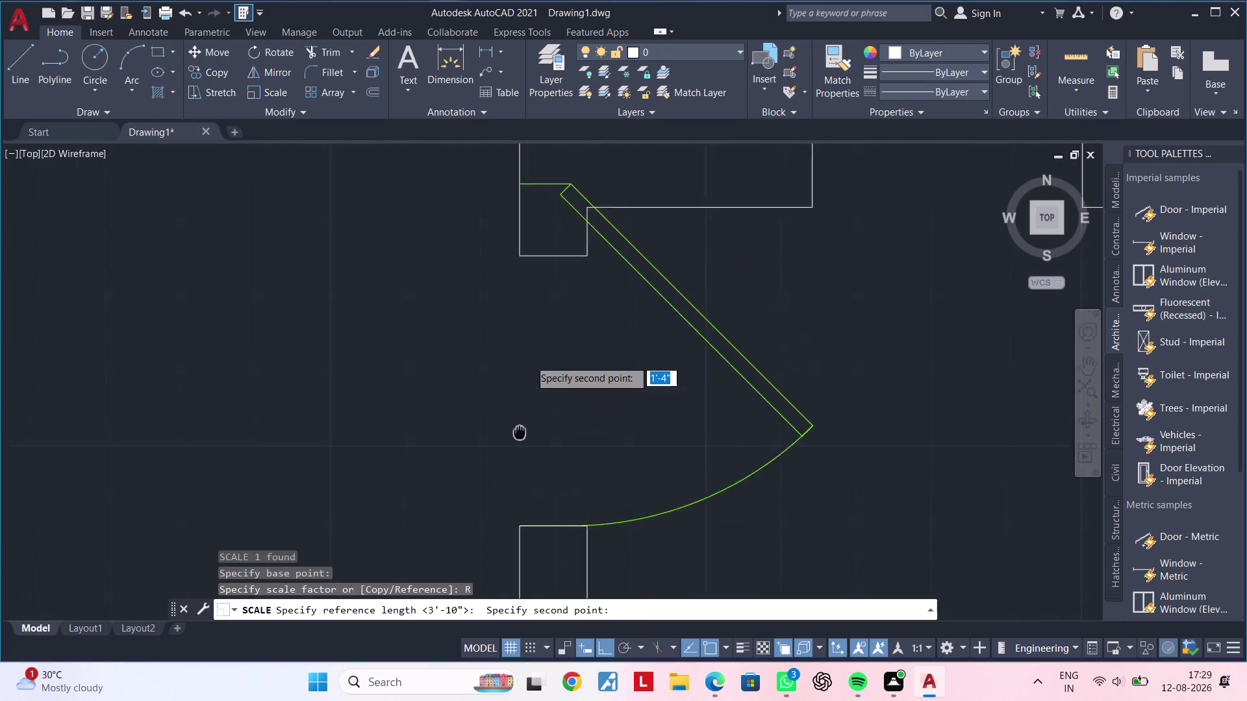
middle_drag(517, 449, 511, 500)
click(511, 265)
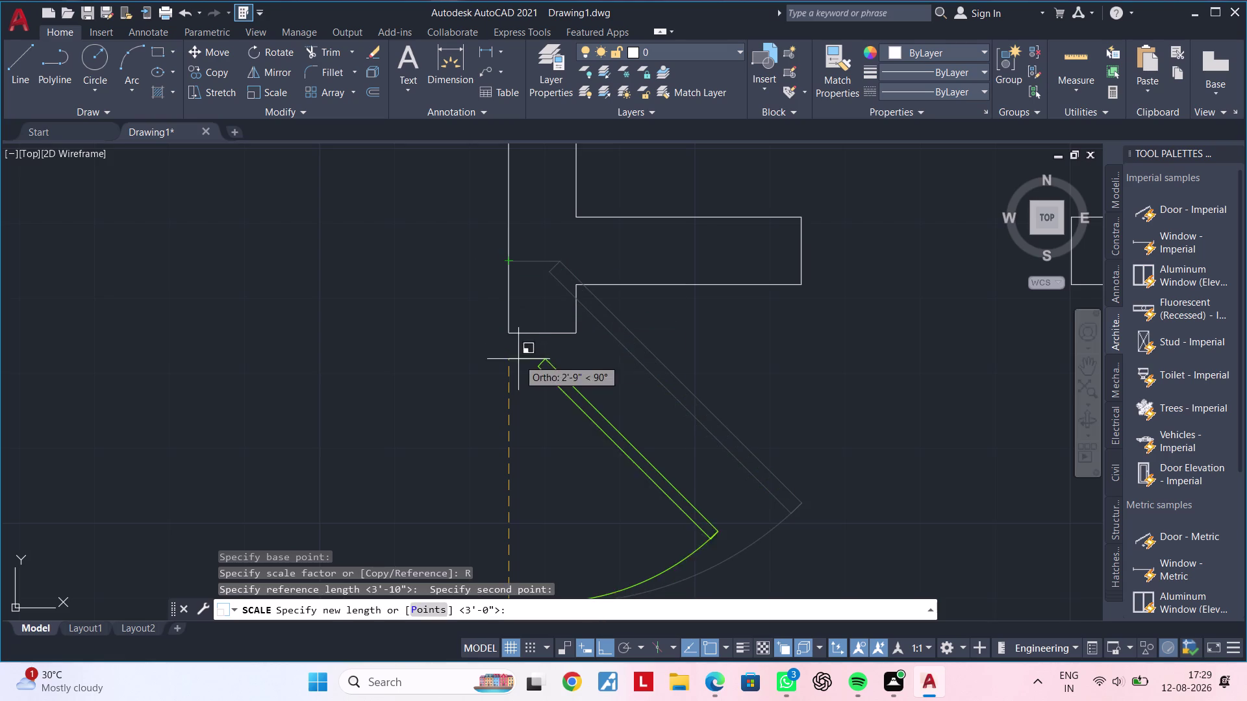
click(510, 335)
End the scale command, then select the resized door swing and open the layer list.
scroll(down, 3)
middle_drag(663, 417, 594, 342)
key(Escape)
key(Escape)
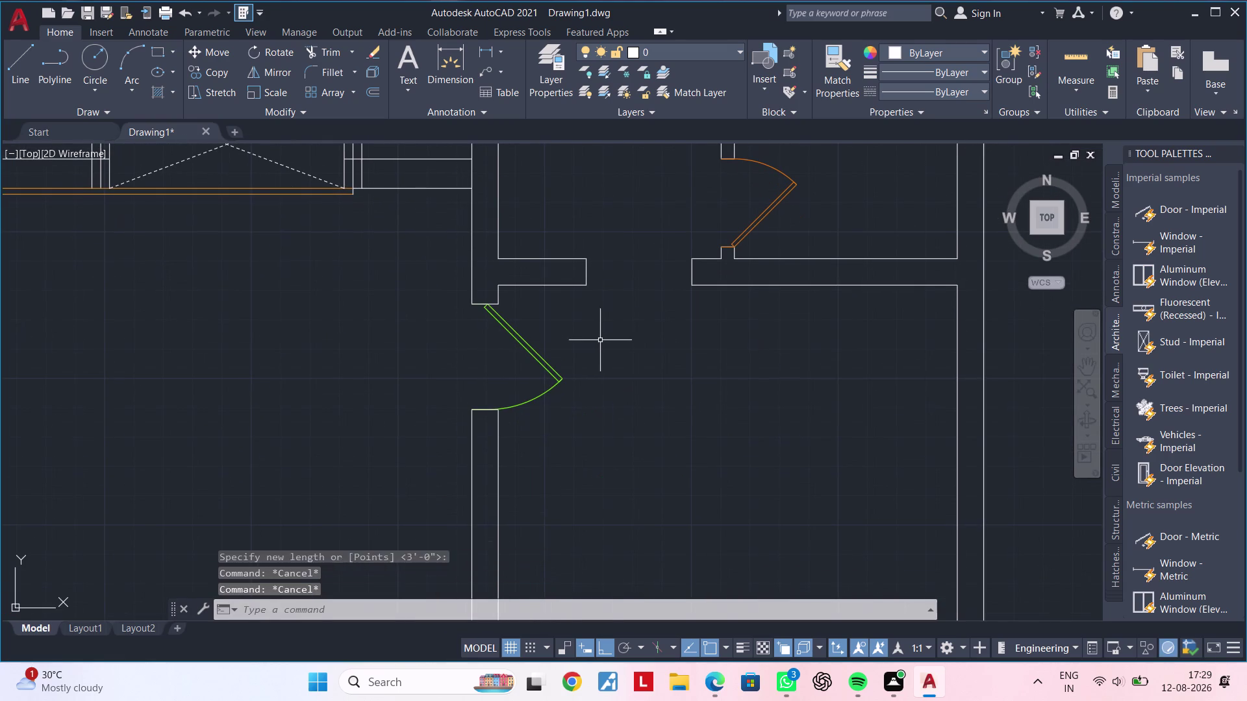
key(Escape)
click(558, 381)
click(660, 54)
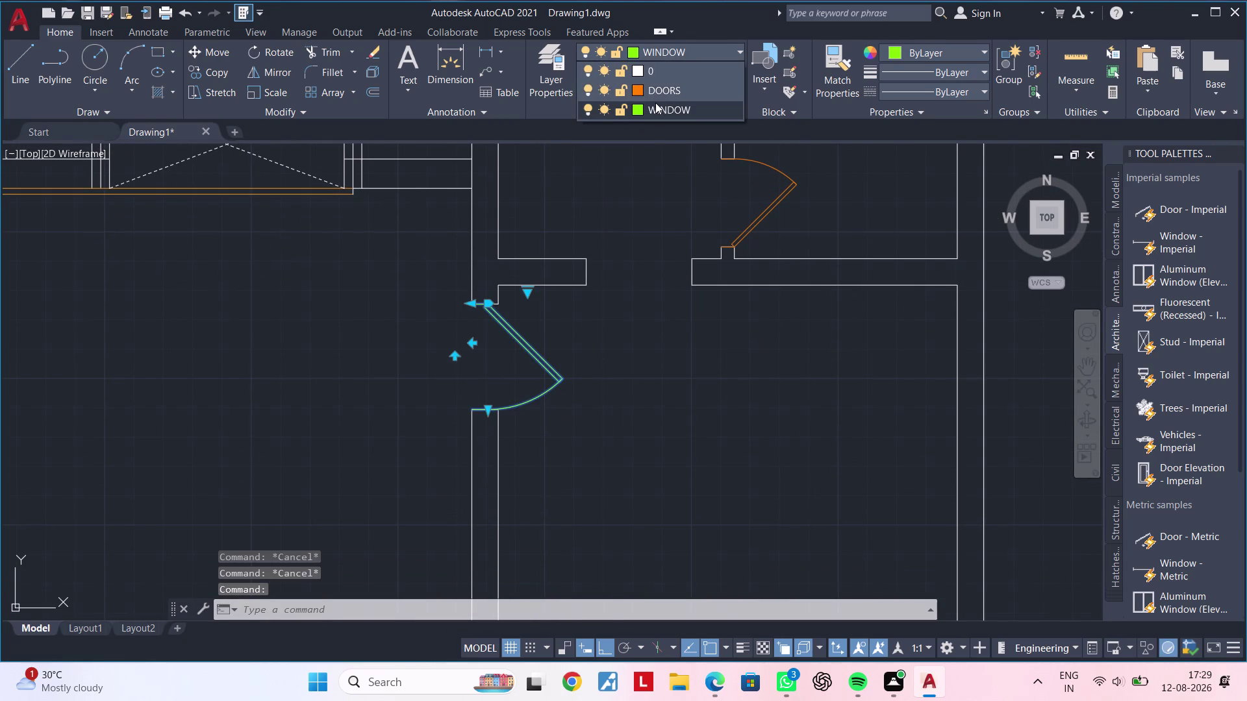
Assign the door swing to the DOORS layer so it turns orange, then deselect it.
click(657, 93)
key(Escape)
key(Escape)
scroll(down, 3)
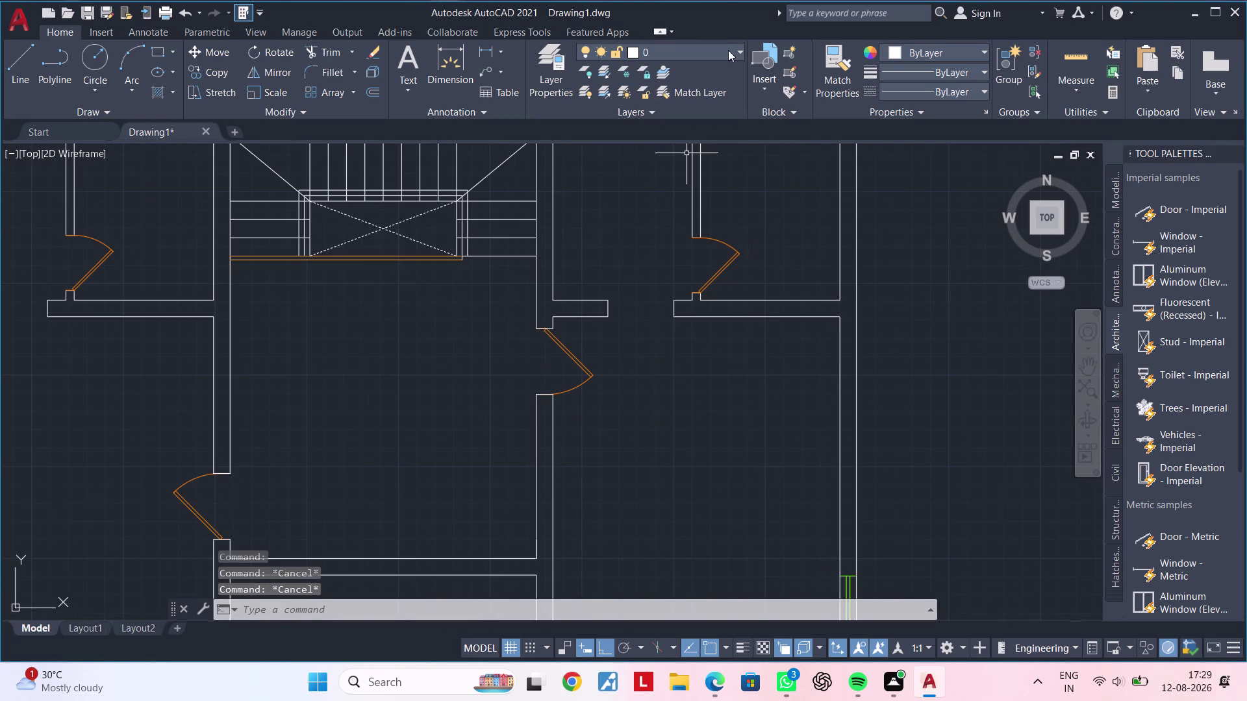
key(Escape)
scroll(down, 3)
middle_drag(663, 424, 616, 353)
key(Escape)
key(Escape)
key(Escape)
key(Escape)
key(Escape)
key(Escape)
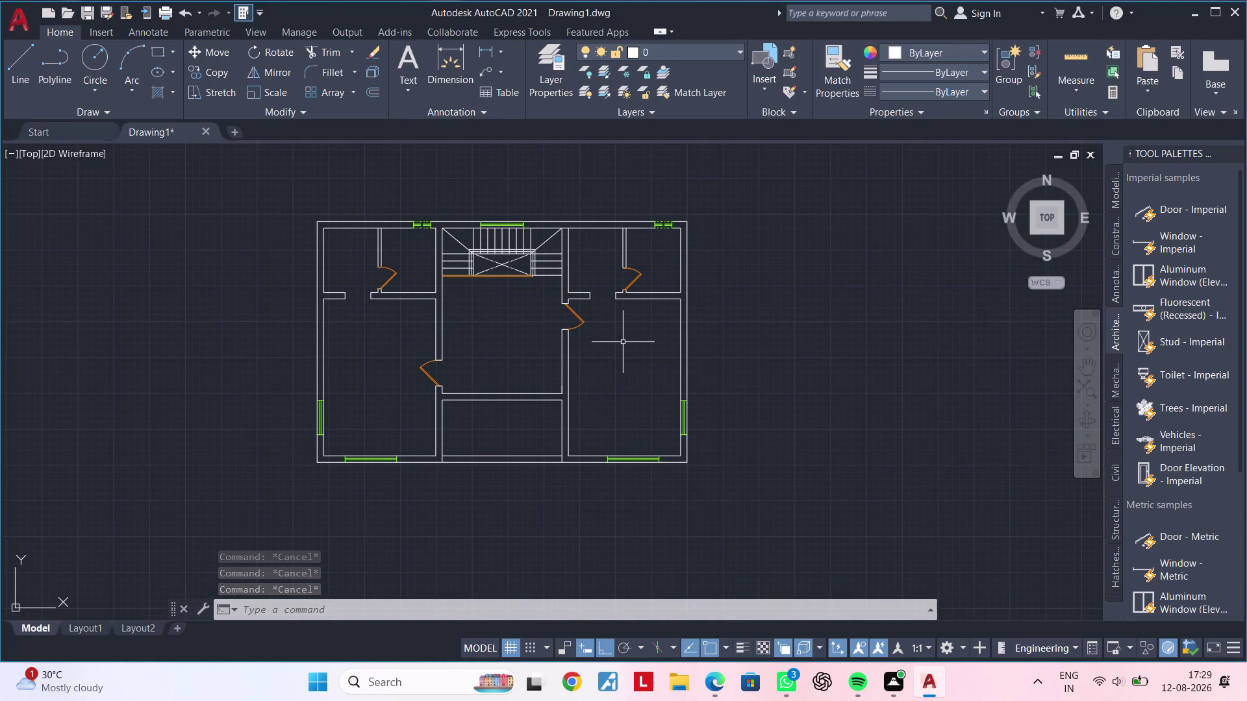
Zoom and pan out to bring the whole floor plan into view.
scroll(up, 3)
middle_drag(605, 358, 642, 352)
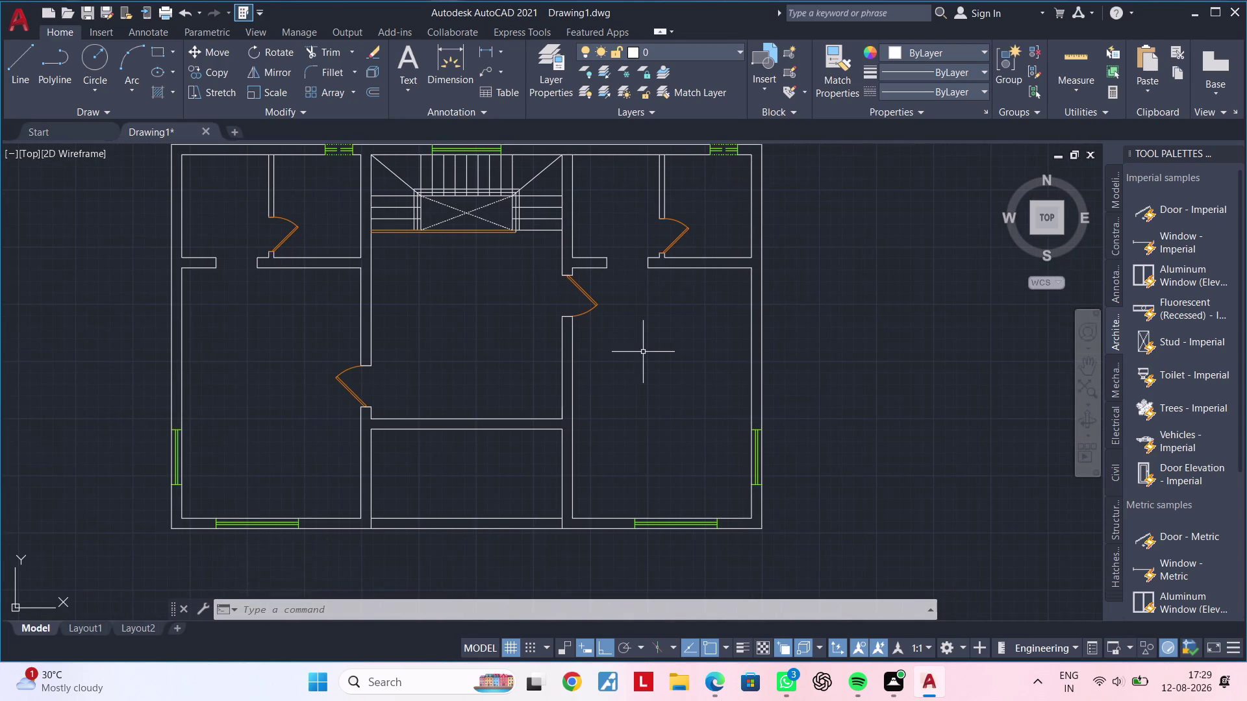
key(Escape)
key(Escape)
key(Escape)
key(Escape)
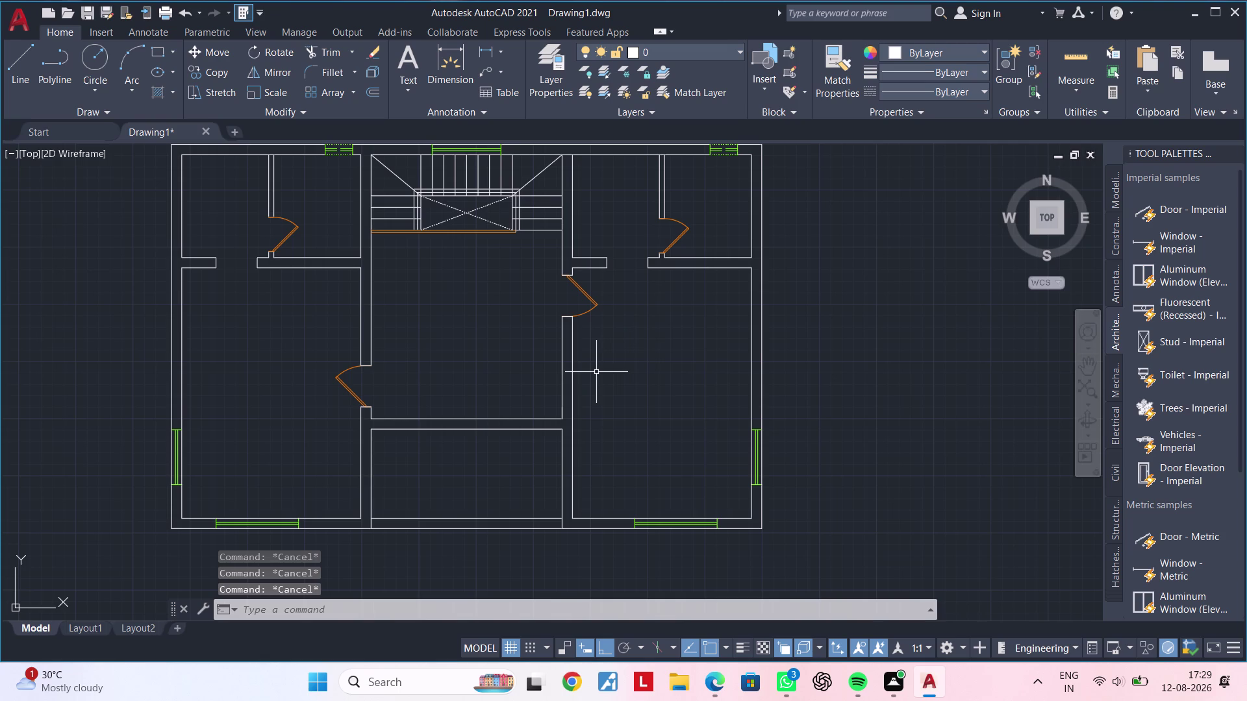
middle_drag(601, 377, 566, 396)
key(Escape)
key(Escape)
key(Escape)
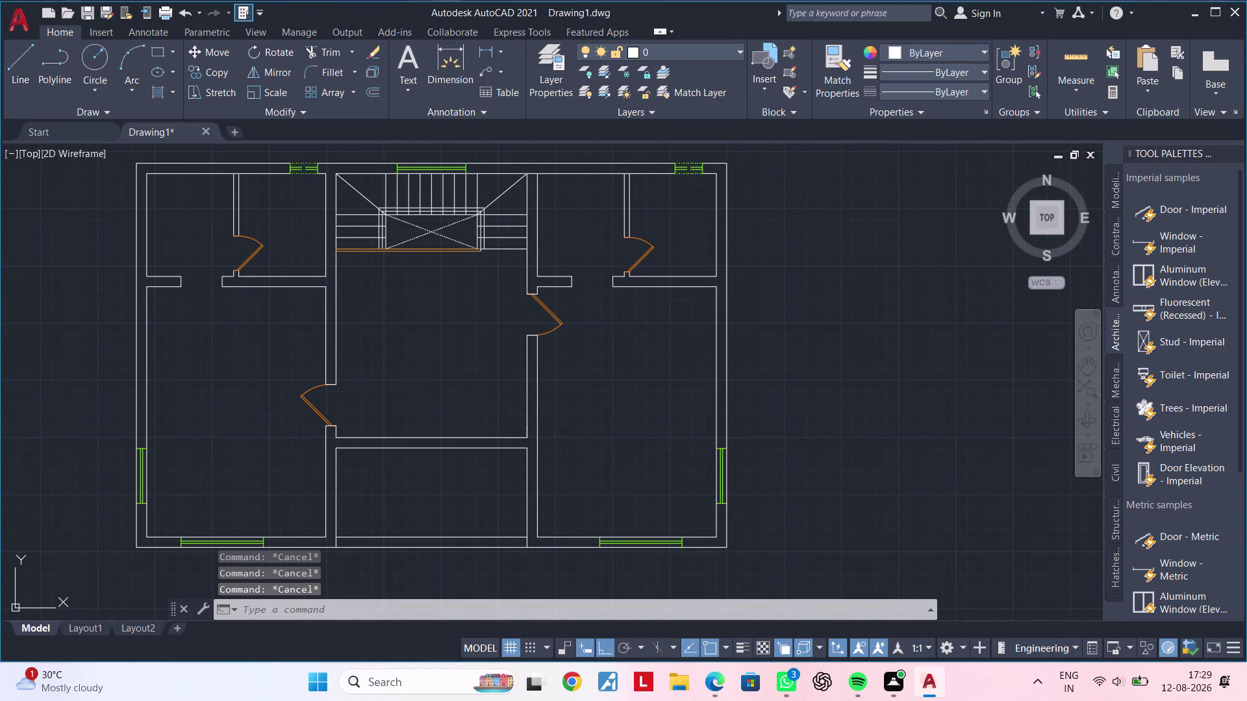